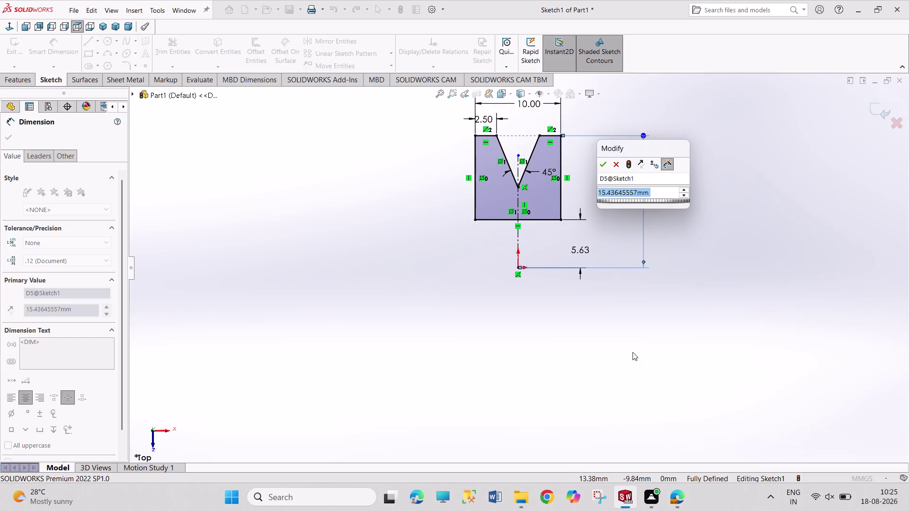
Set the V-groove profile's vertical height dimension to 15 and close the dimension editor.
text(15)
key(Return)
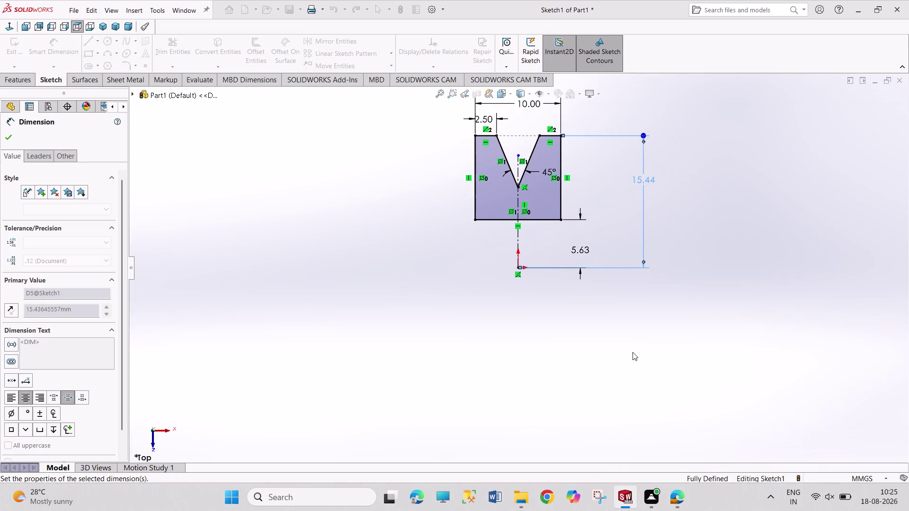
right_click(753, 299)
click(765, 334)
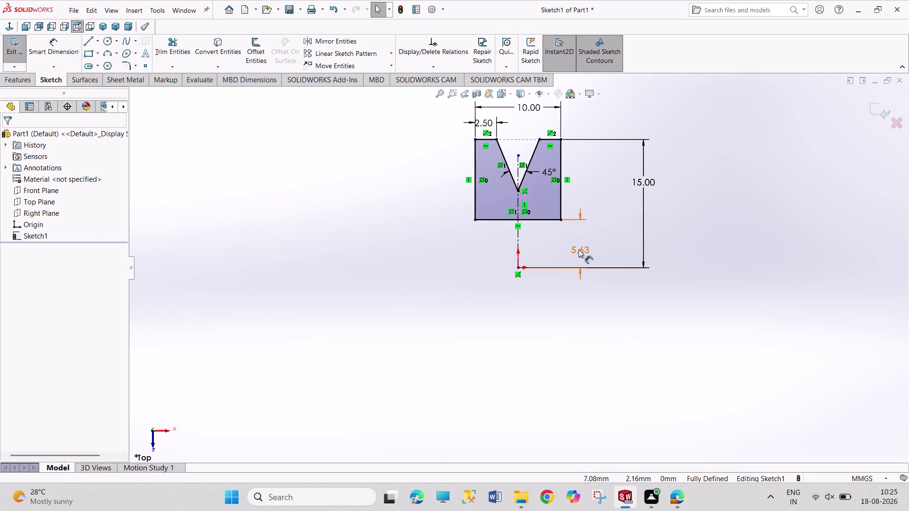
Change the 5.63 offset dimension to 11.25/2, giving 5.625.
double_click(578, 249)
text(11)
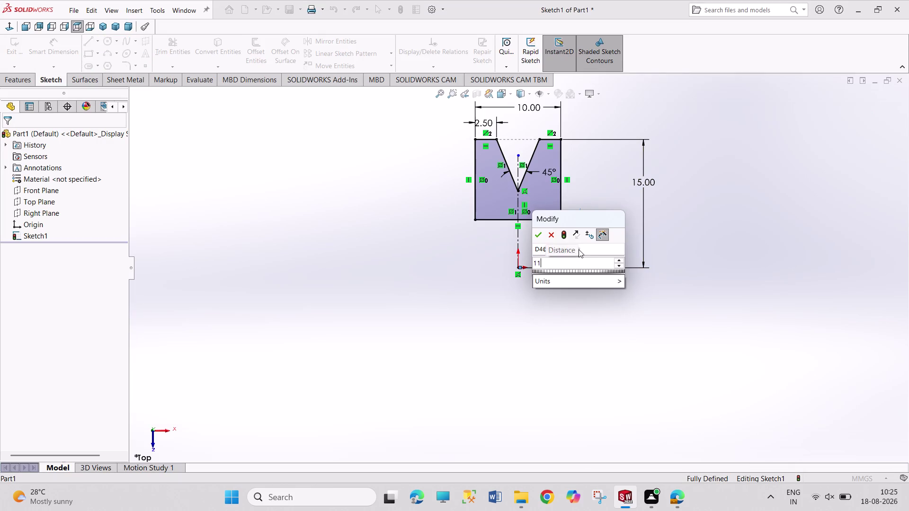
text(.25/)
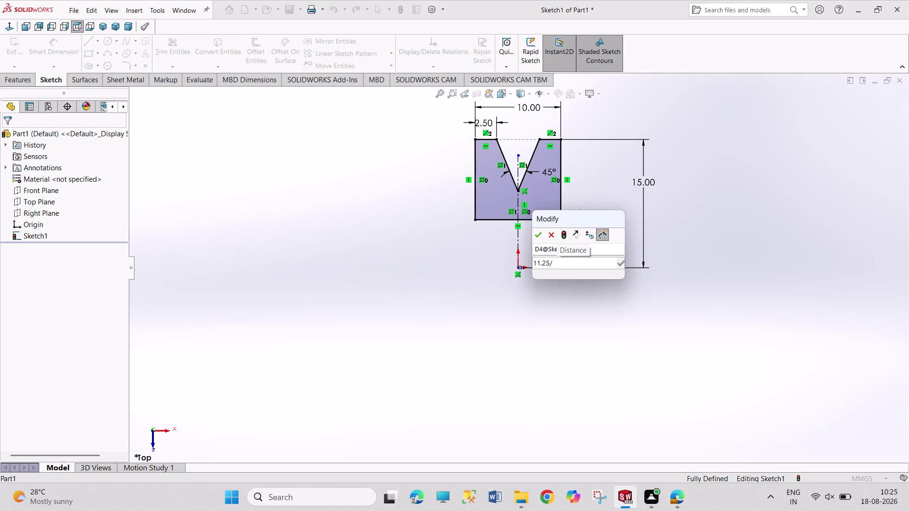
key(2)
key(Return)
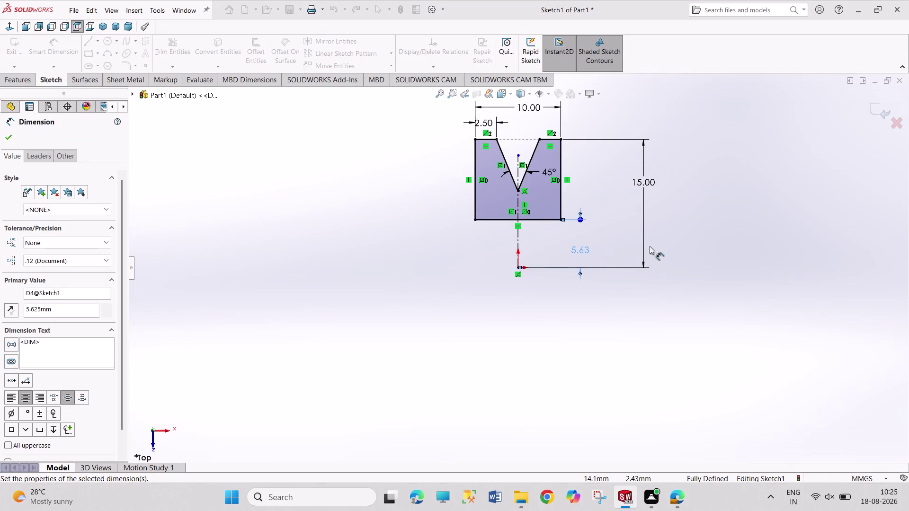
click(695, 245)
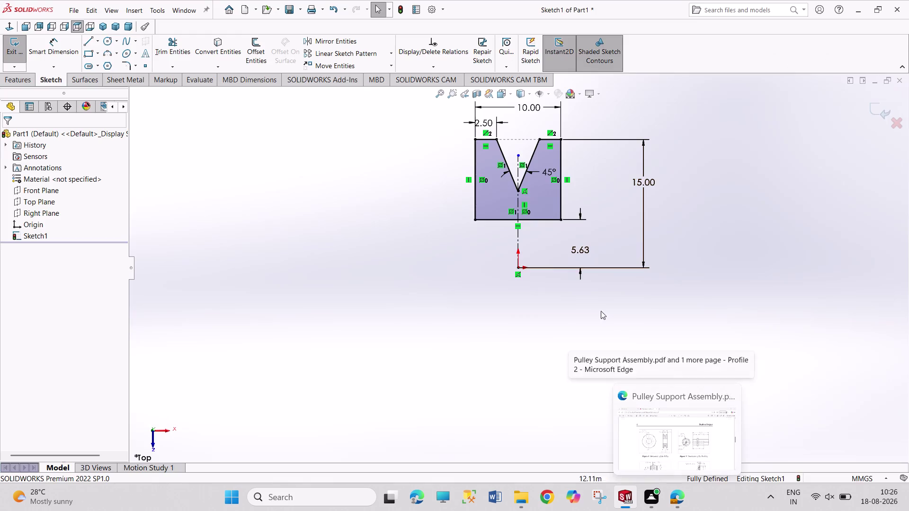
Check that the offset dimension reads 5.625, then exit the sketch.
double_click(587, 251)
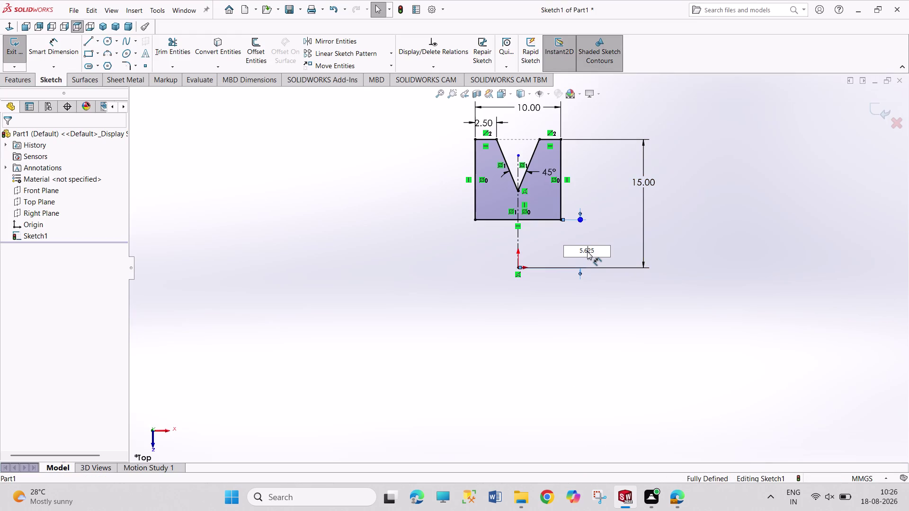
drag(599, 250, 568, 256)
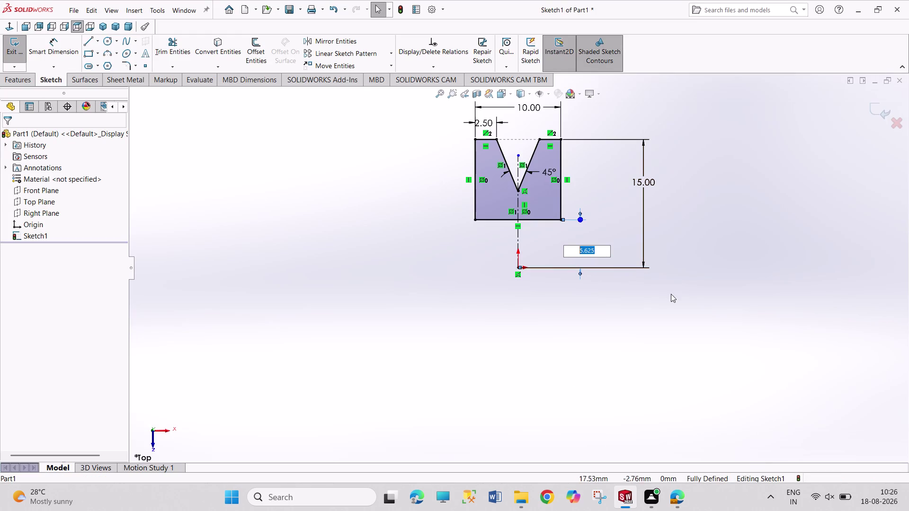
click(670, 294)
click(670, 296)
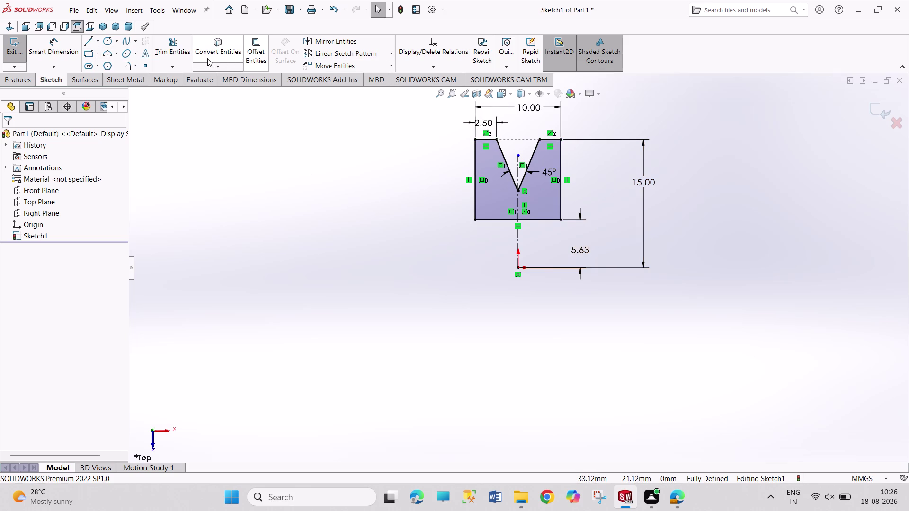
click(13, 50)
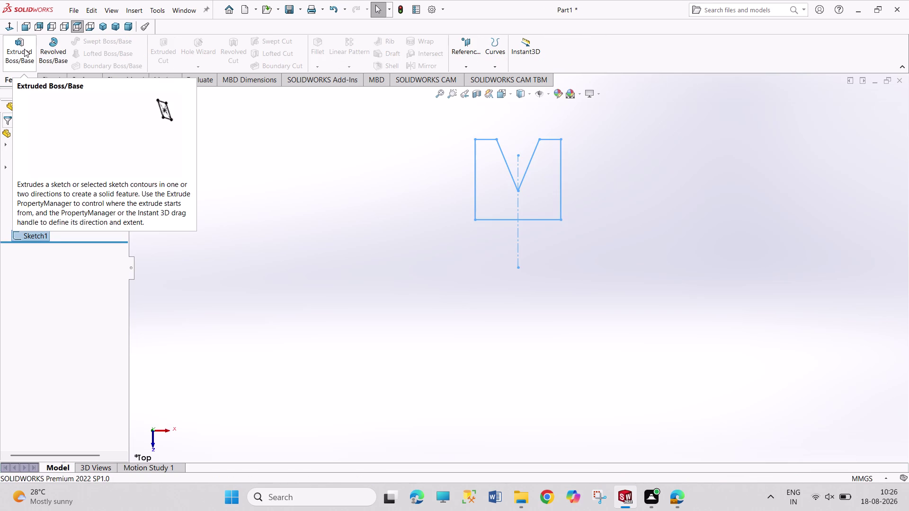
Cancel the Revolved Boss/Base attempt and reopen Sketch1 with Edit Sketch.
click(44, 52)
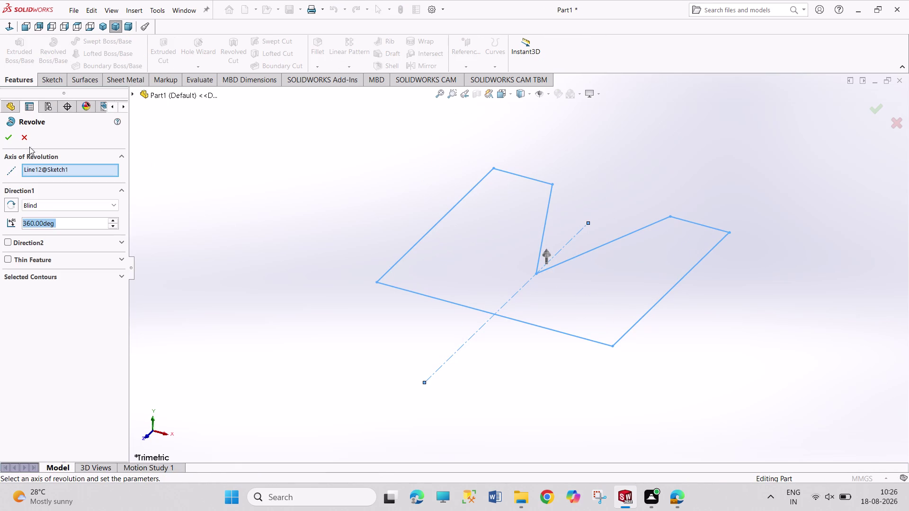
click(27, 139)
right_click(460, 305)
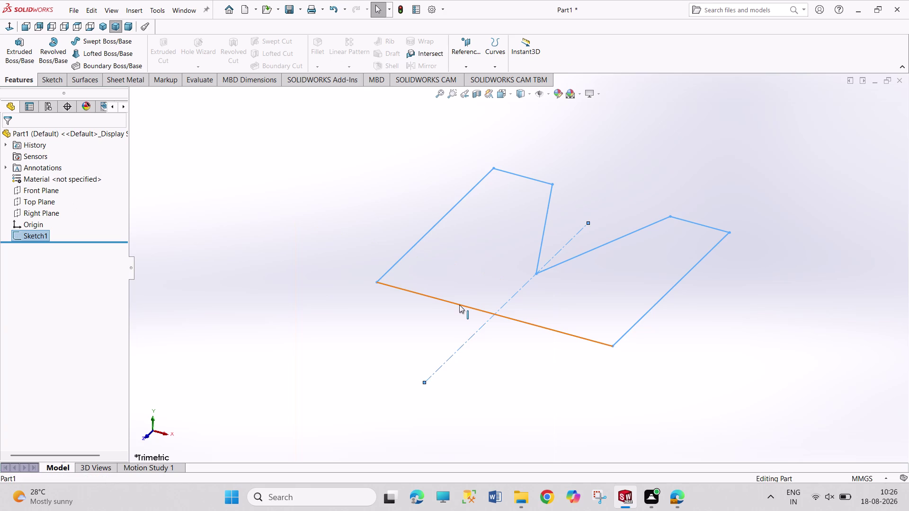
click(470, 278)
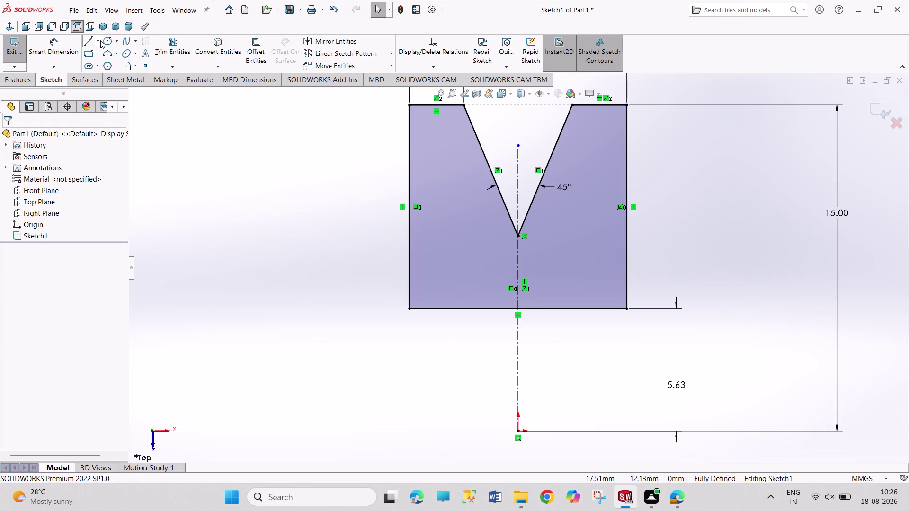
Draw a horizontal centreline through the origin in the V-block sketch and exit the sketch.
click(99, 40)
click(106, 63)
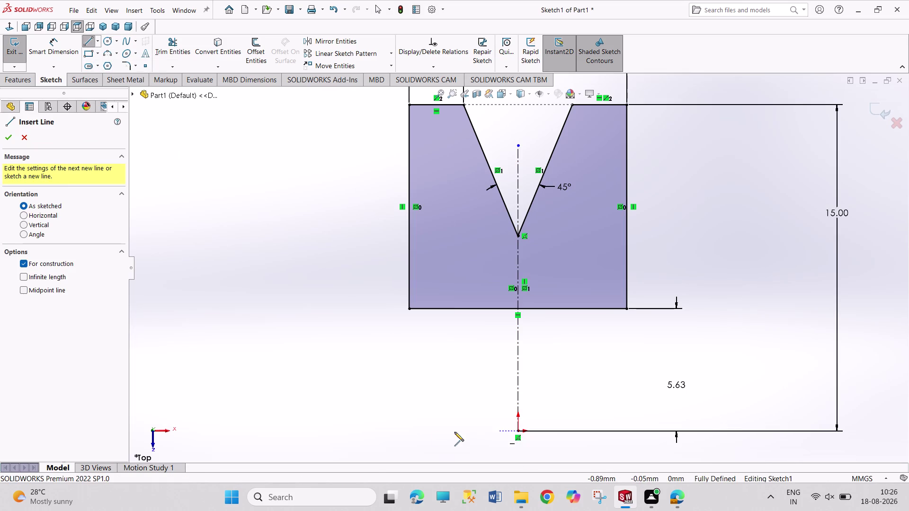
click(319, 432)
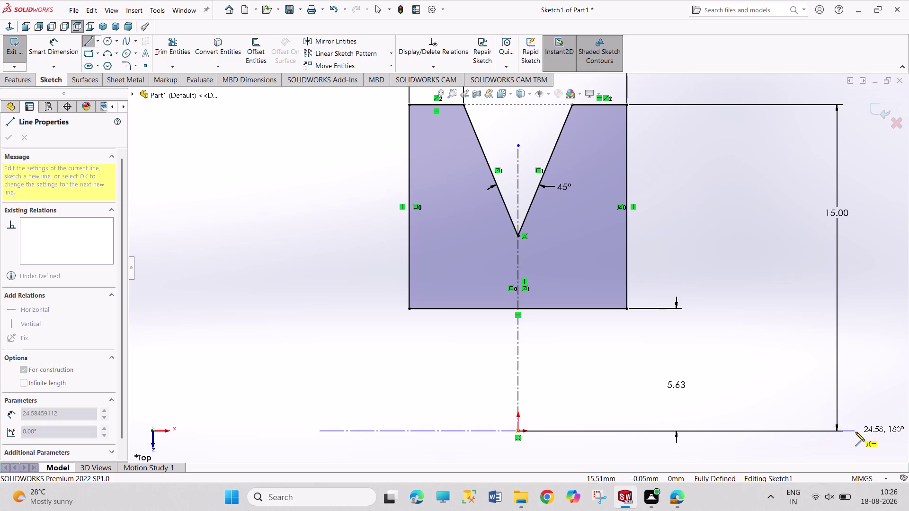
drag(867, 431, 865, 423)
right_drag(787, 352, 785, 348)
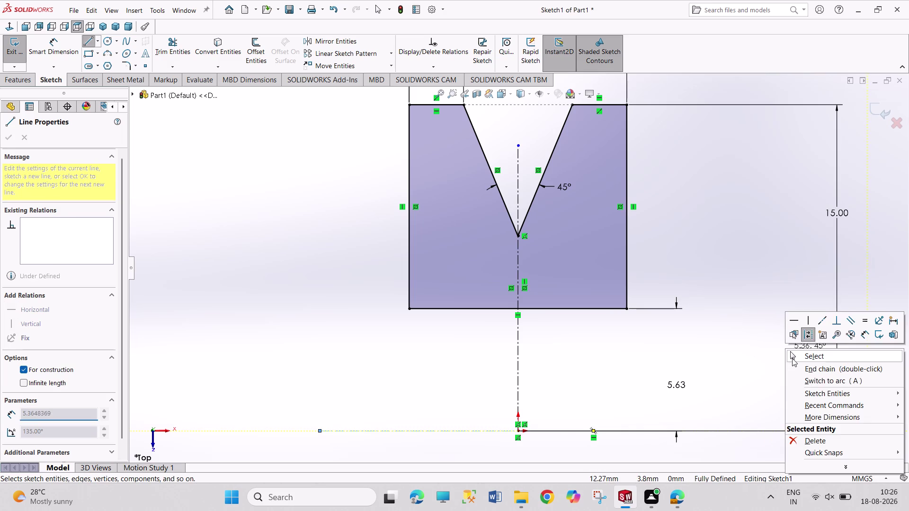
click(792, 358)
scroll(up, 3)
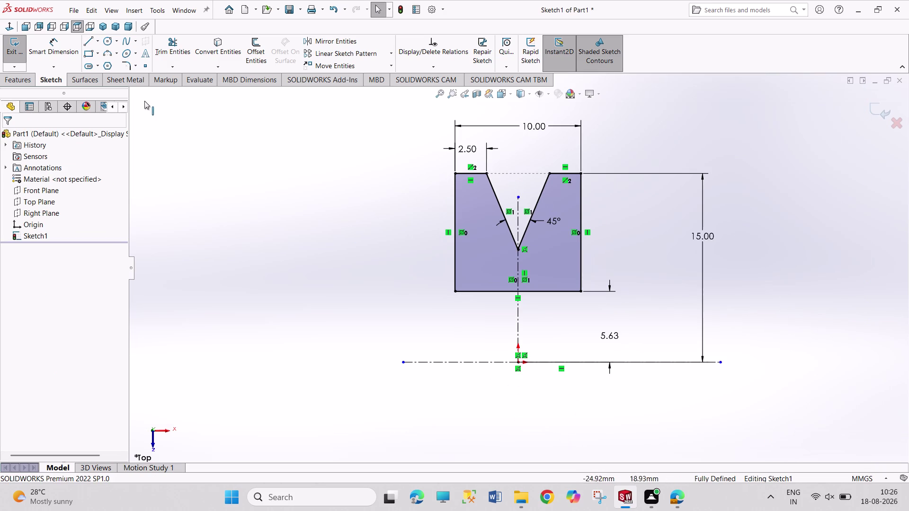
click(7, 50)
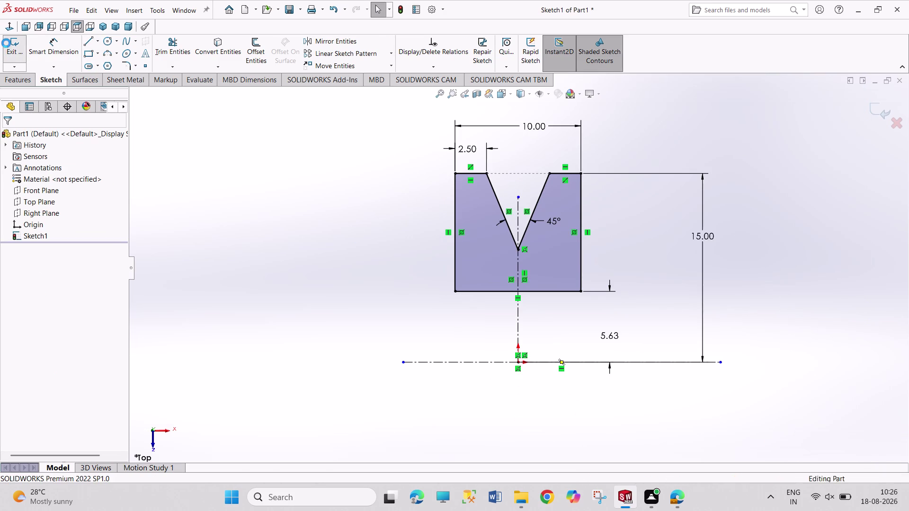
click(47, 51)
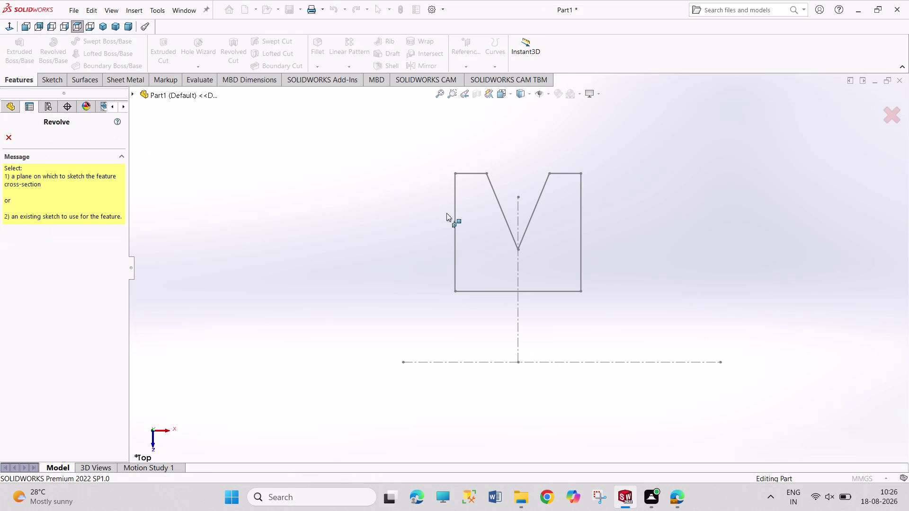
Revolve Sketch1 into a 360° solid around its bottom edge, then reopen Revolve1 with Edit Feature.
click(573, 293)
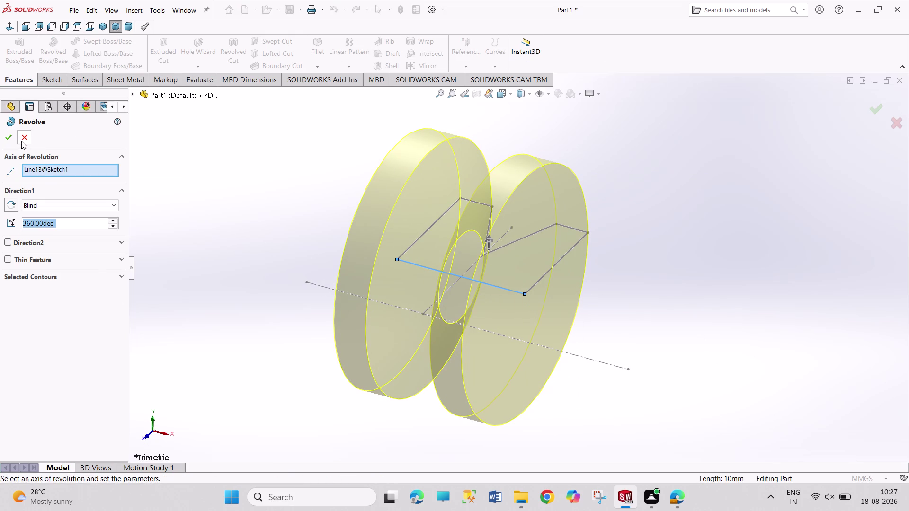
click(9, 139)
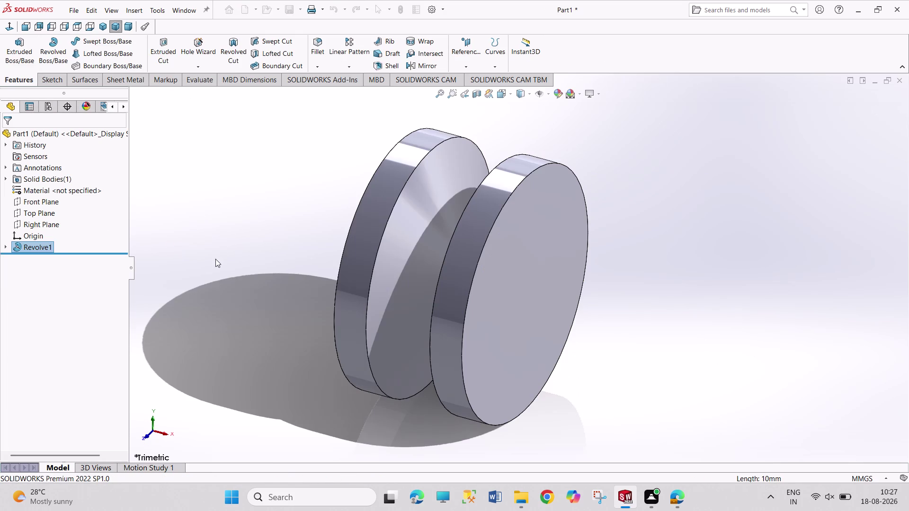
middle_drag(274, 270, 323, 252)
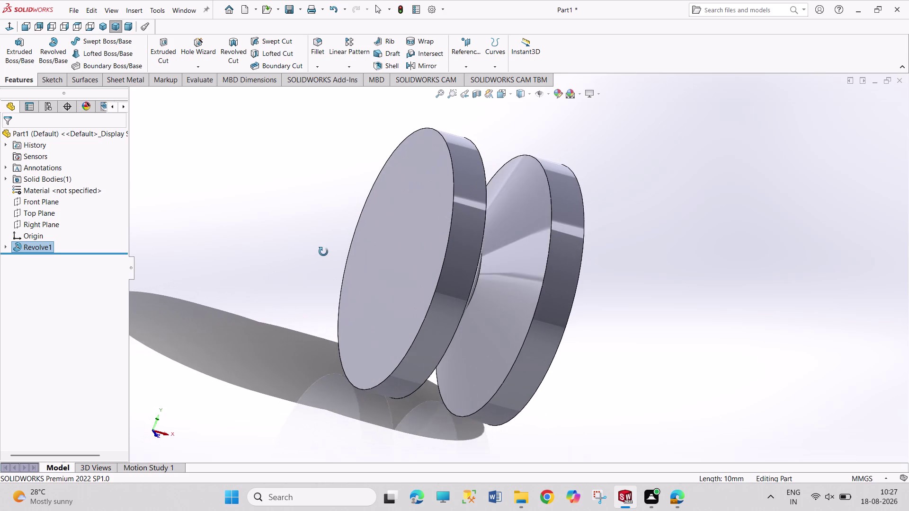
middle_drag(323, 252, 286, 236)
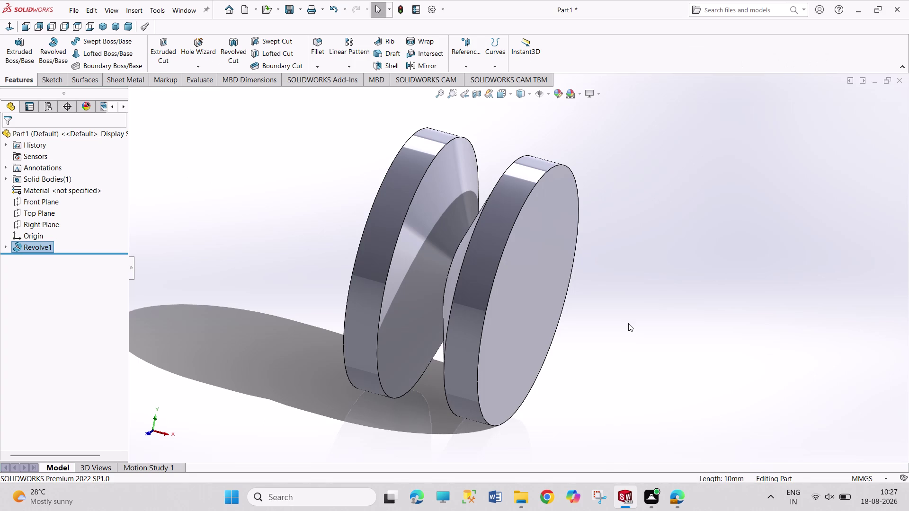
right_click(28, 246)
click(36, 220)
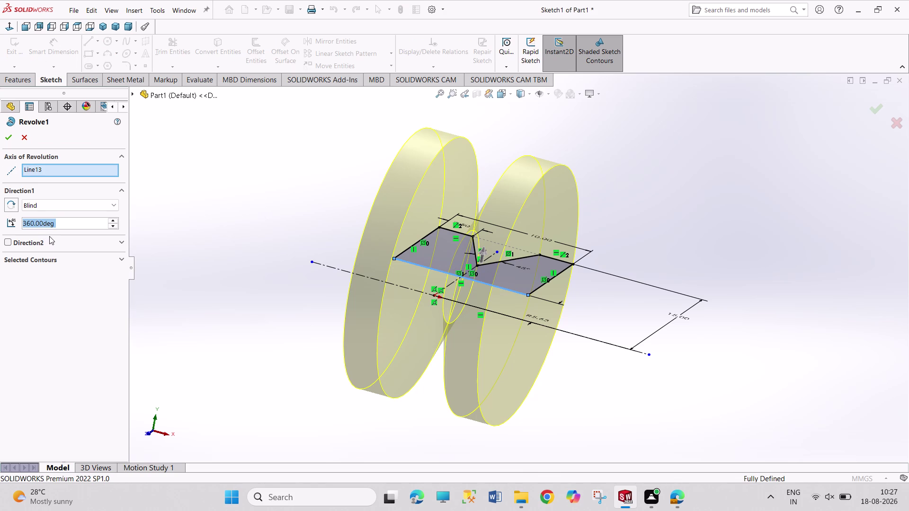
Switch Revolve1's axis to the horizontal centreline, giving the pulley a central bore.
right_click(57, 170)
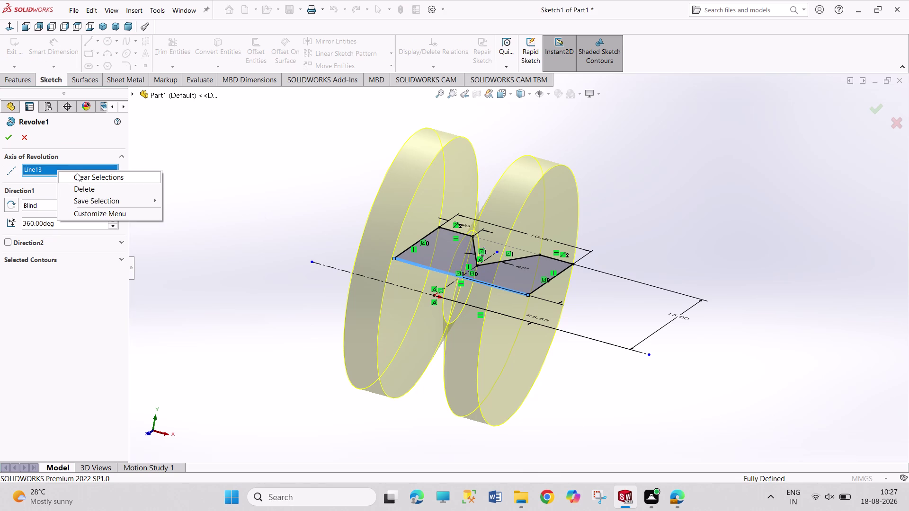
click(77, 173)
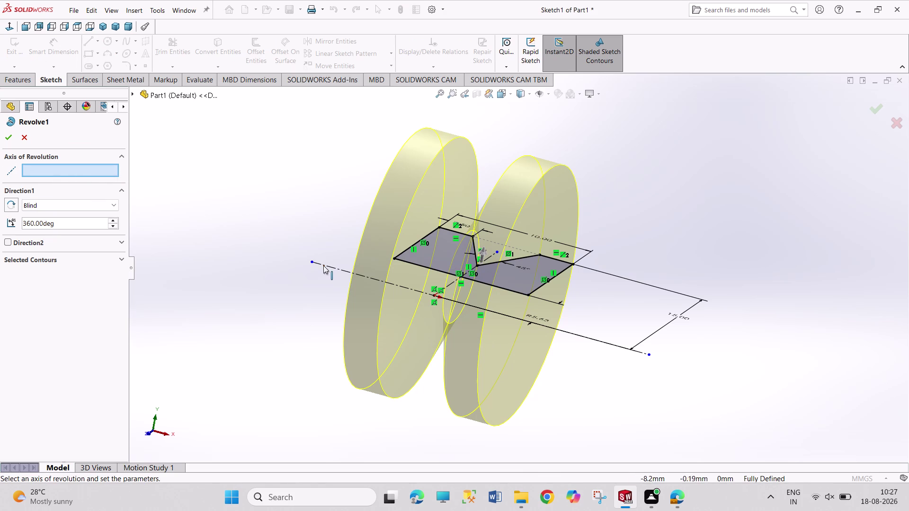
click(323, 265)
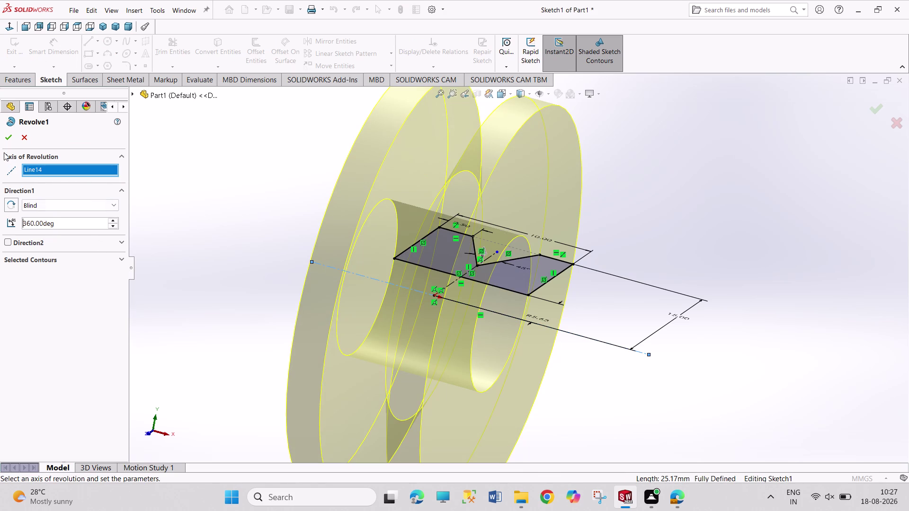
click(5, 140)
scroll(up, 3)
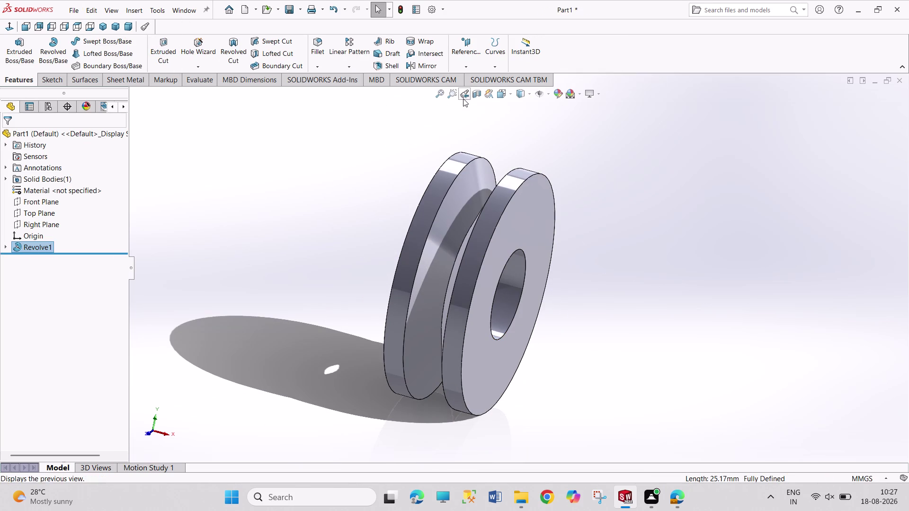
Section the pulley along the front plane and compare it with the pulley drawing PDF.
click(477, 98)
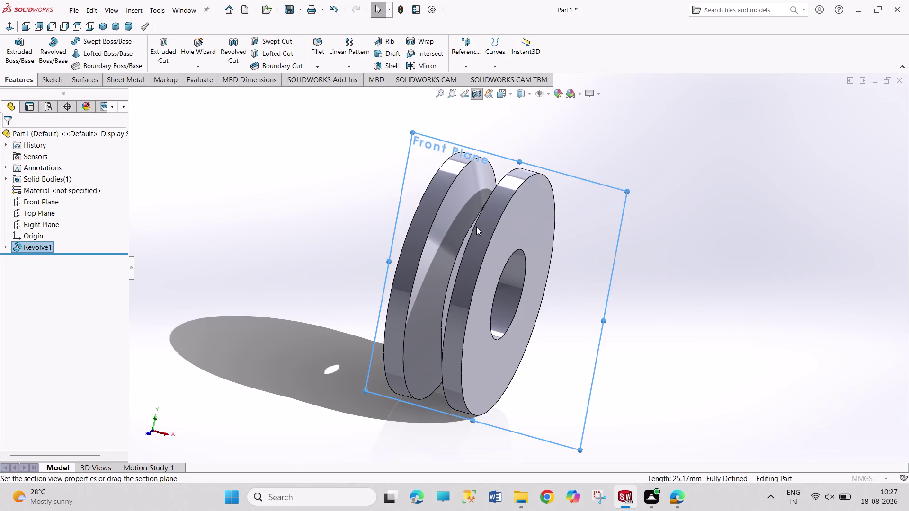
click(478, 229)
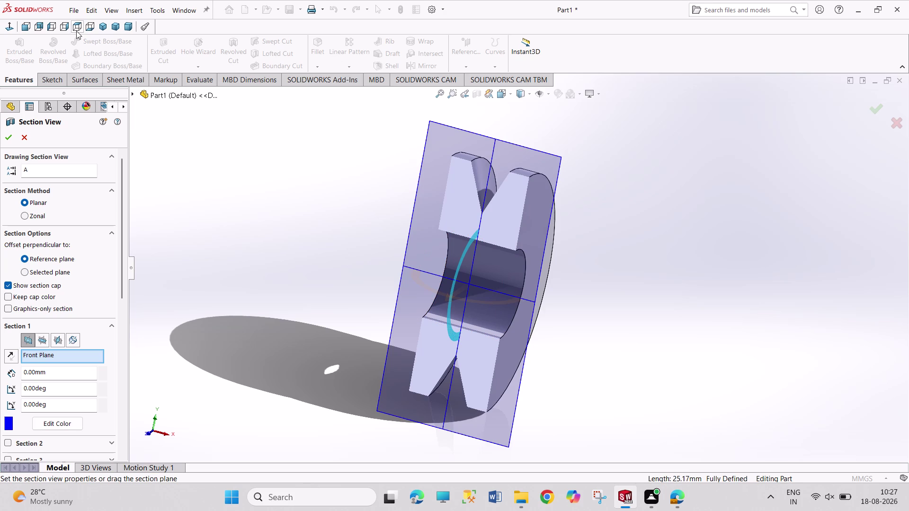
click(25, 26)
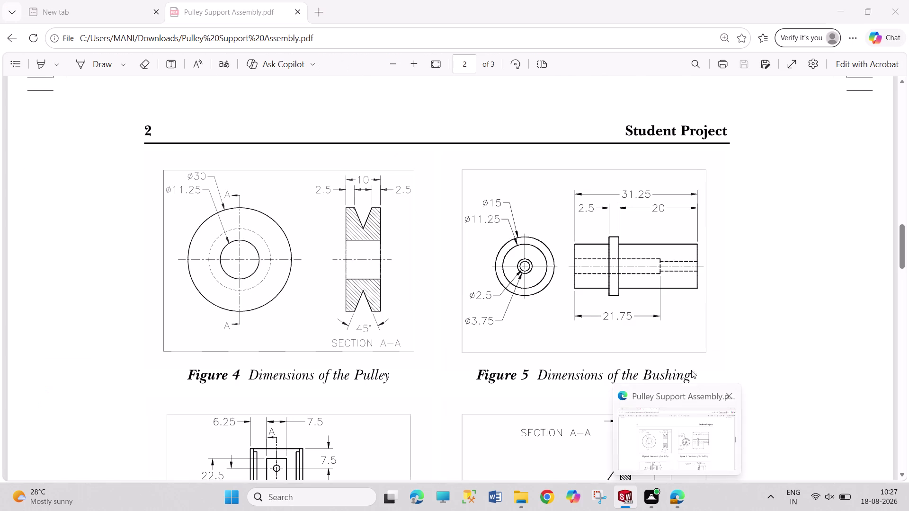
click(19, 136)
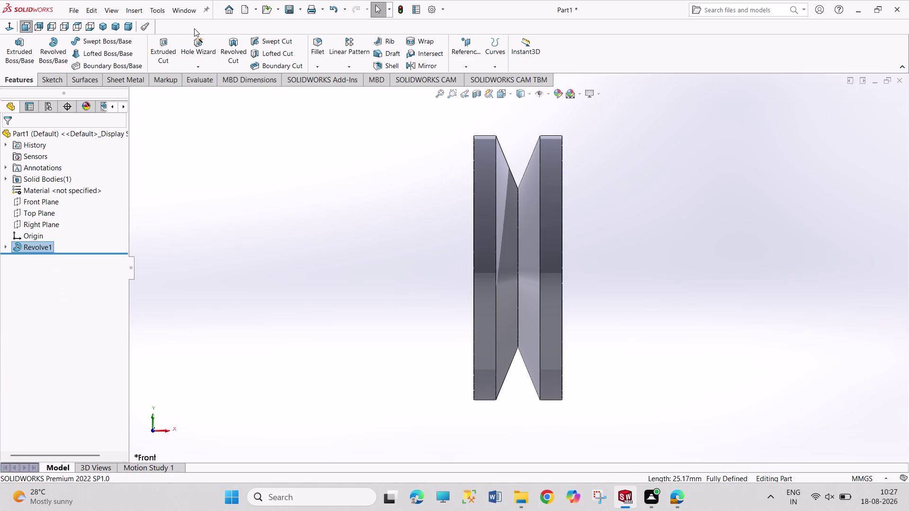
click(106, 26)
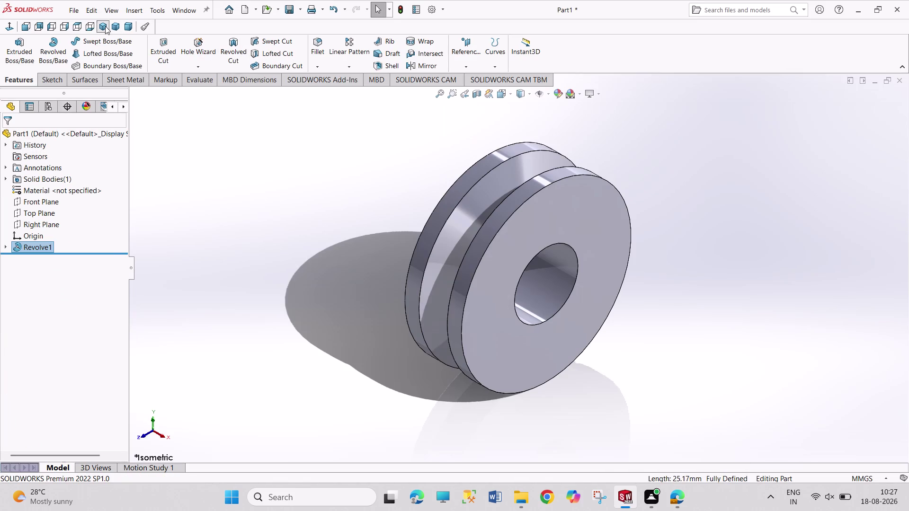
click(118, 27)
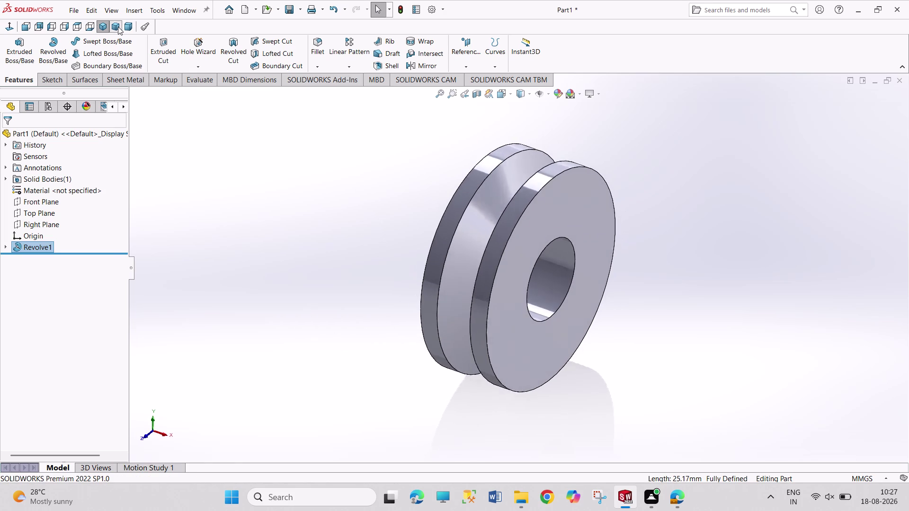
click(126, 27)
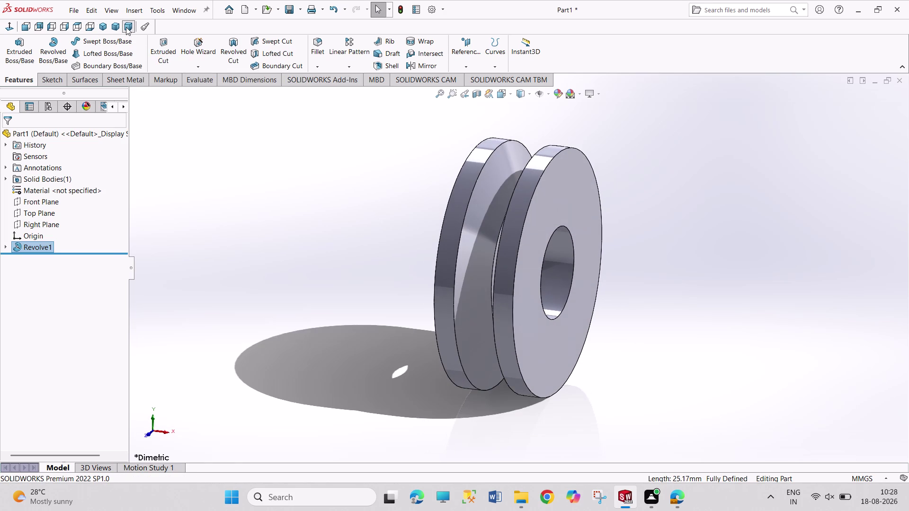
click(102, 29)
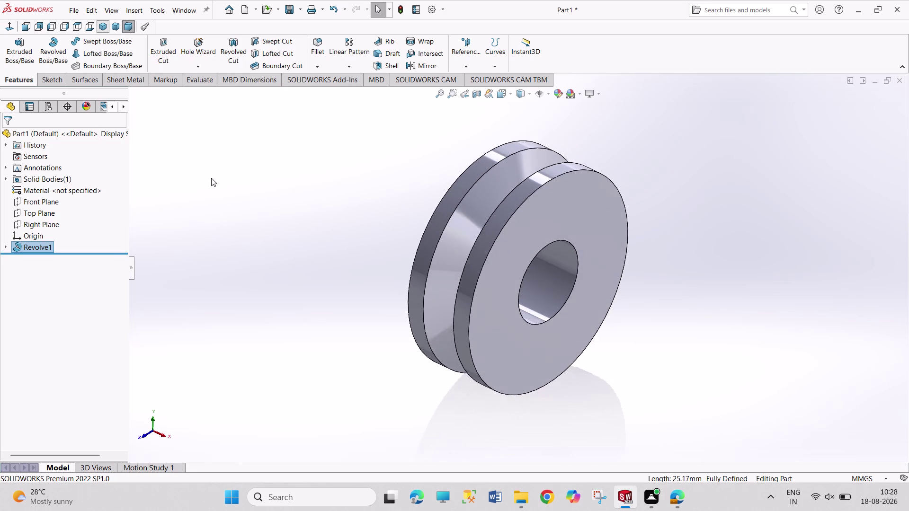
drag(180, 173, 254, 224)
drag(180, 172, 319, 263)
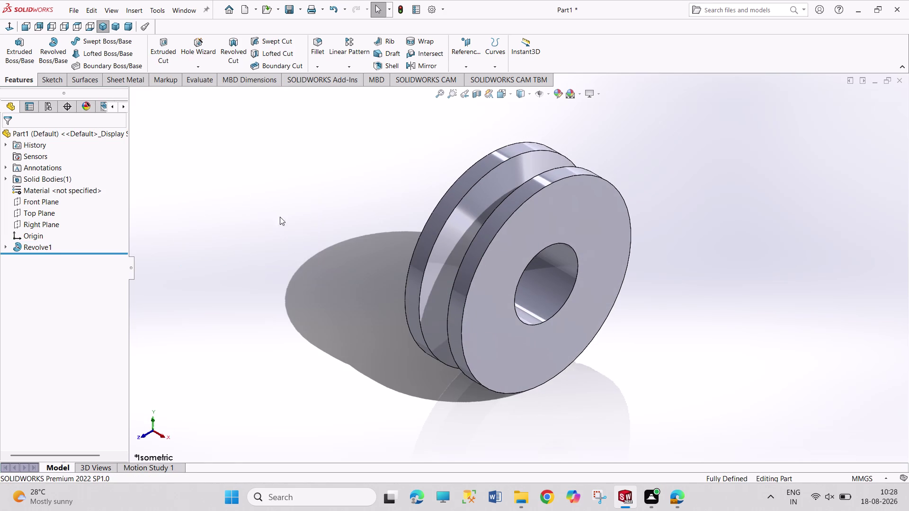
drag(235, 194, 334, 281)
middle_drag(588, 324, 545, 281)
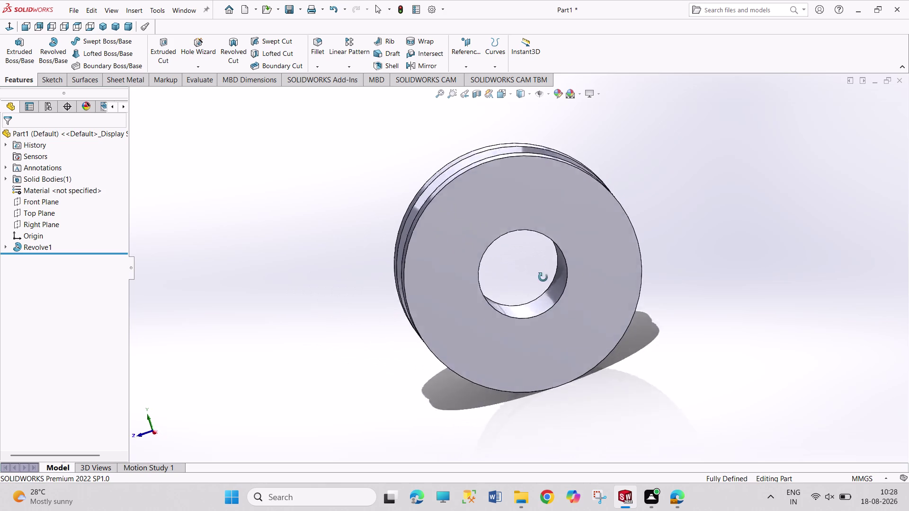
middle_drag(545, 281, 529, 197)
middle_drag(633, 399, 606, 357)
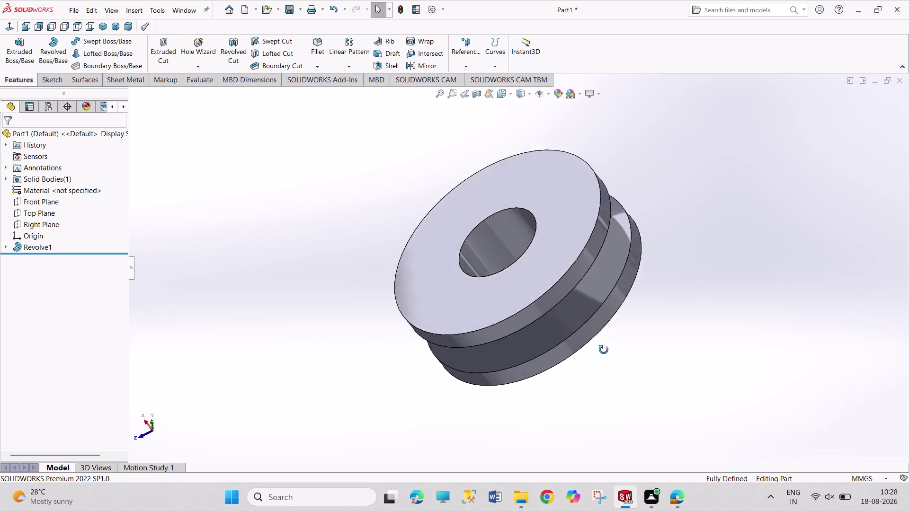
middle_drag(607, 357, 607, 234)
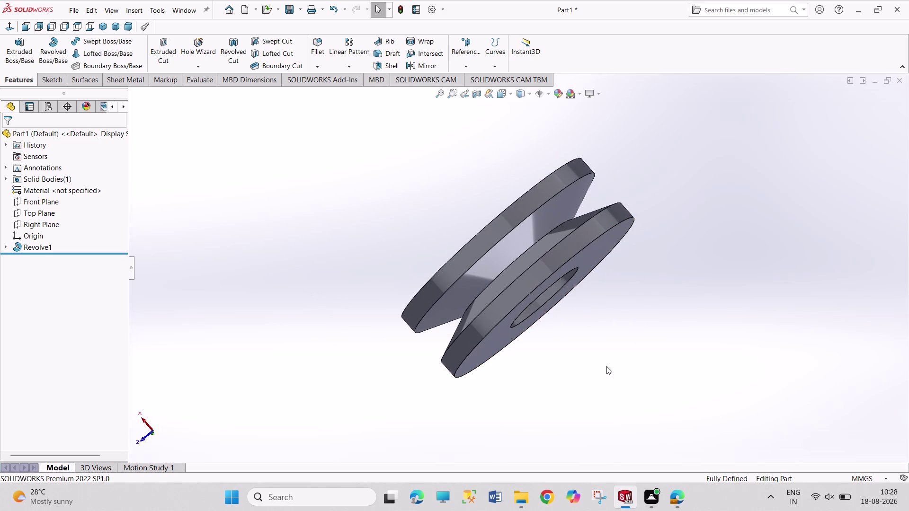
middle_drag(591, 343, 533, 234)
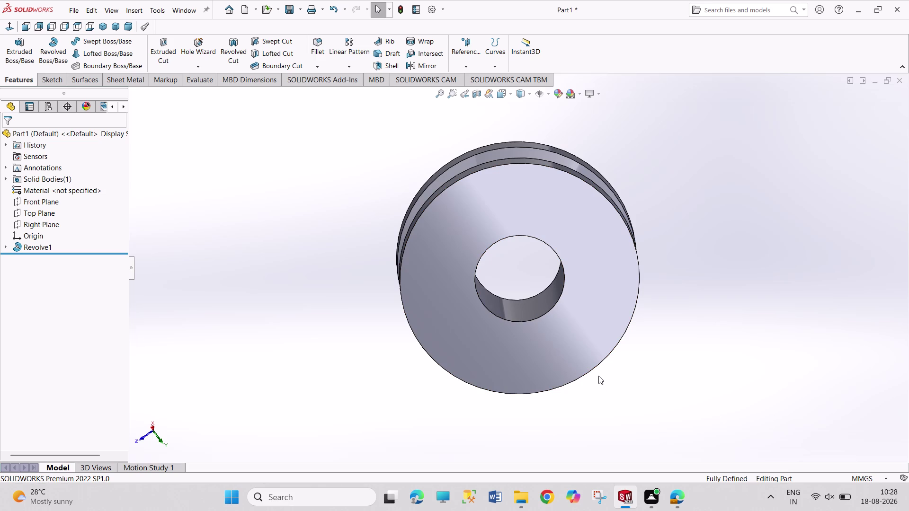
key(ctrl+s)
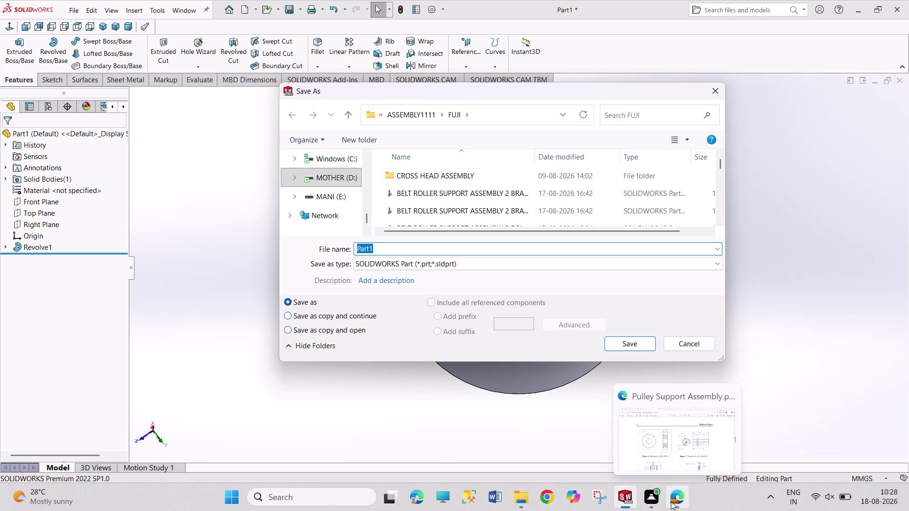
Save the part as 'PULLEY SUPPORT ASSEMBLY 1 PULLEY'.
text(PU)
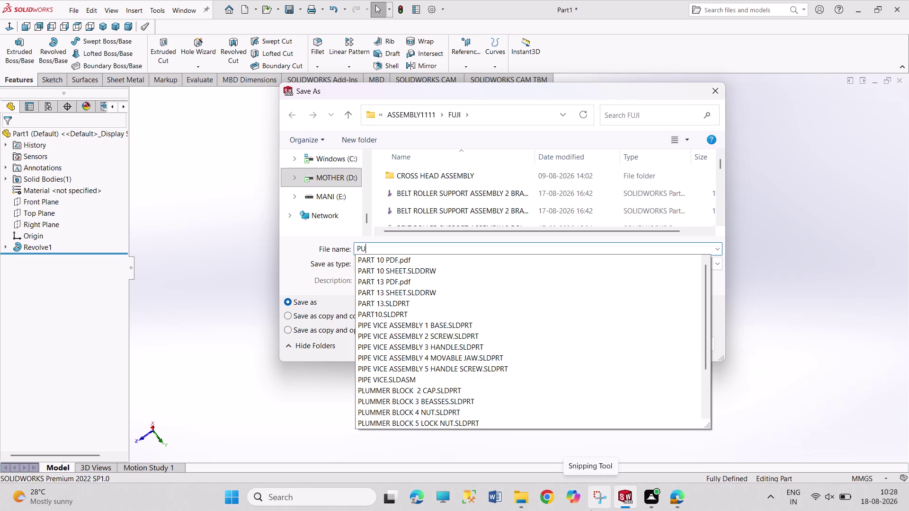
text(LY)
key(space)
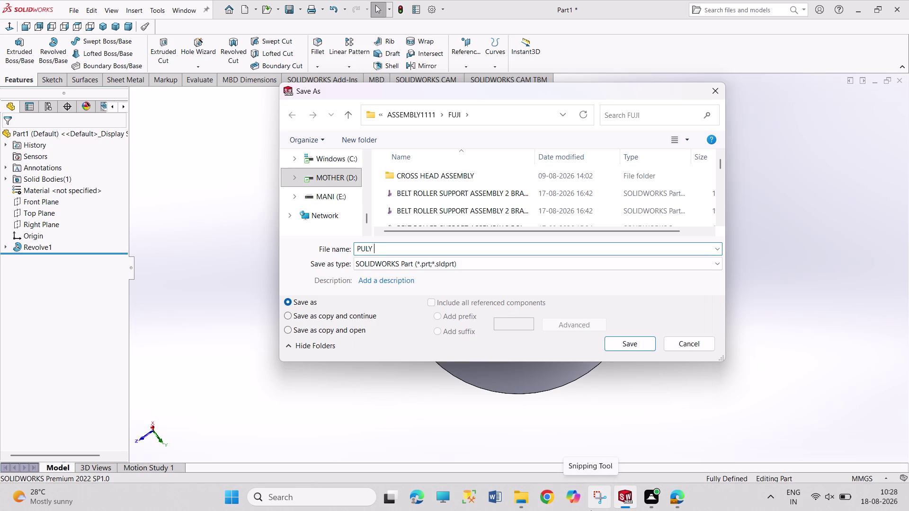
key(BackSpace)
key(BackSpace)
text(LL)
key(BackSpace)
text(E)
text(Y)
key(space)
text(SUP)
text(PO)
text(TR)
key(BackSpace)
key(BackSpace)
text(RT)
key(space)
text(ASSEMB)
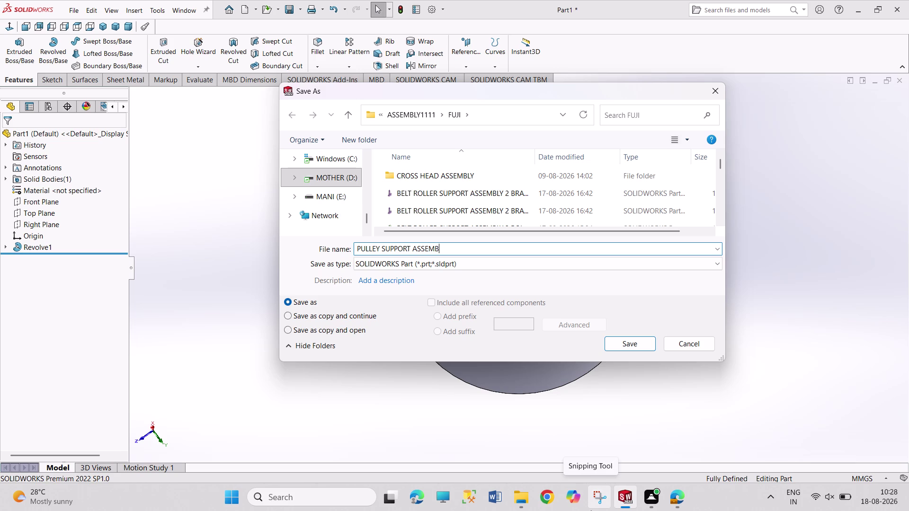
text(LY 1)
key(space)
text(PULL)
text(E)
key(y)
key(Return)
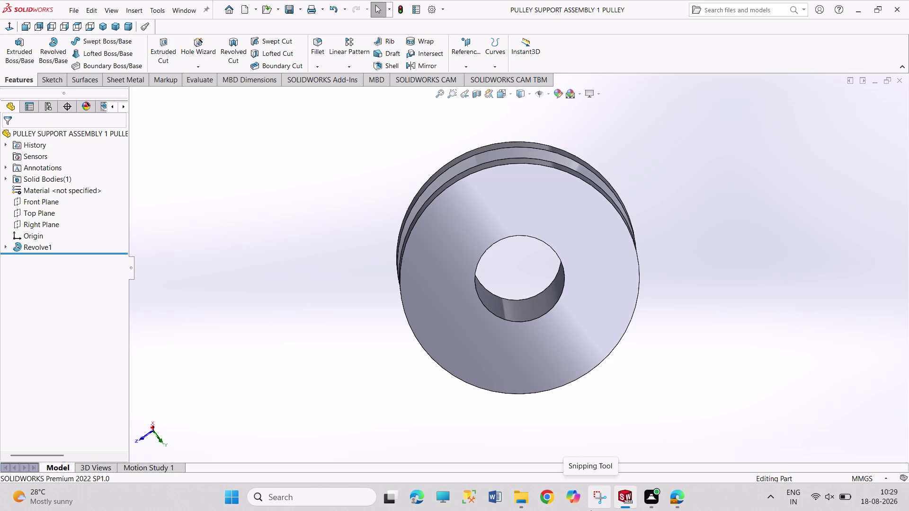
key(ctrl+n)
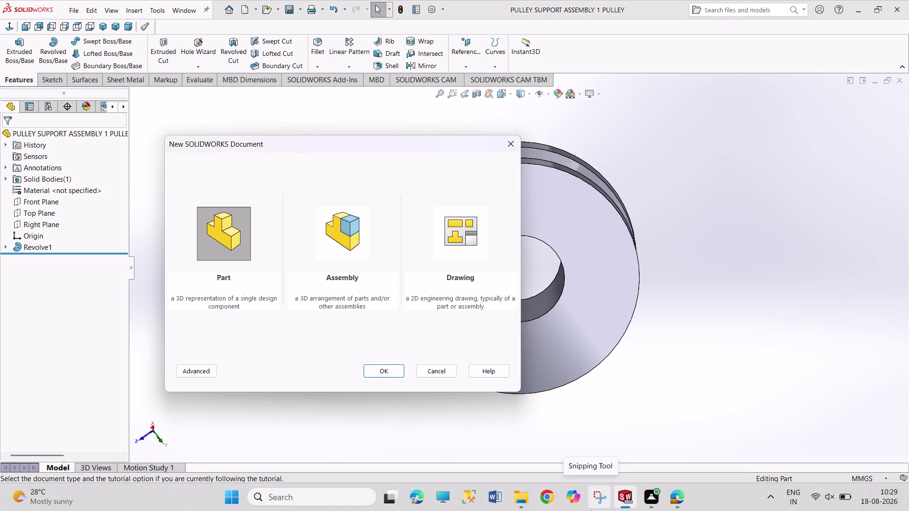
Create a new blank part document, Part2.
key(Return)
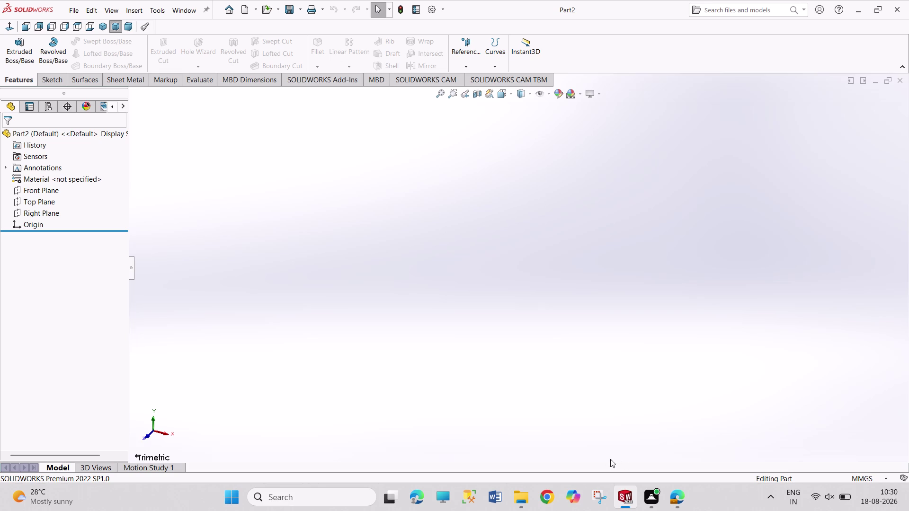
Start Sketch1 on the Front Plane of Part2.
drag(277, 198, 386, 250)
drag(321, 197, 333, 246)
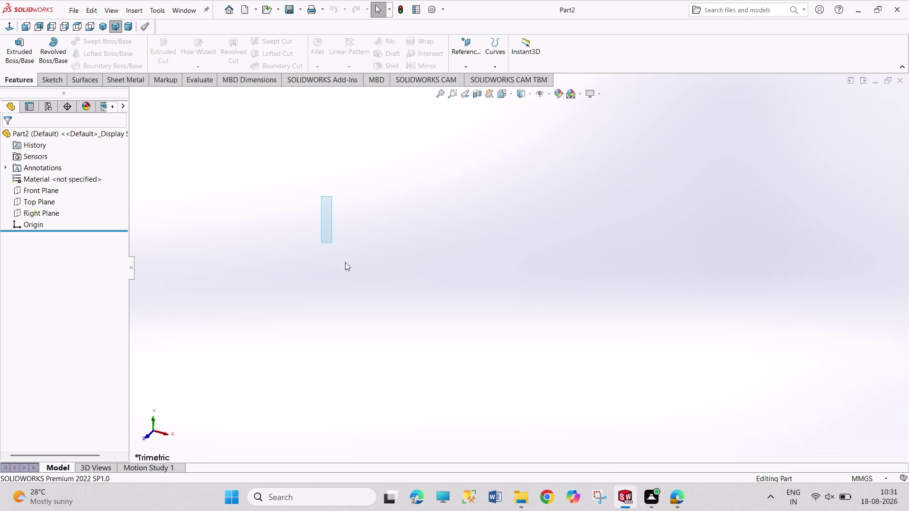
drag(333, 245, 398, 274)
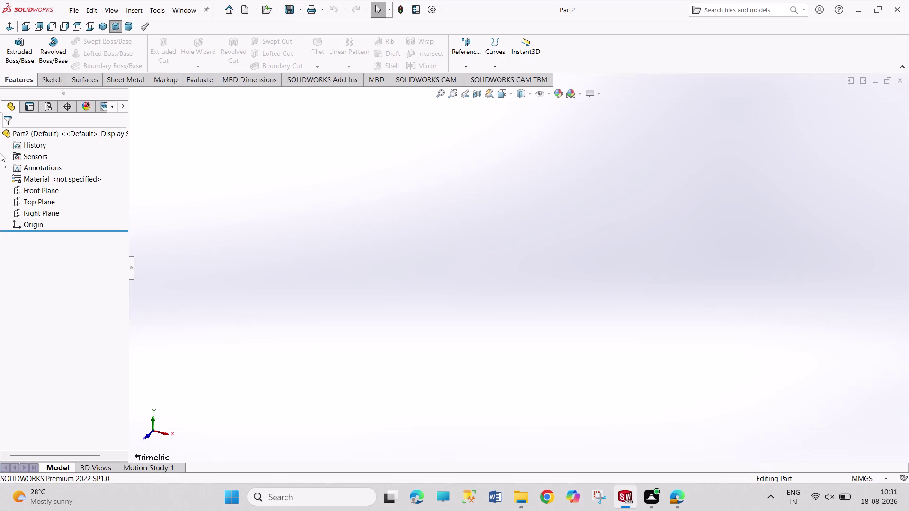
click(42, 191)
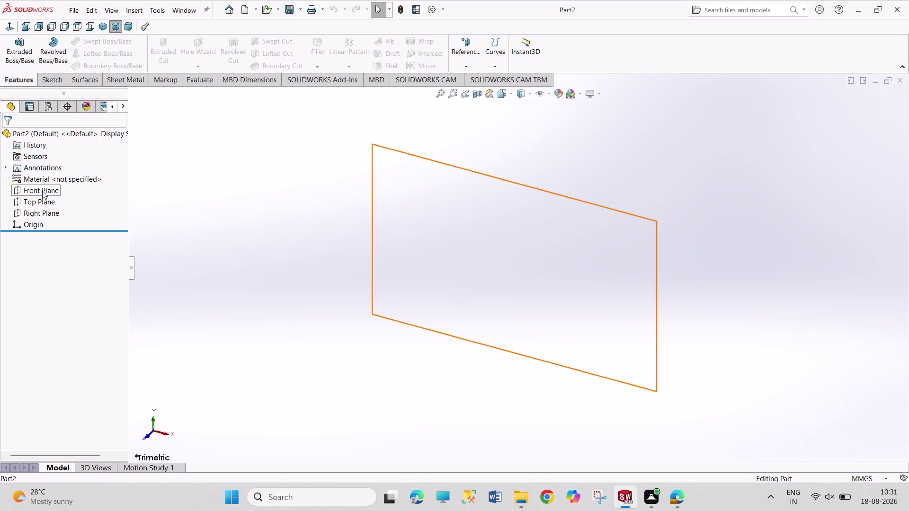
click(53, 175)
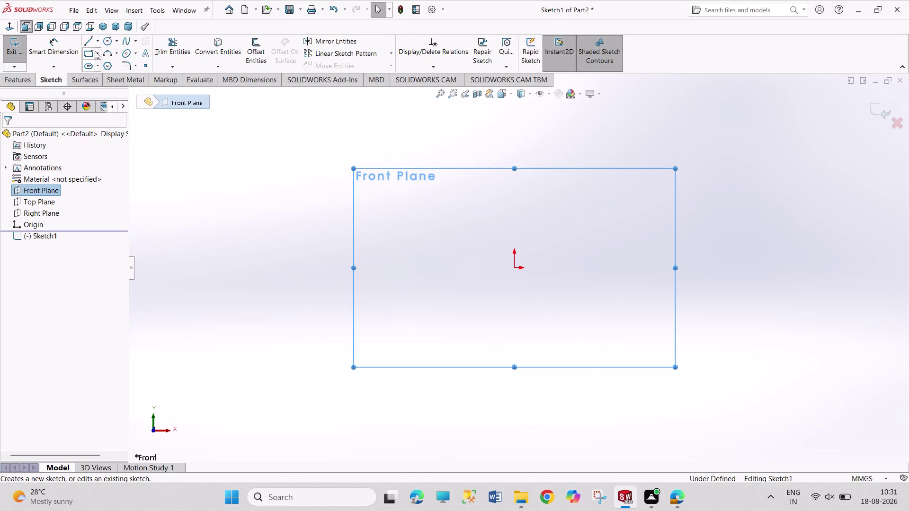
Start the line chain above the origin with the left edge and small raised notch.
click(88, 40)
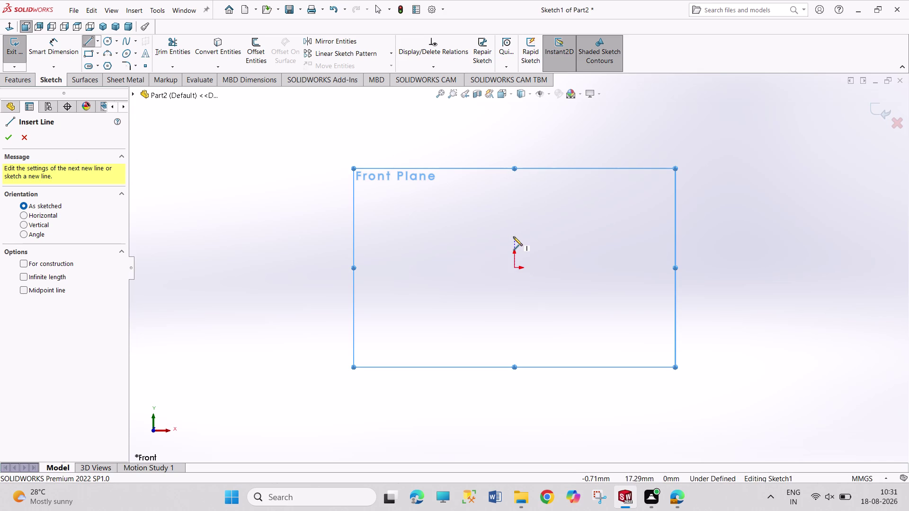
click(513, 237)
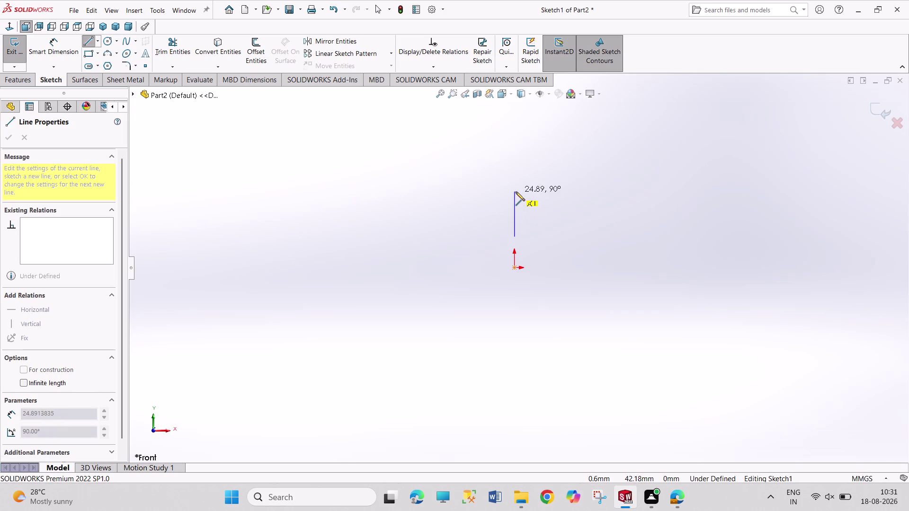
click(514, 202)
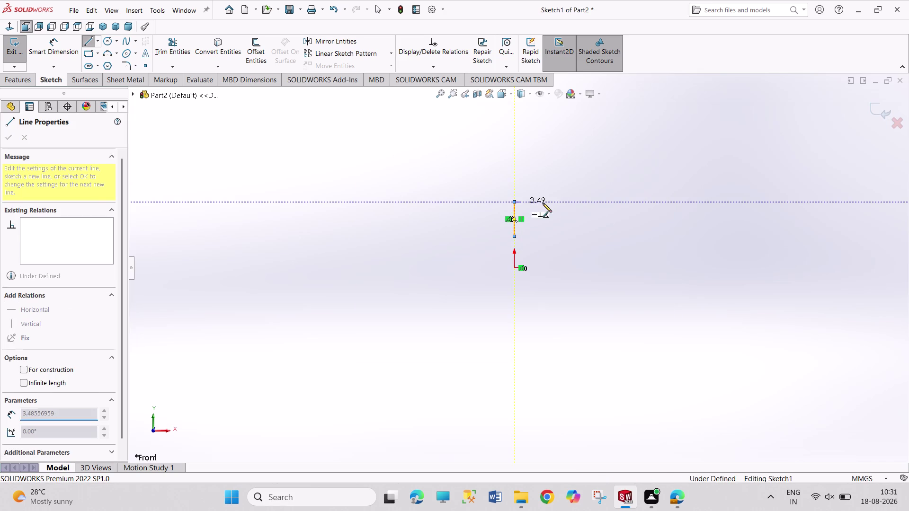
click(563, 204)
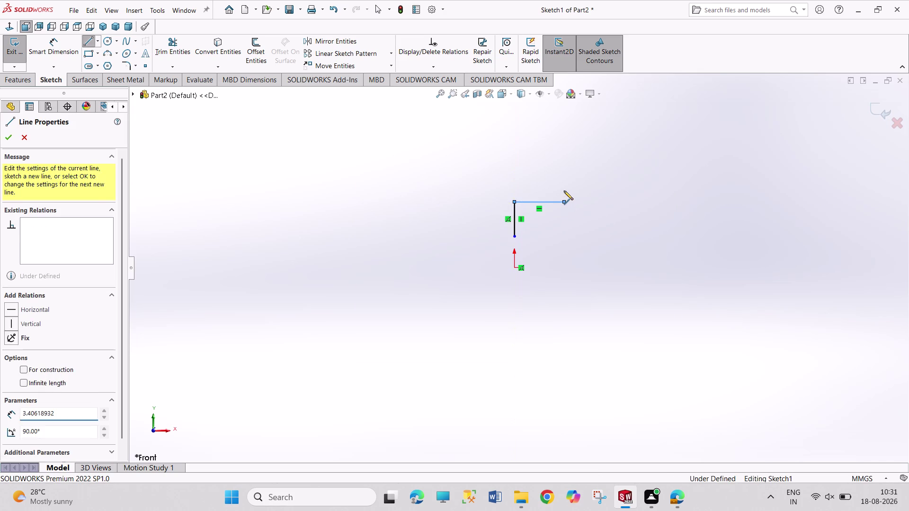
click(564, 186)
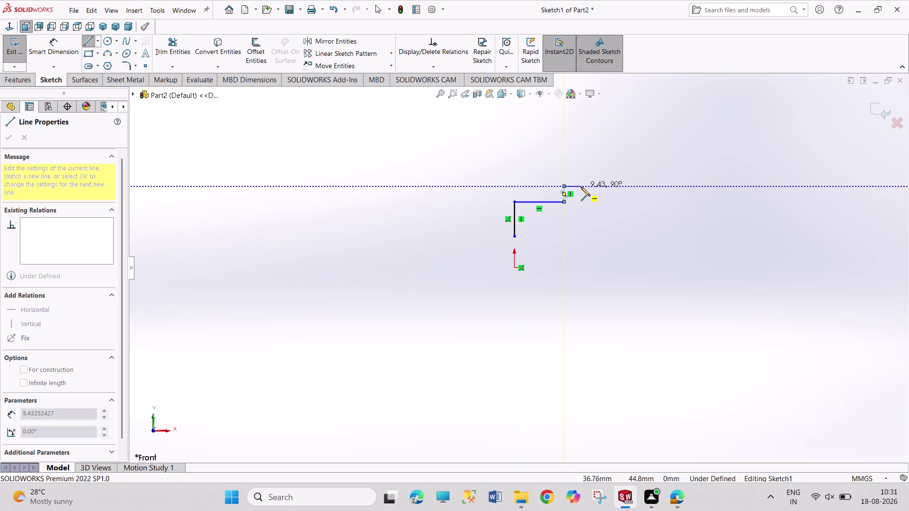
click(581, 187)
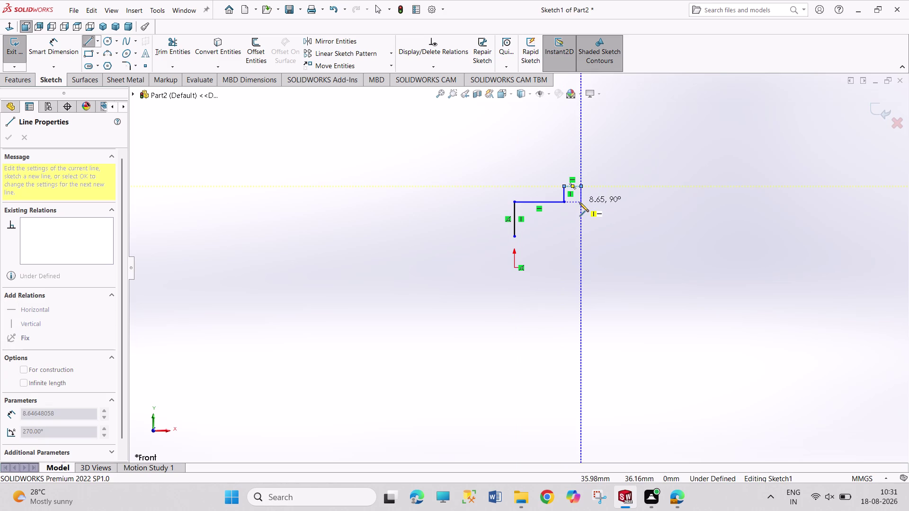
click(579, 202)
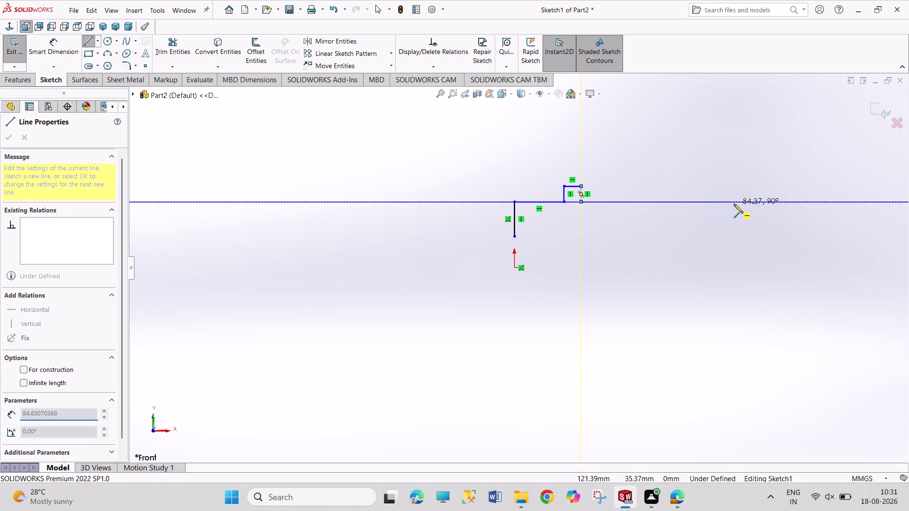
Continue with the long top edge, right edge and lower right step, then end the chain.
click(756, 201)
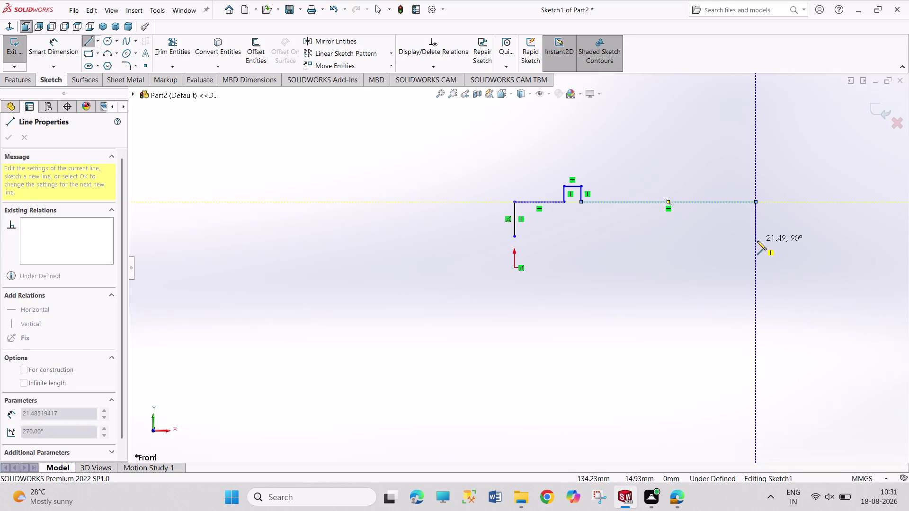
click(756, 241)
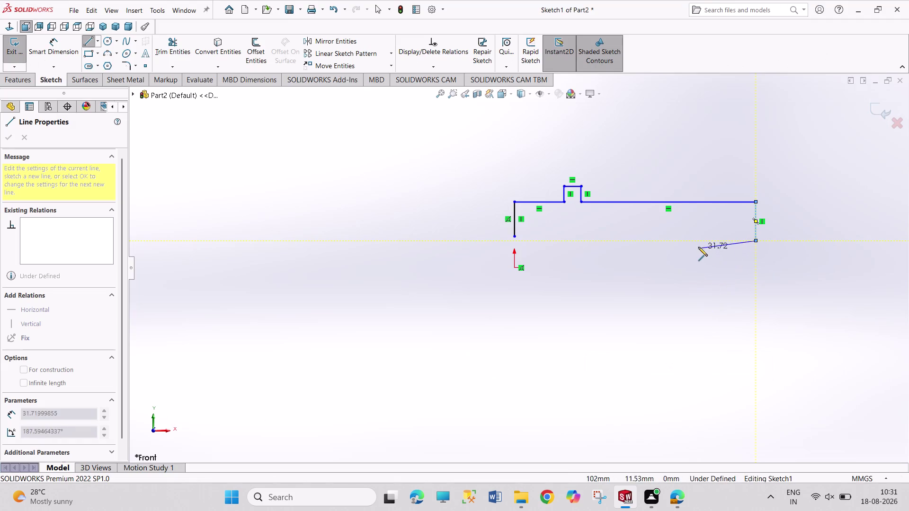
click(687, 243)
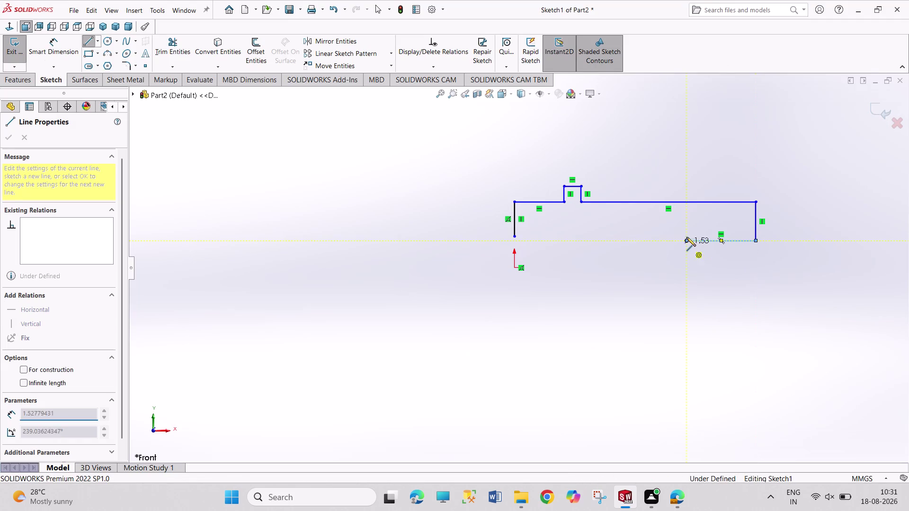
click(687, 231)
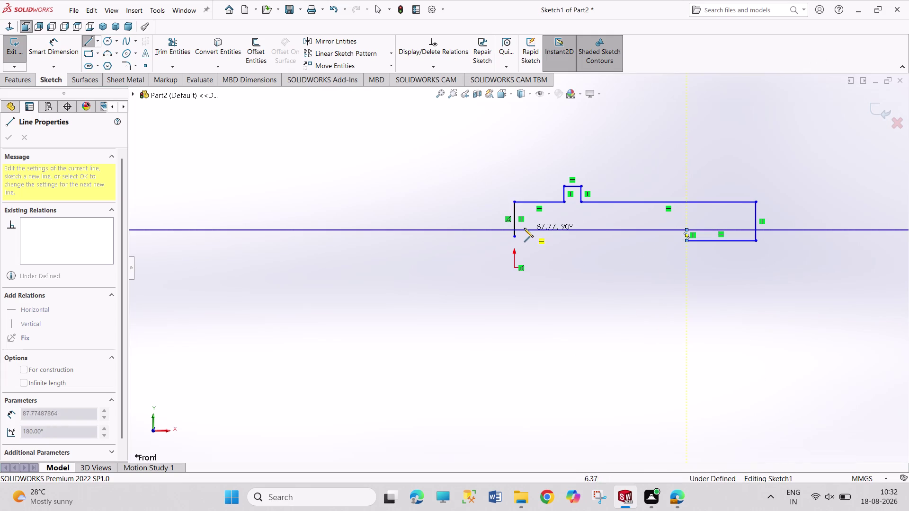
click(483, 230)
right_click(541, 250)
click(548, 257)
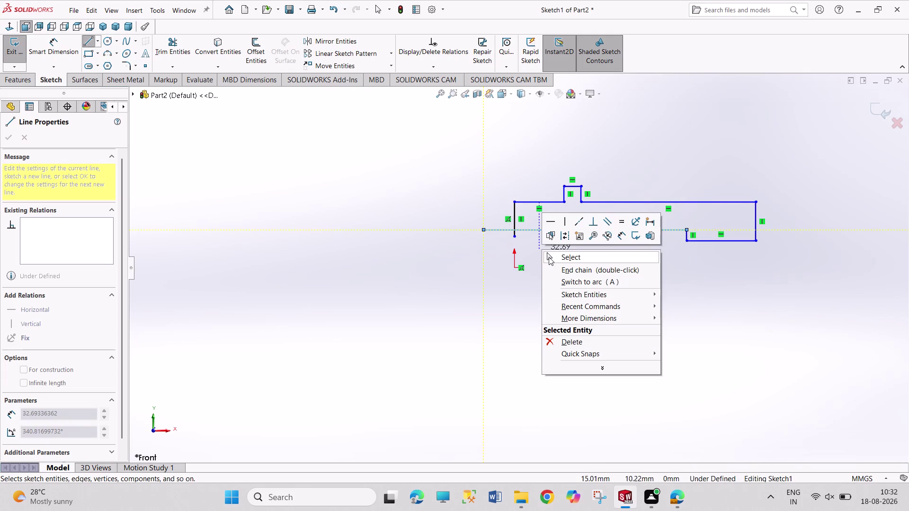
click(514, 238)
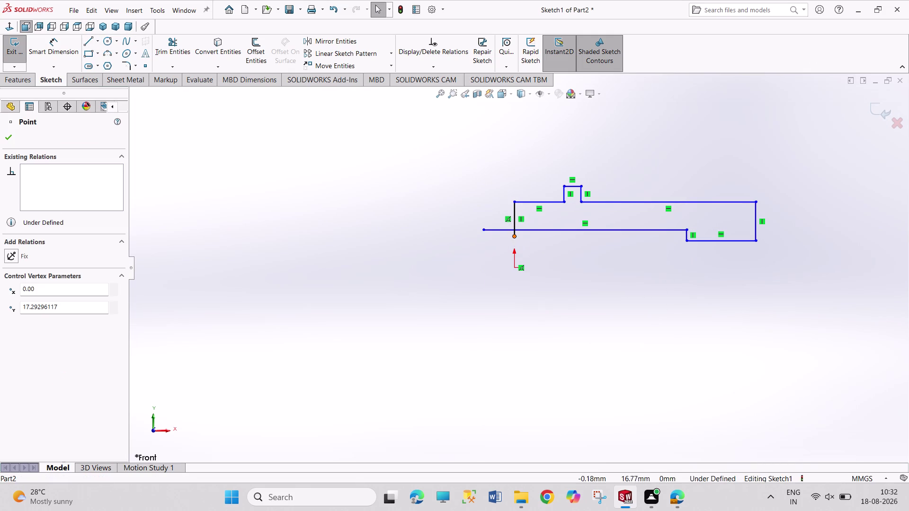
Merge the outline's open endpoint with its starting corner to close the profile.
click(481, 231)
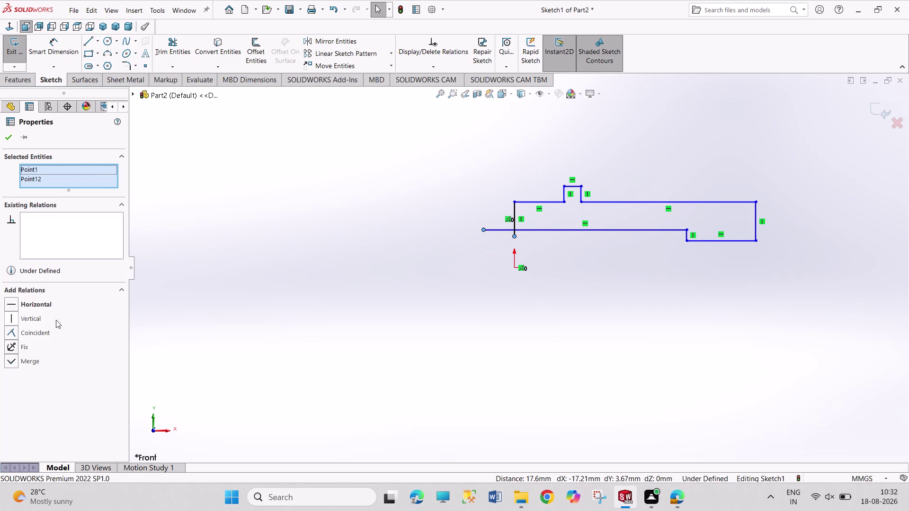
click(43, 332)
click(239, 308)
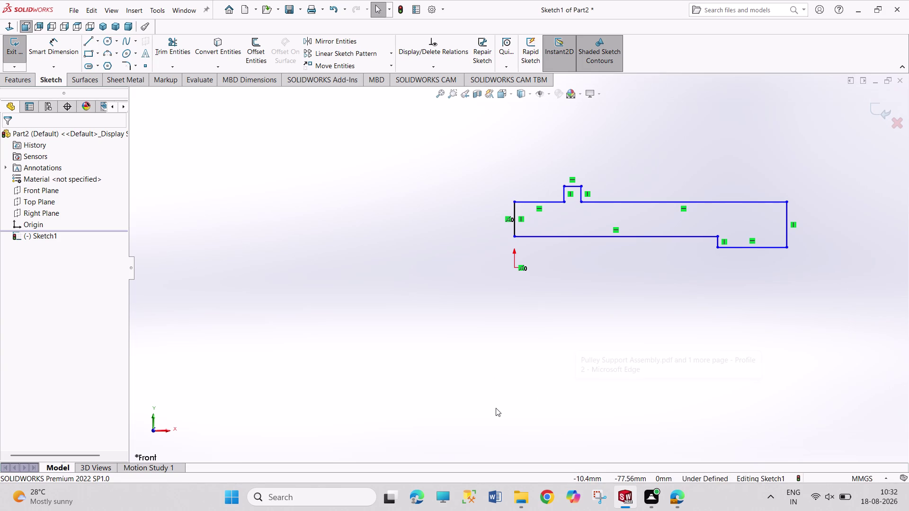
click(97, 43)
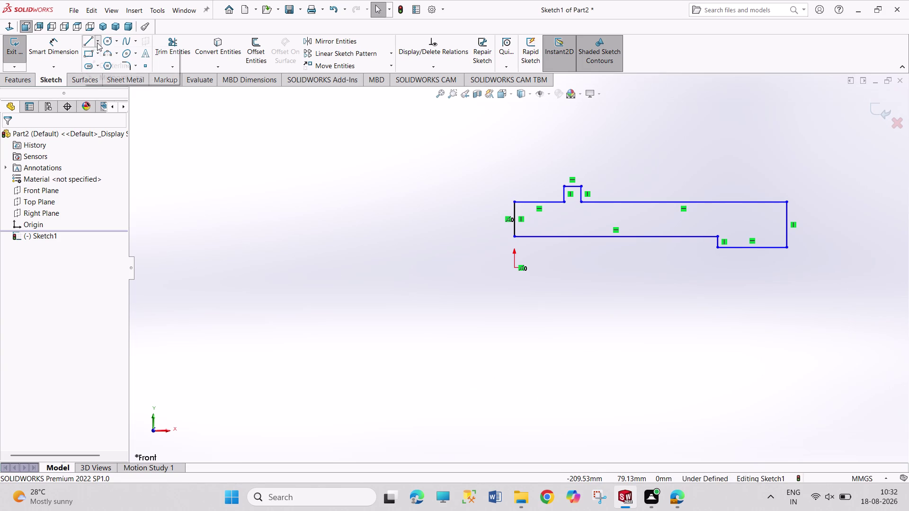
Draw a horizontal centerline from the origin rightward past the bracket profile.
click(113, 65)
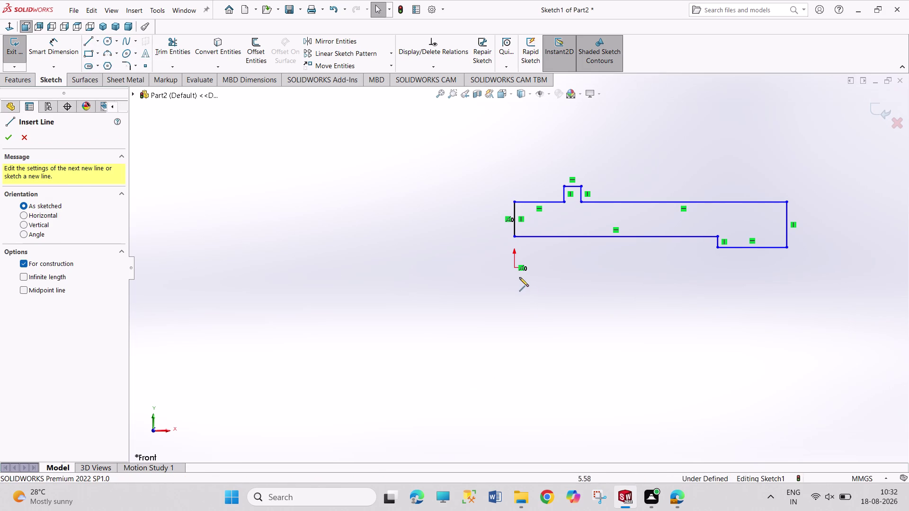
click(516, 268)
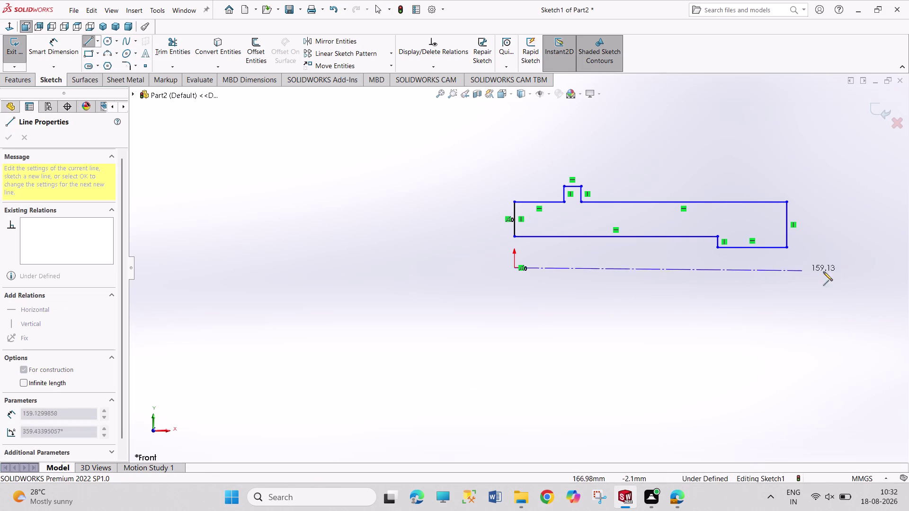
click(852, 268)
right_click(850, 317)
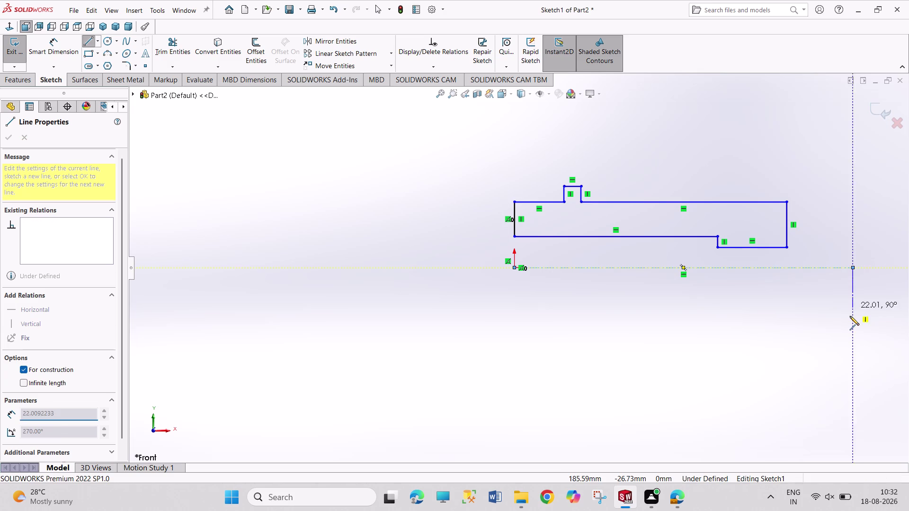
click(852, 325)
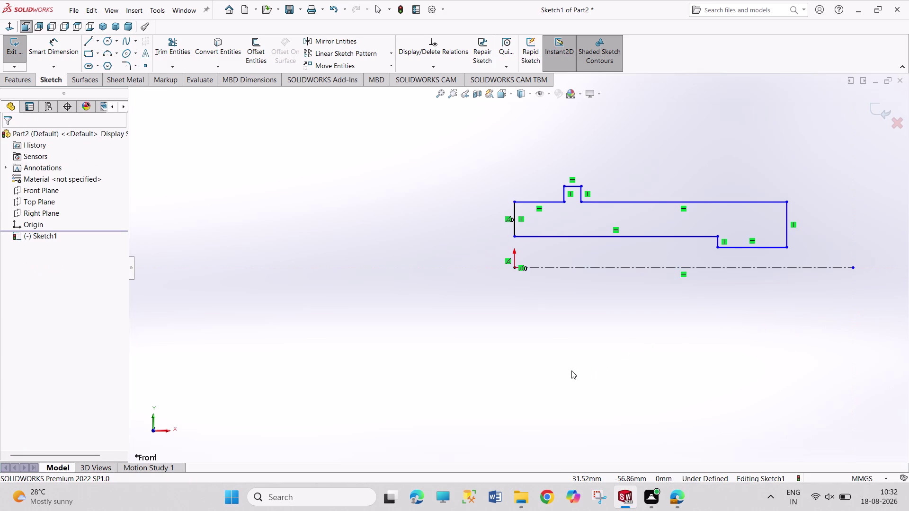
right_drag(572, 370, 549, 282)
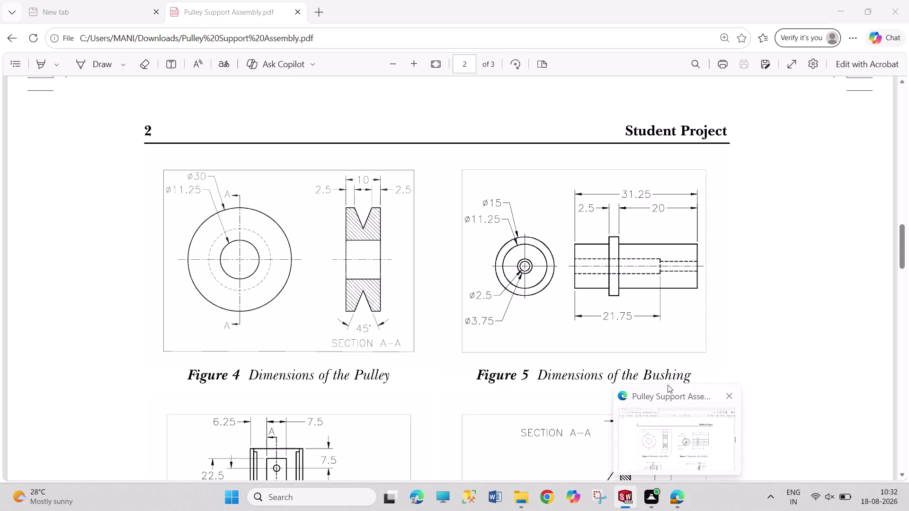
click(574, 187)
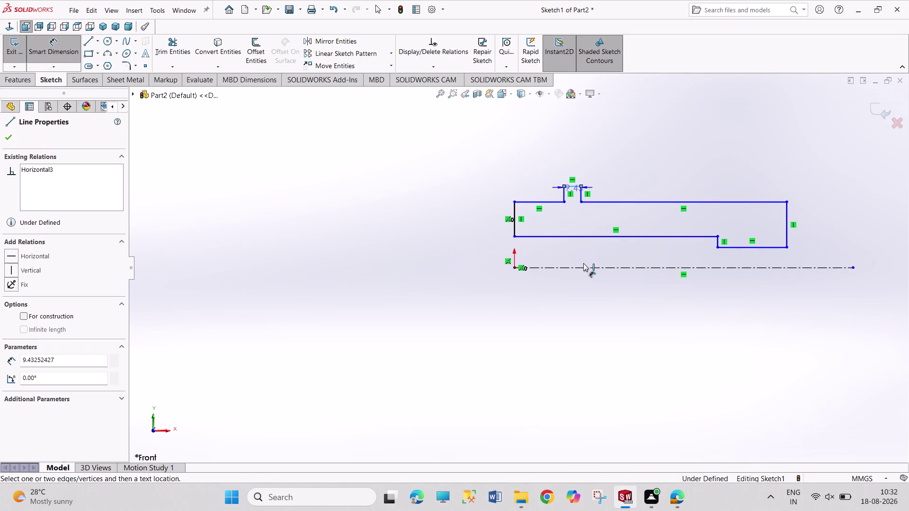
Dimension the notch height 7.50 from the centerline, placed left of the profile.
click(603, 269)
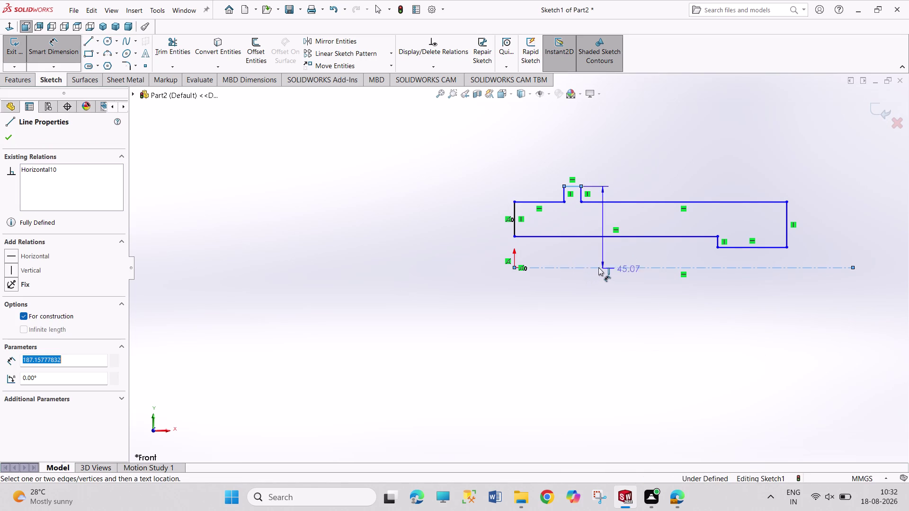
click(386, 240)
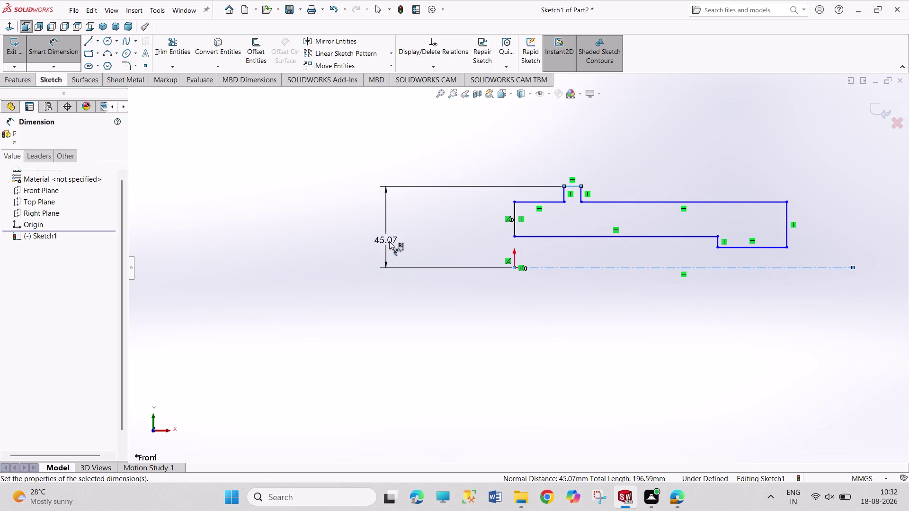
text(7.5)
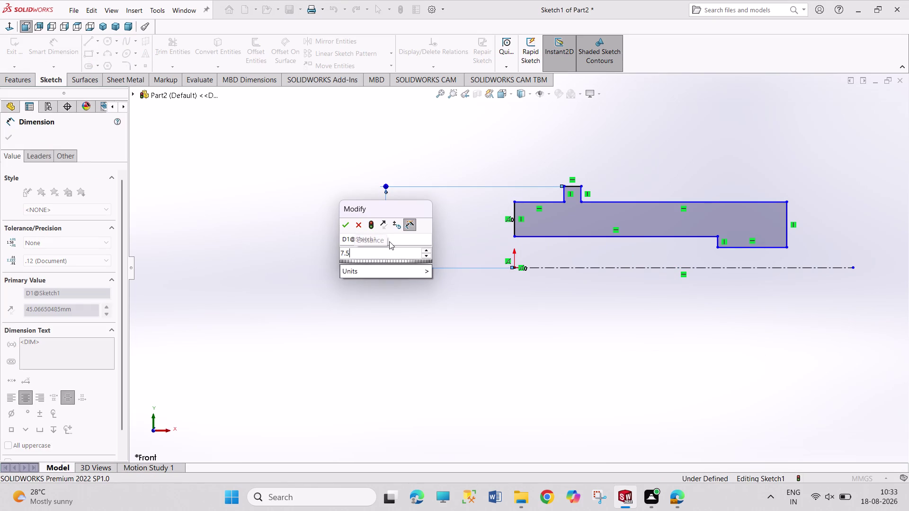
key(Return)
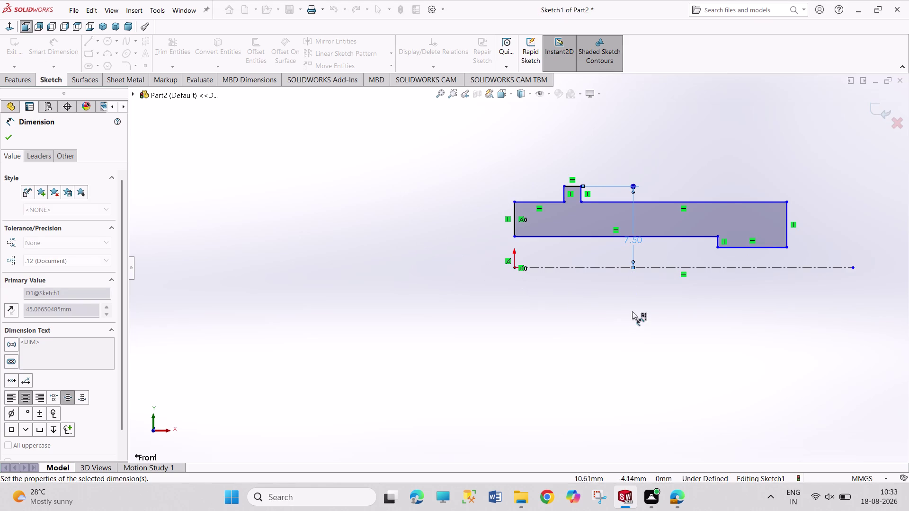
drag(636, 238, 420, 242)
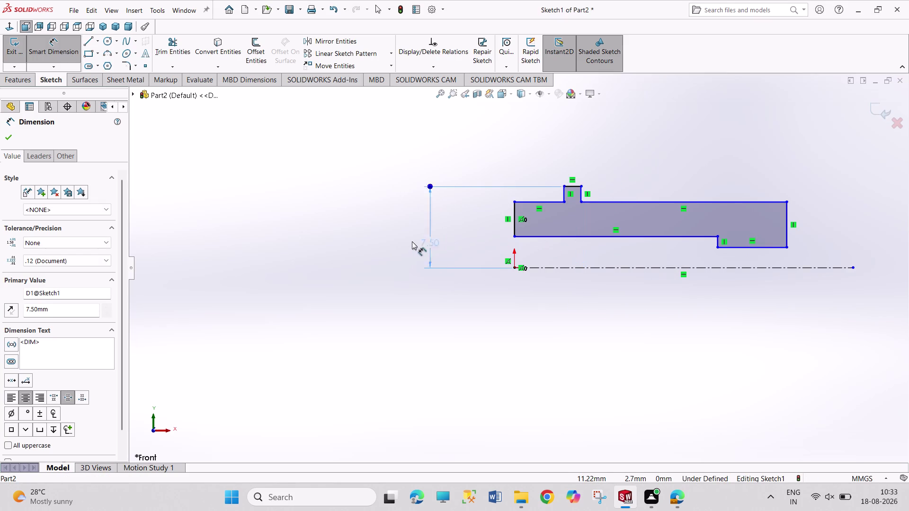
drag(421, 242, 411, 242)
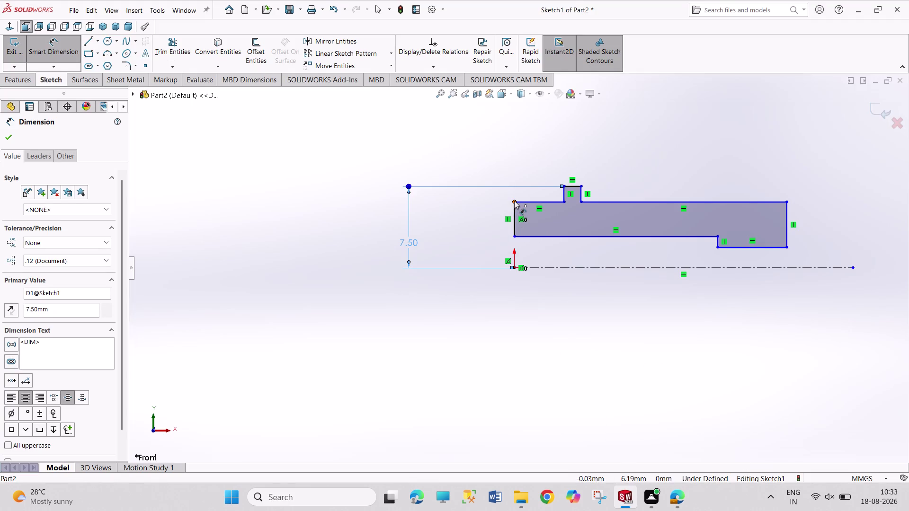
Add left-section half-heights from the centerline: 11.25/2 (5.63) and 3.75/2 (1.88).
click(514, 201)
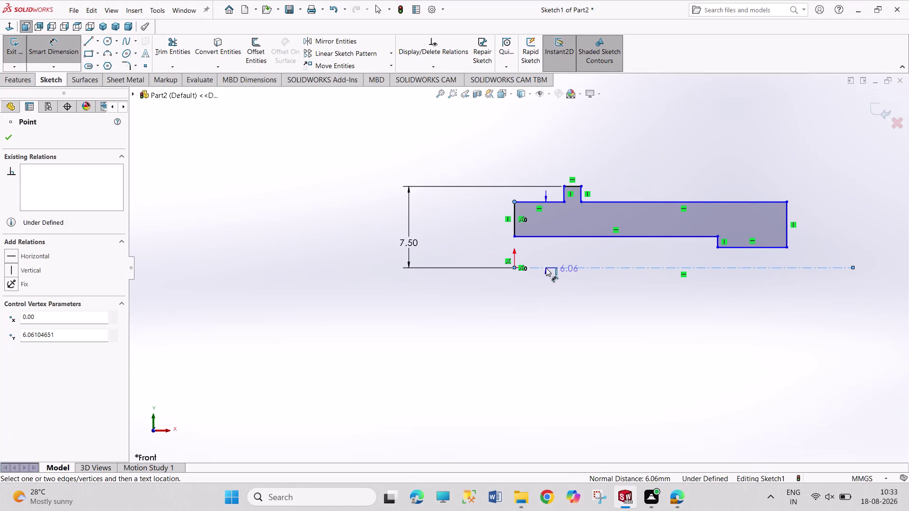
click(457, 243)
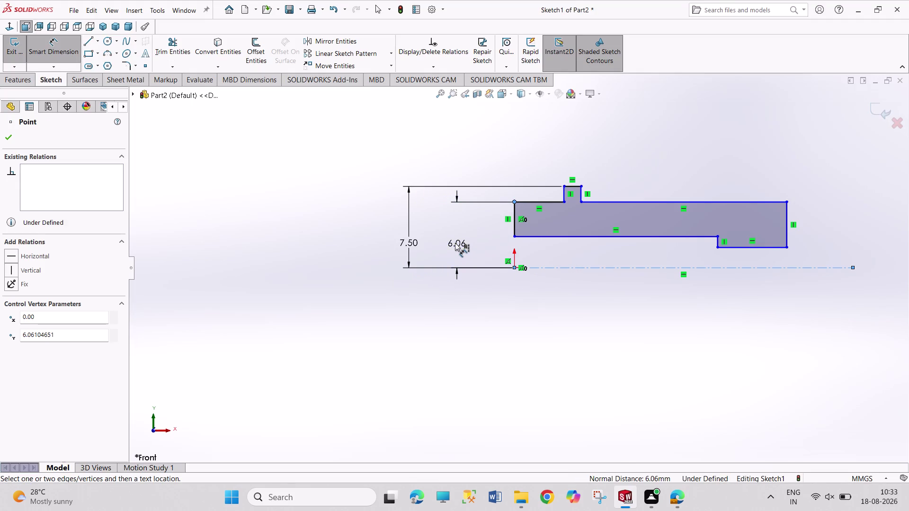
text(11)
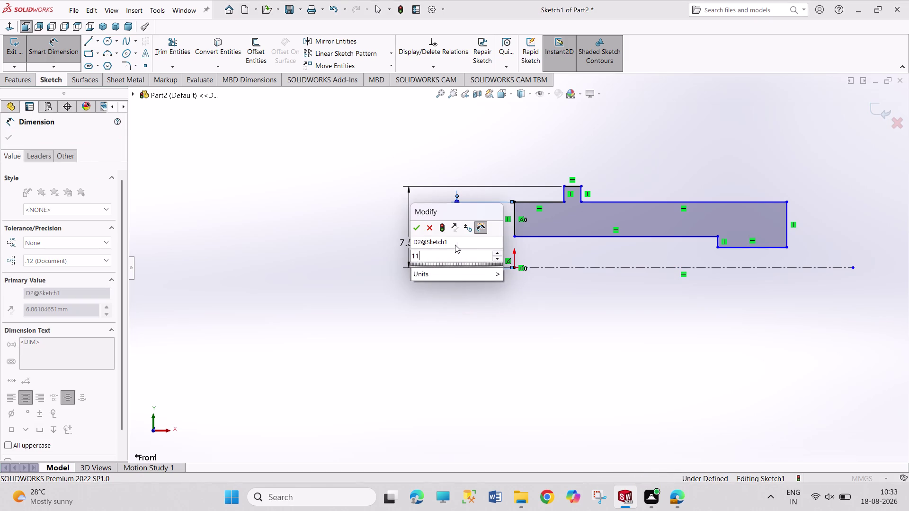
text(.25/2)
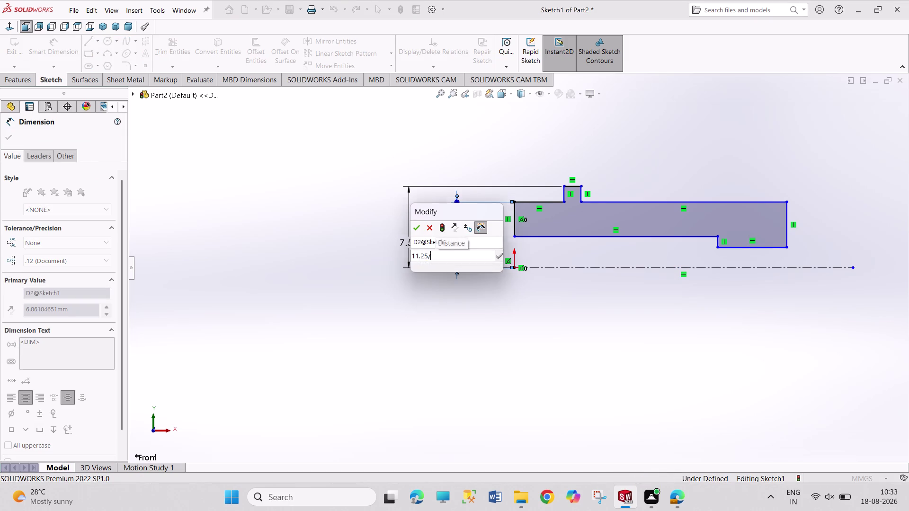
key(Return)
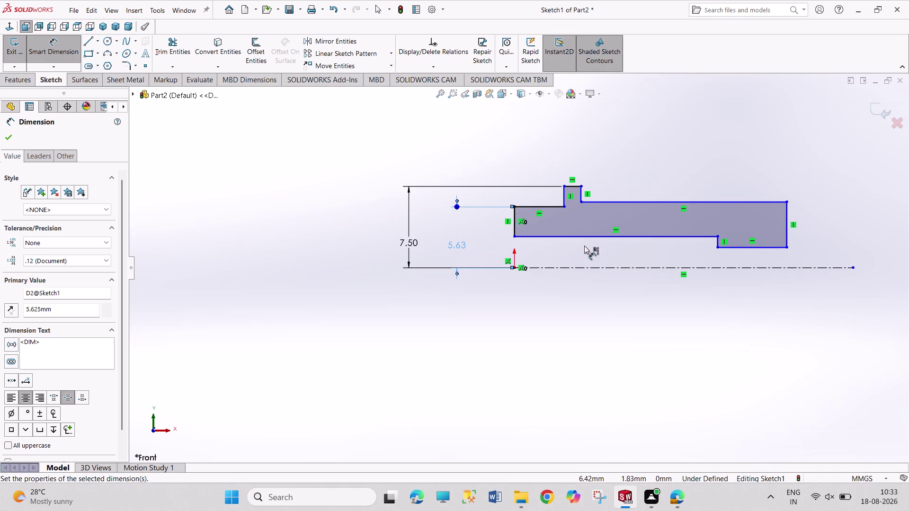
click(583, 235)
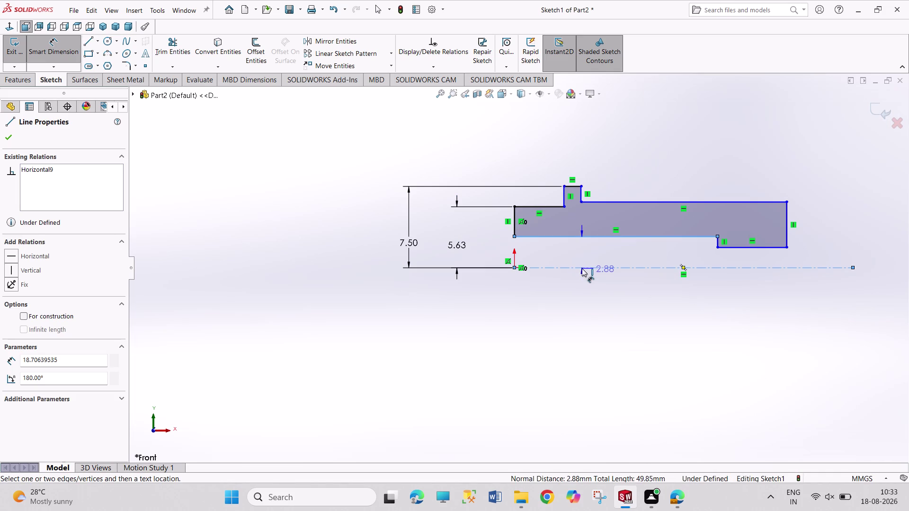
click(545, 298)
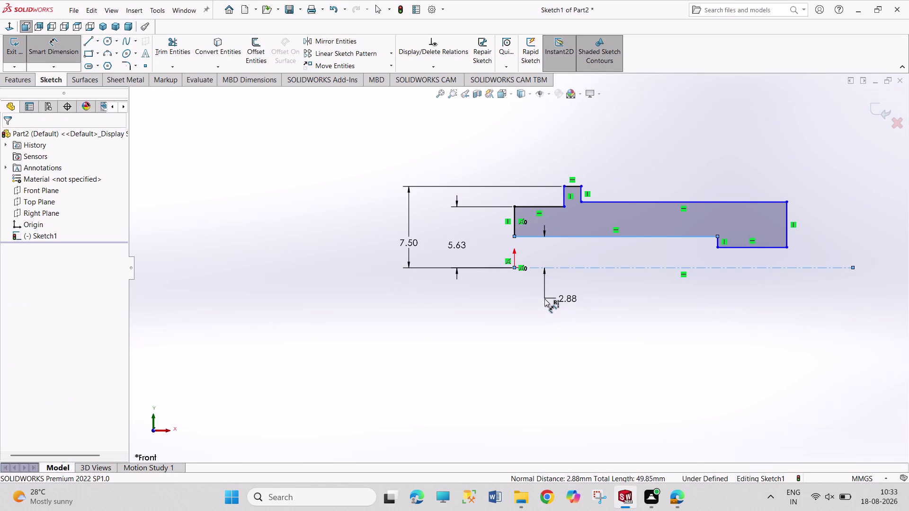
text(3.75)
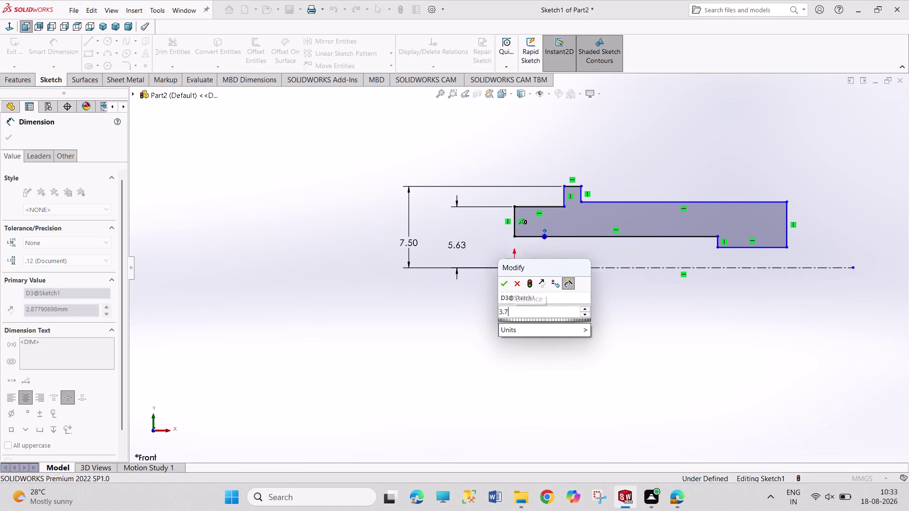
text(/2)
key(Return)
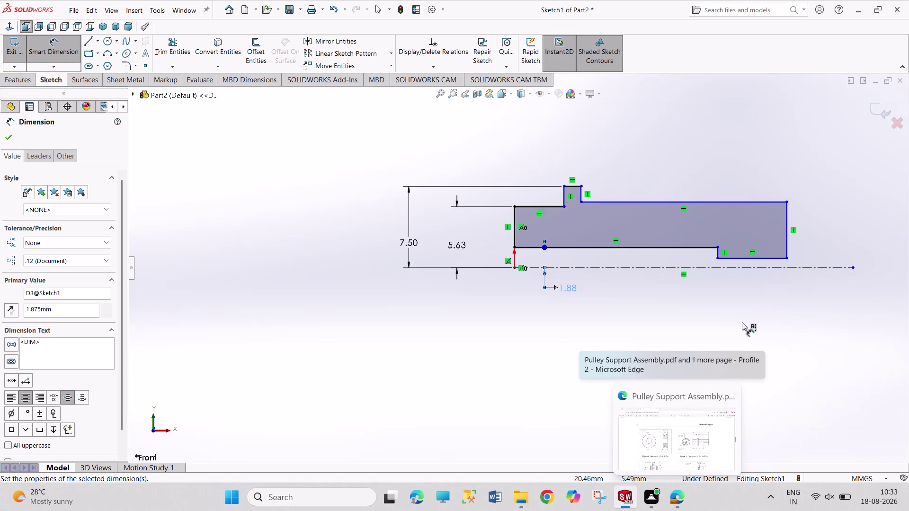
Dimension the right step's bottom edge to the centerline as 2.5/2 (1.25).
click(769, 257)
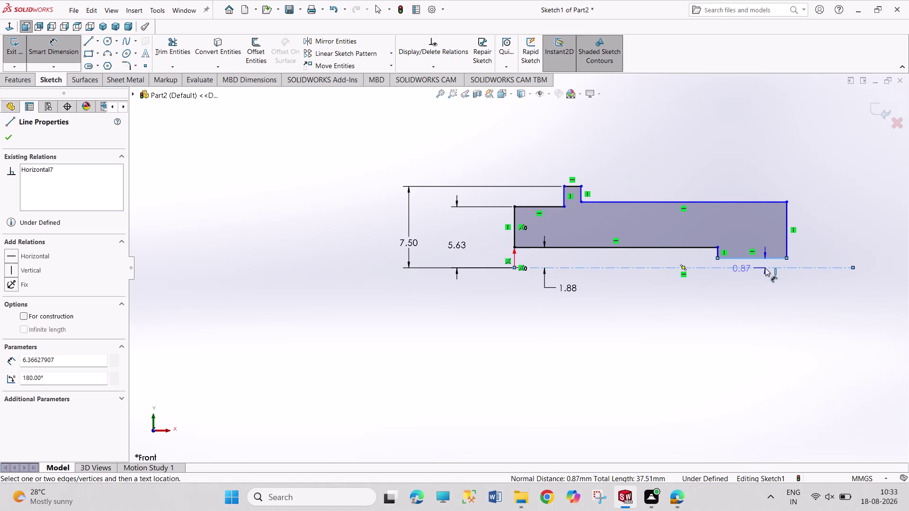
click(765, 268)
click(764, 291)
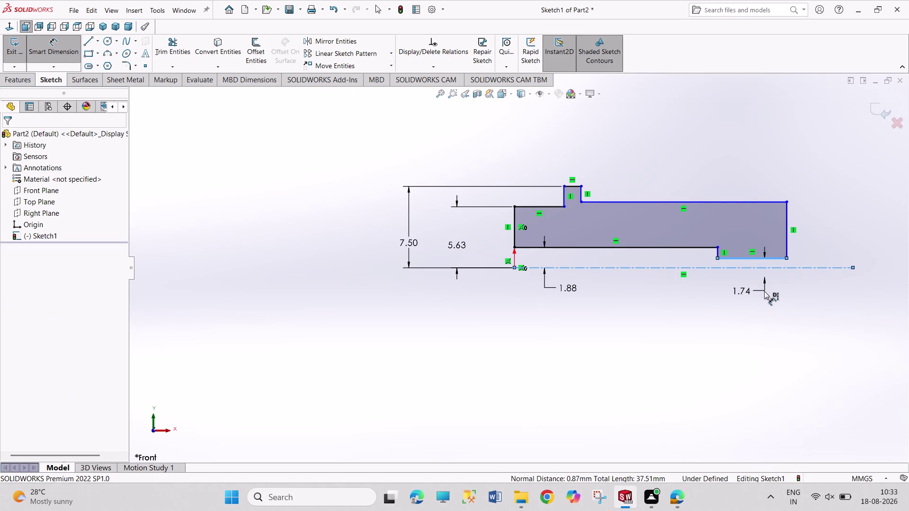
text(2.5/2)
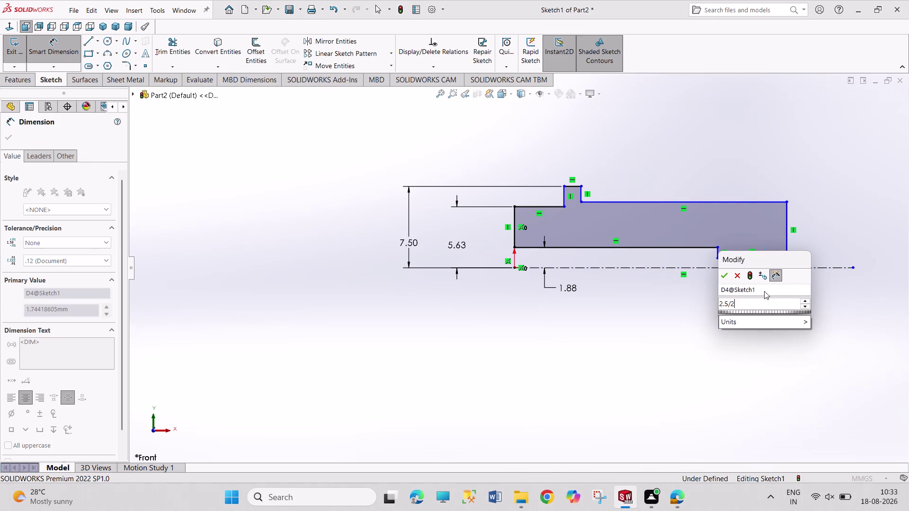
key(Return)
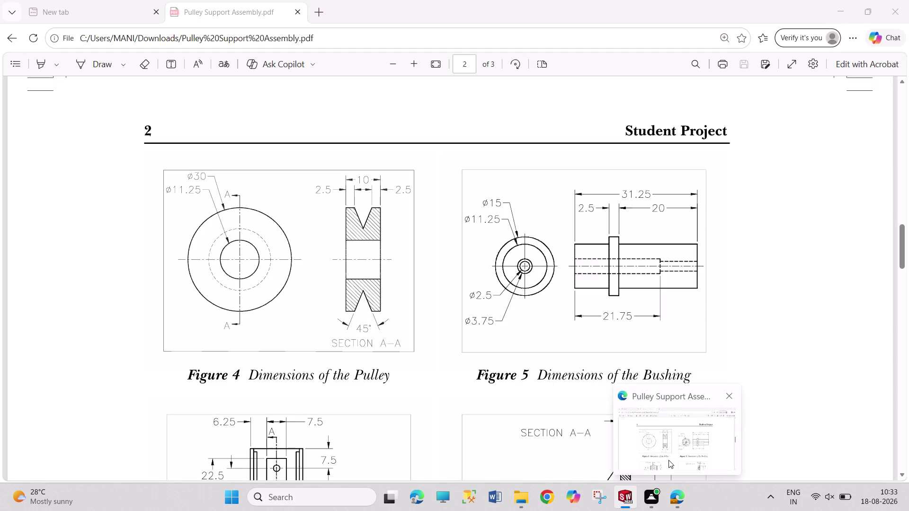
Set the overall profile length to 31.25.
click(516, 236)
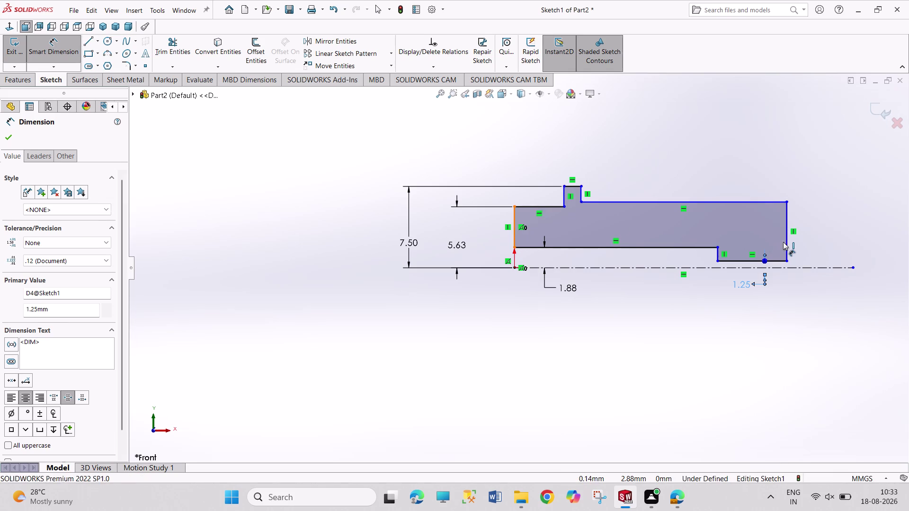
click(786, 238)
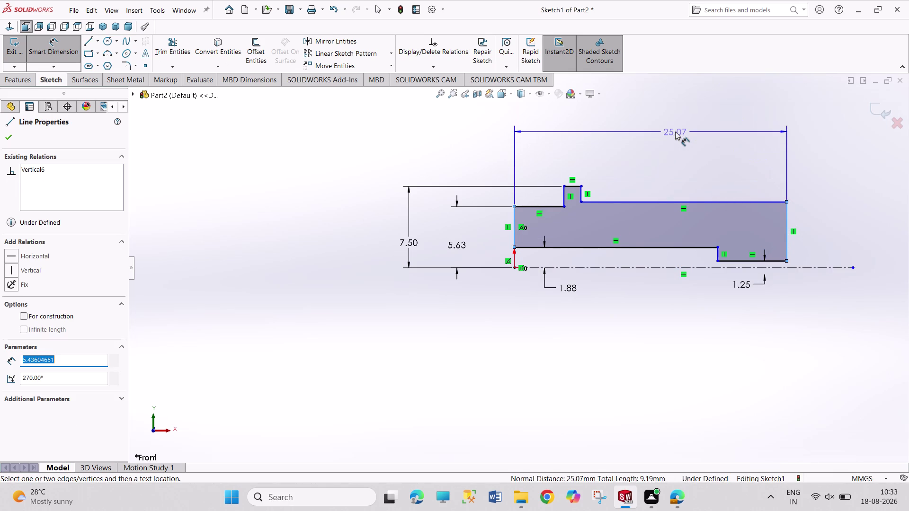
click(675, 132)
text(3)
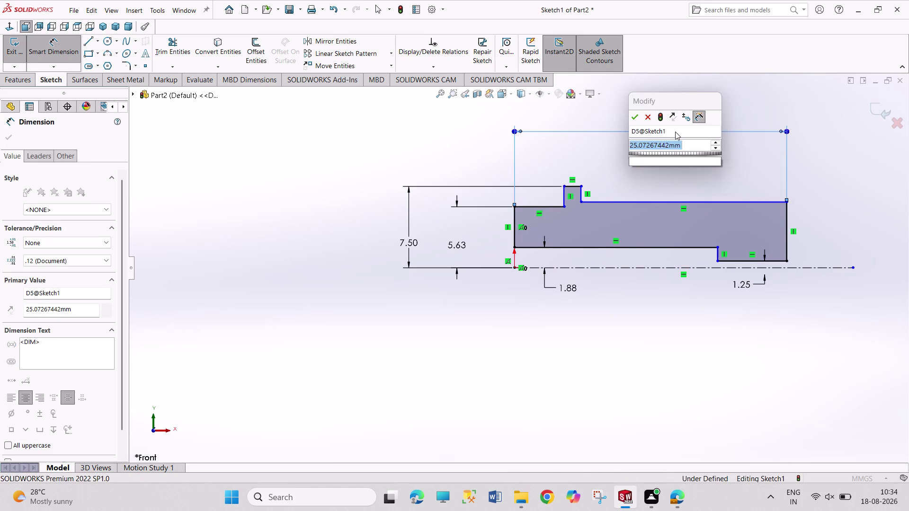
text(1.25)
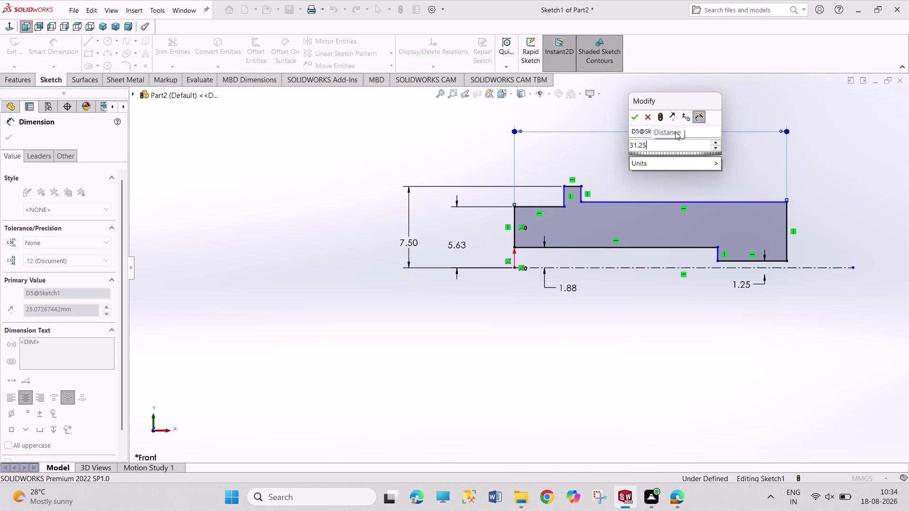
key(Return)
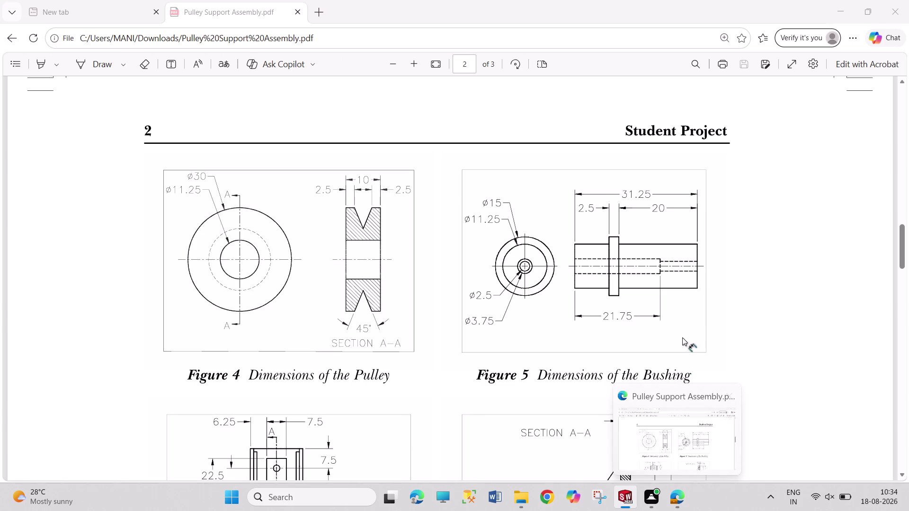
Give the collar width 2.50 and the right top edge length 20.
click(570, 185)
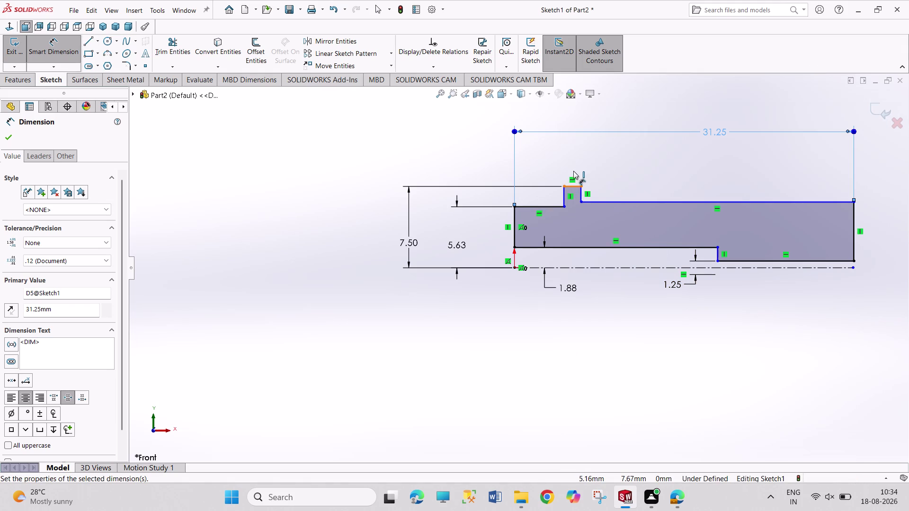
click(606, 156)
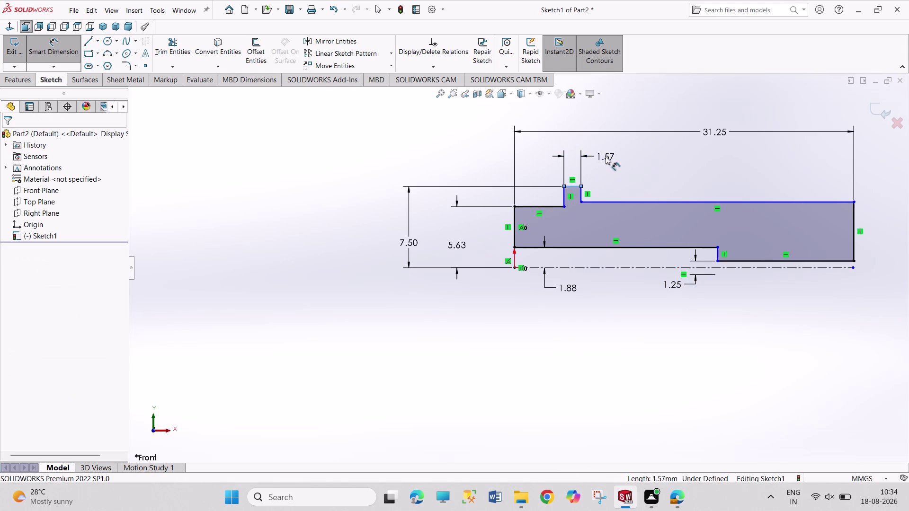
text(2.)
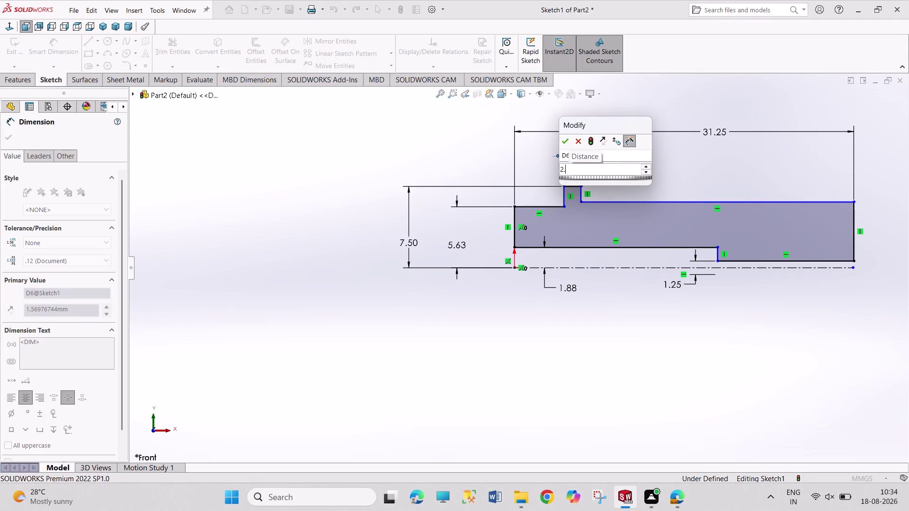
key(5)
key(Return)
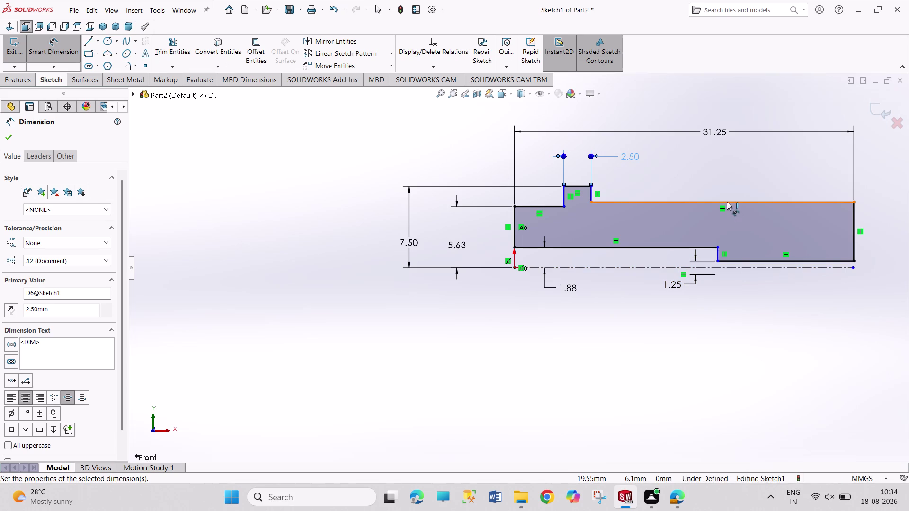
click(727, 202)
click(732, 182)
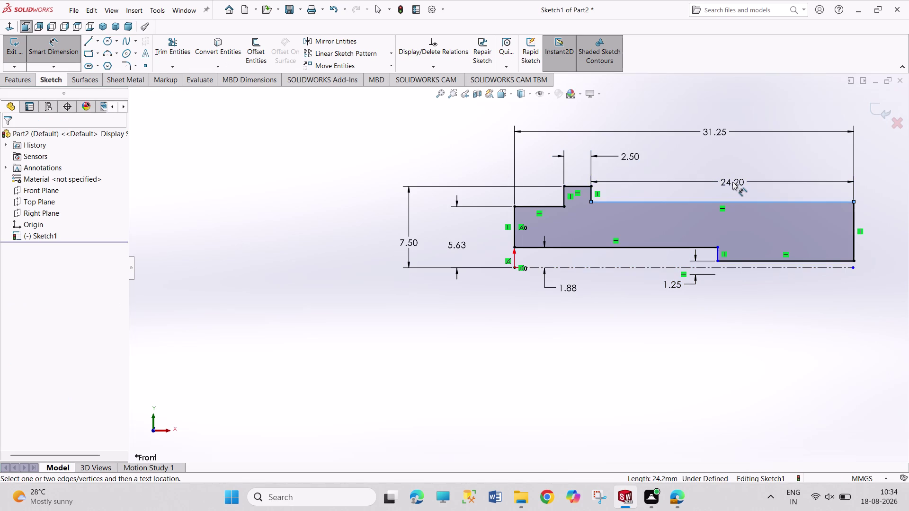
text(20)
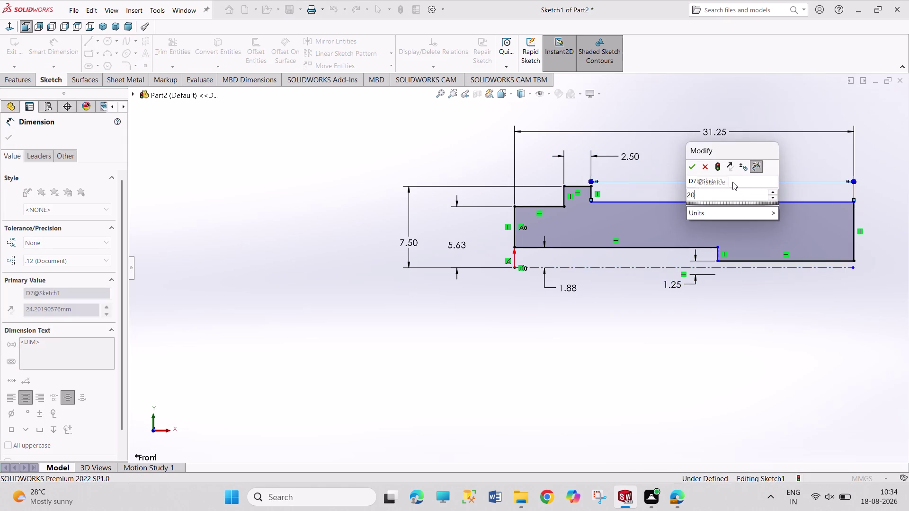
key(Return)
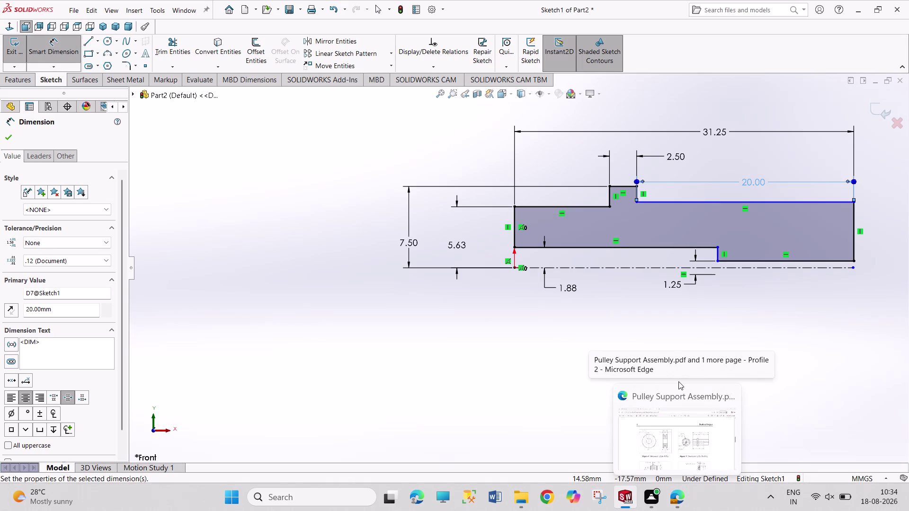
Set the step distance to 21.75 and finish dimensioning.
click(671, 250)
click(670, 324)
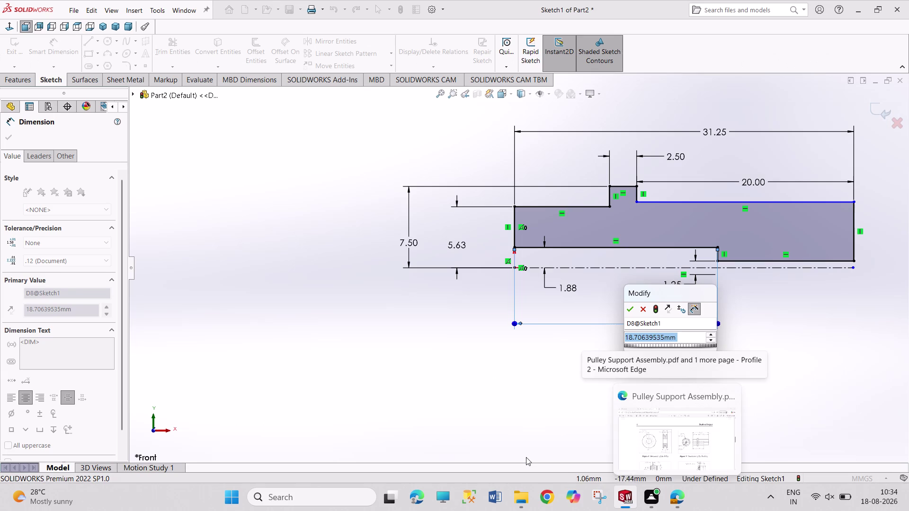
text(2)
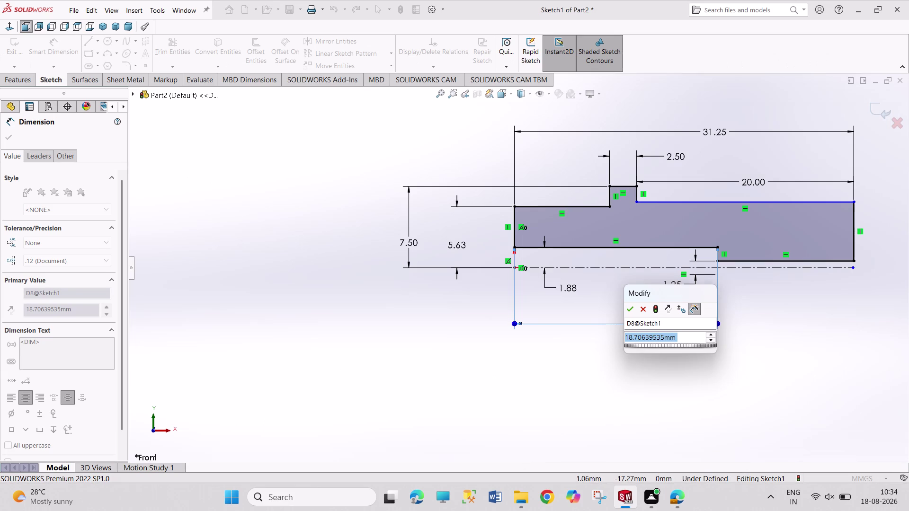
text(1.75)
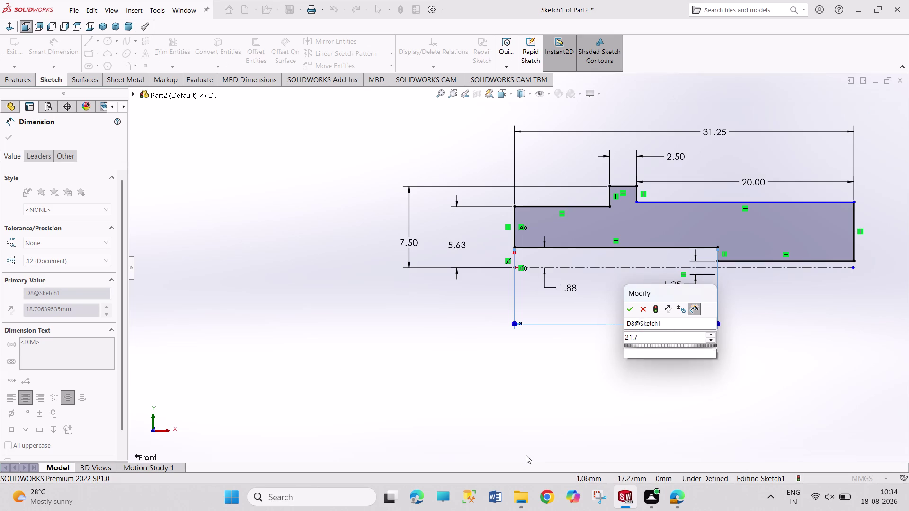
key(Return)
right_click(455, 404)
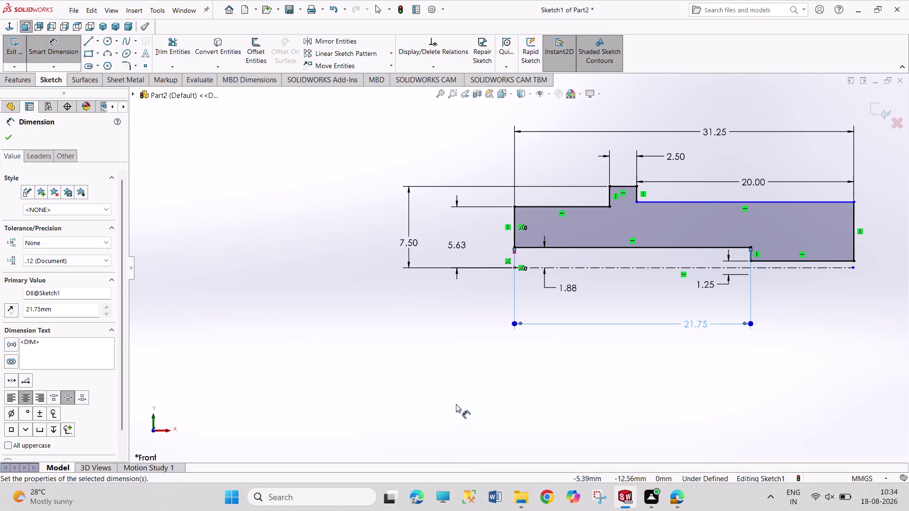
click(475, 435)
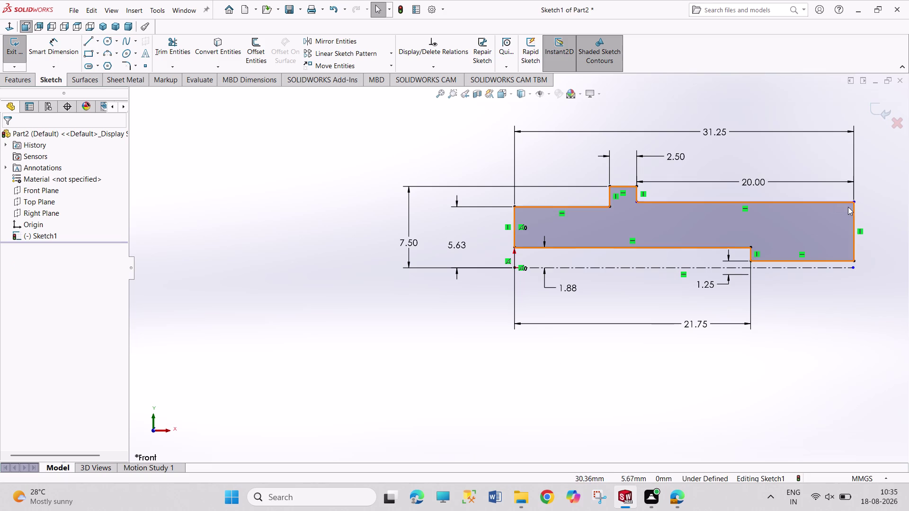
Move the 20.00 dimension higher and drag the right top edge level with the left.
drag(800, 203, 799, 201)
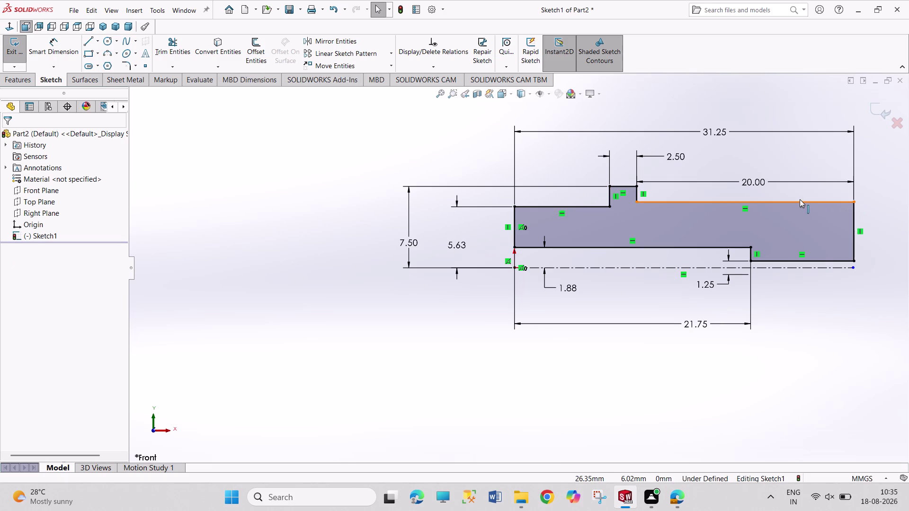
drag(800, 200, 799, 198)
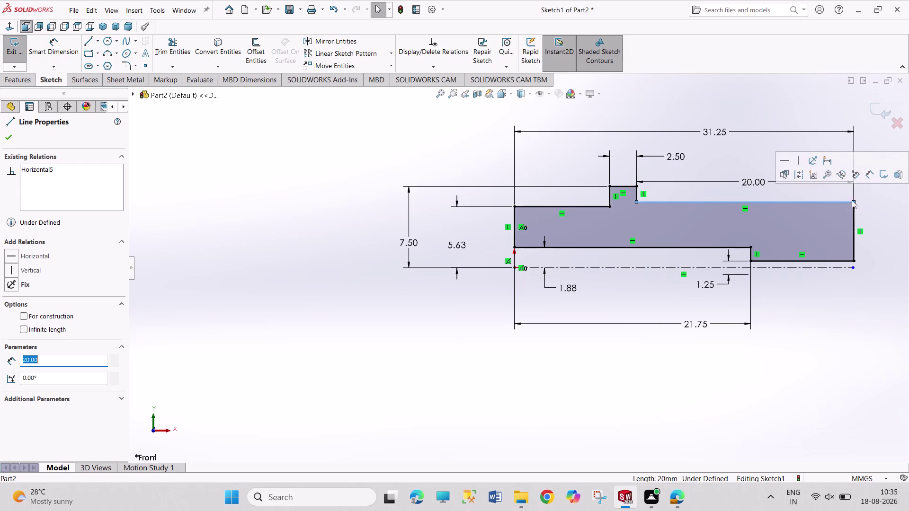
drag(852, 199, 827, 190)
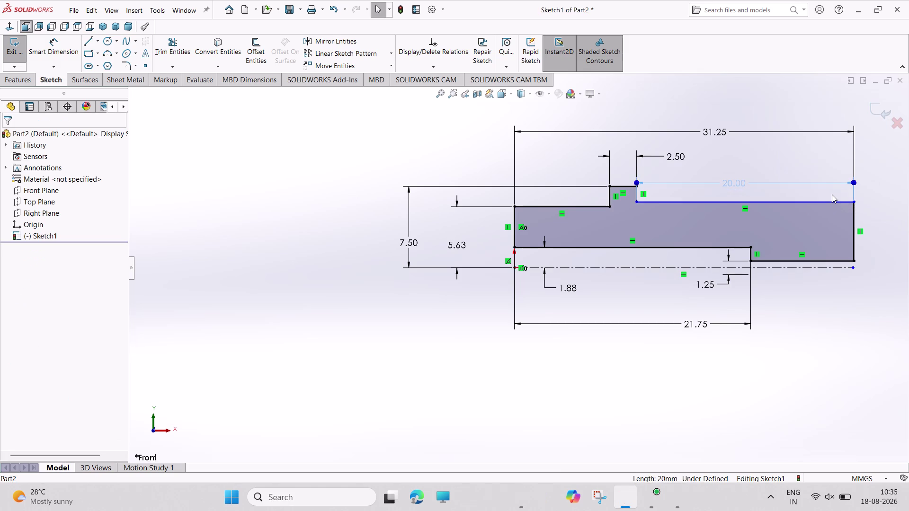
drag(828, 190, 815, 161)
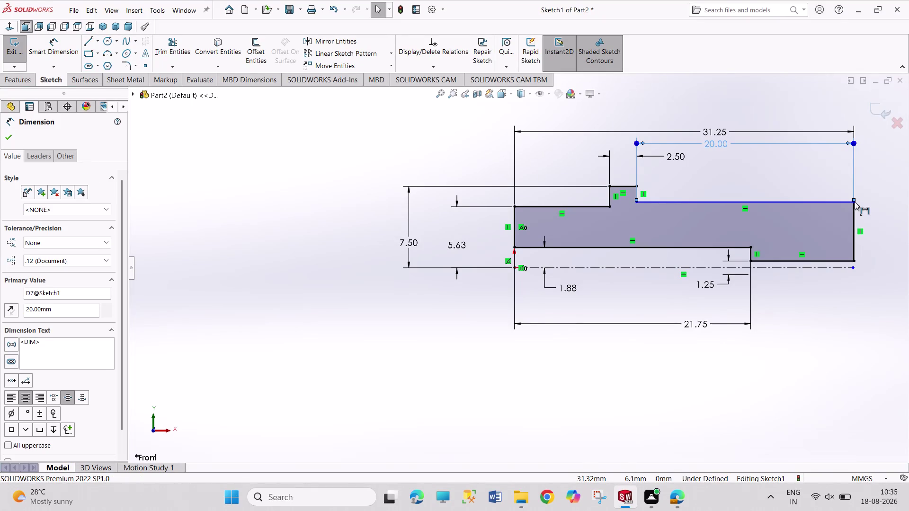
drag(853, 203, 826, 202)
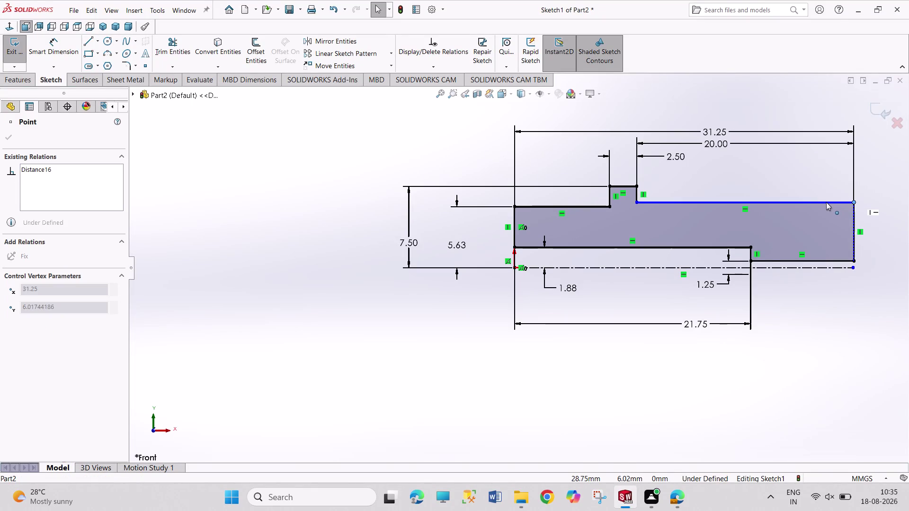
drag(826, 202, 822, 212)
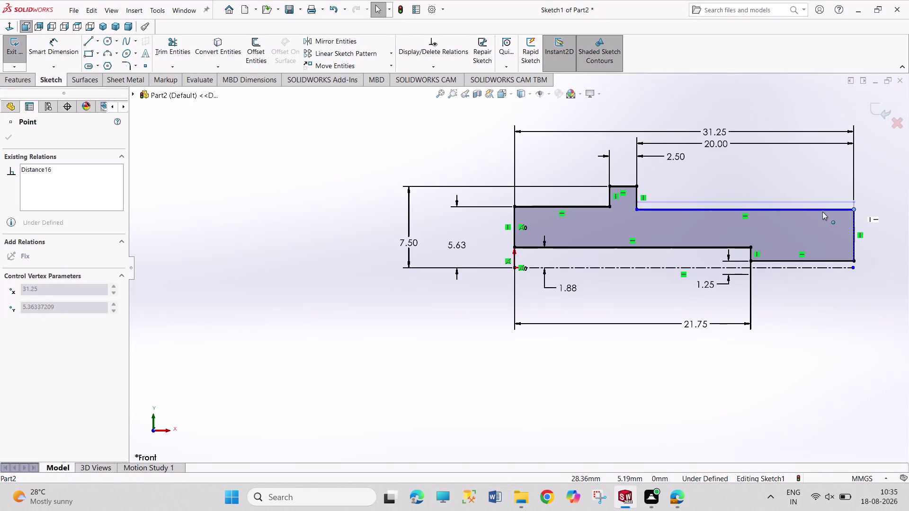
drag(823, 211, 823, 212)
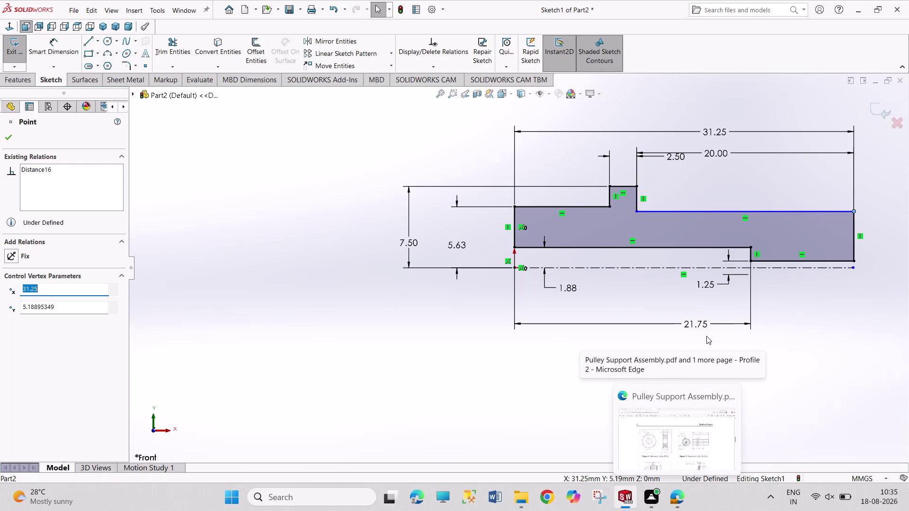
right_click(710, 285)
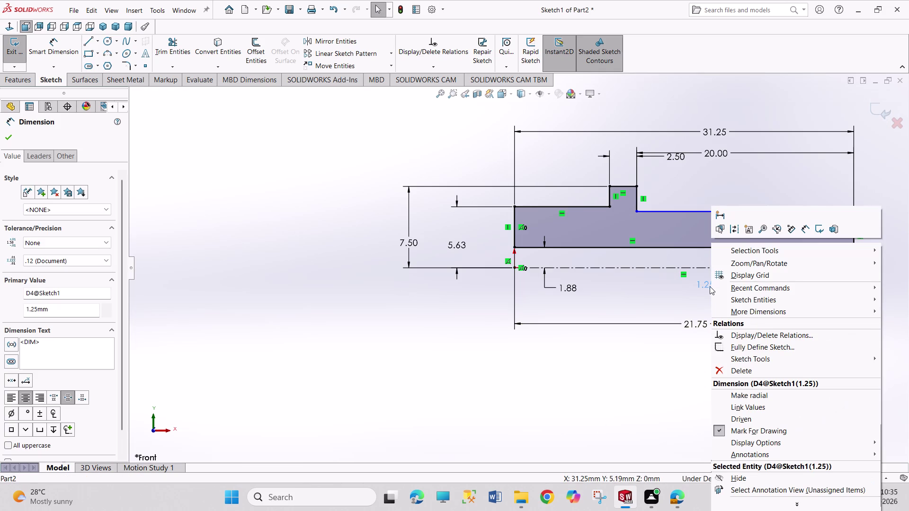
click(656, 408)
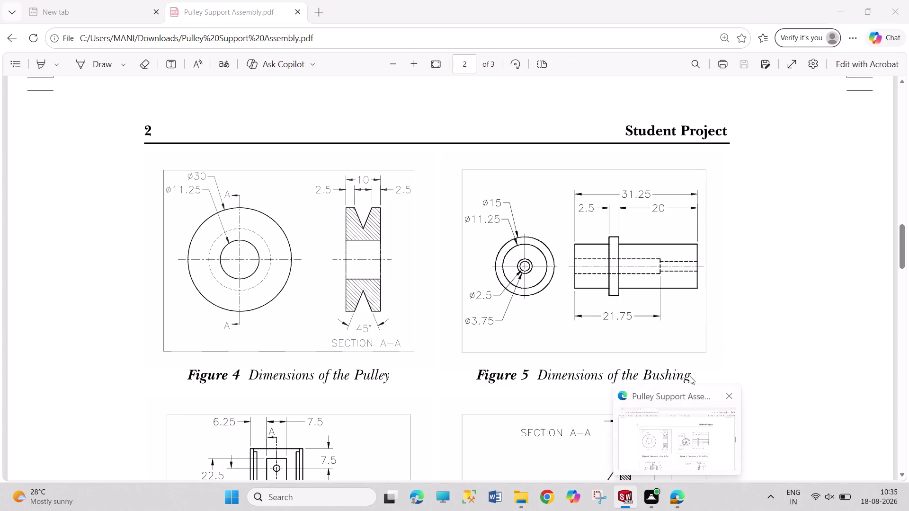
Make the two top edges collinear and exit the sketch.
click(592, 207)
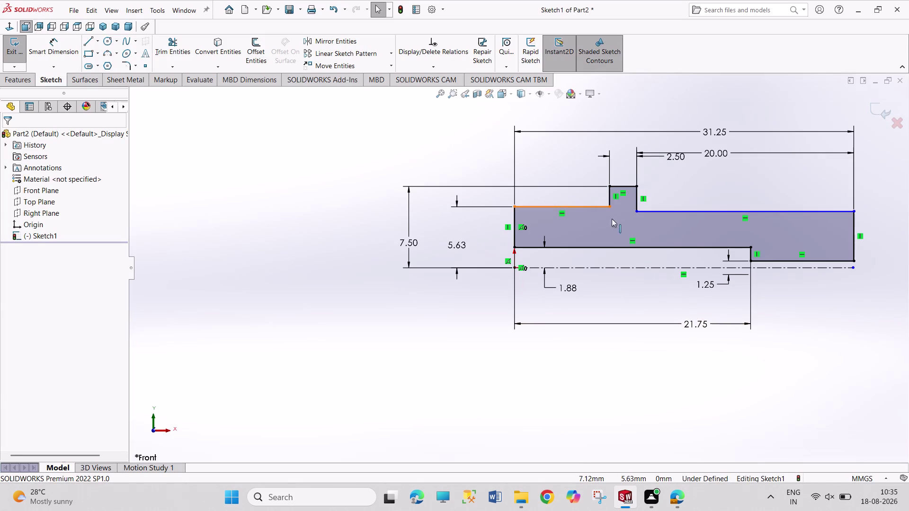
click(669, 214)
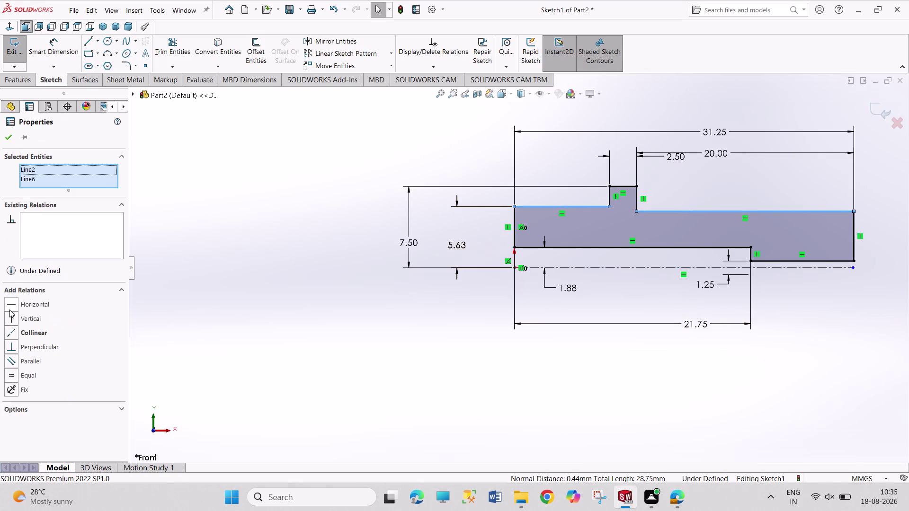
click(27, 332)
click(191, 325)
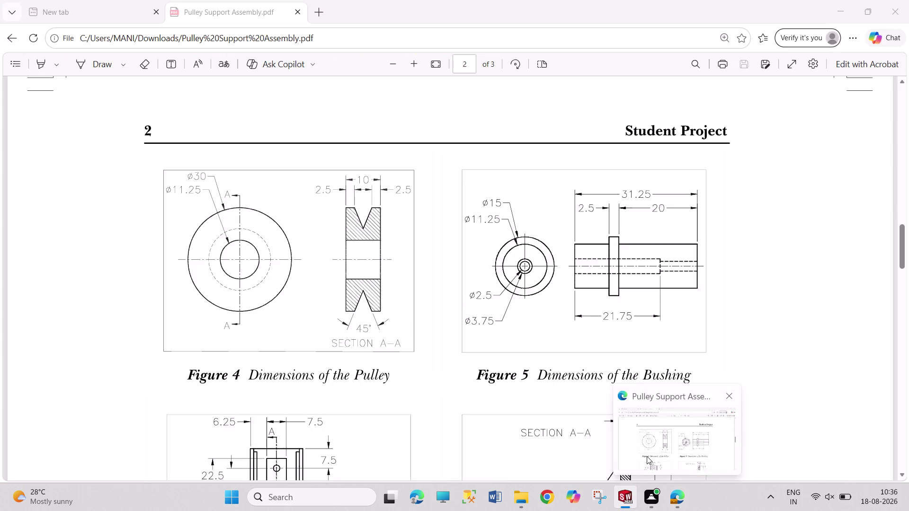
click(19, 53)
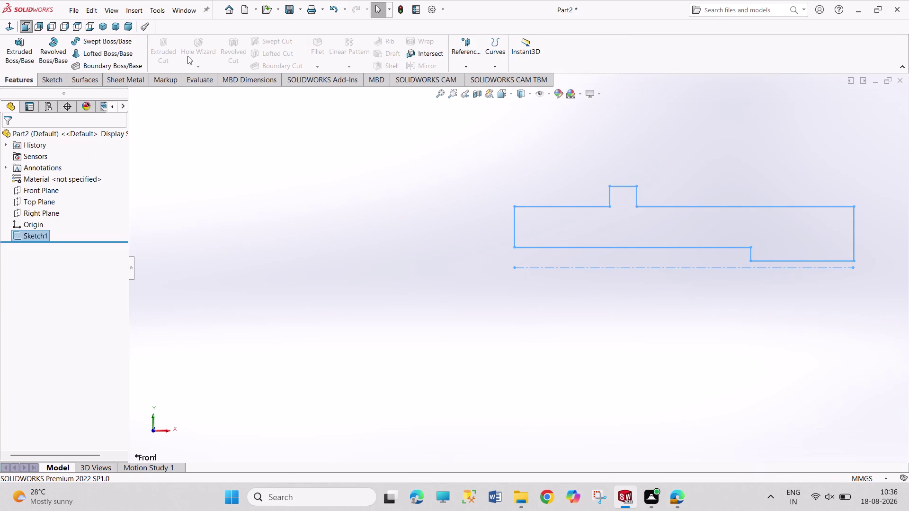
click(45, 45)
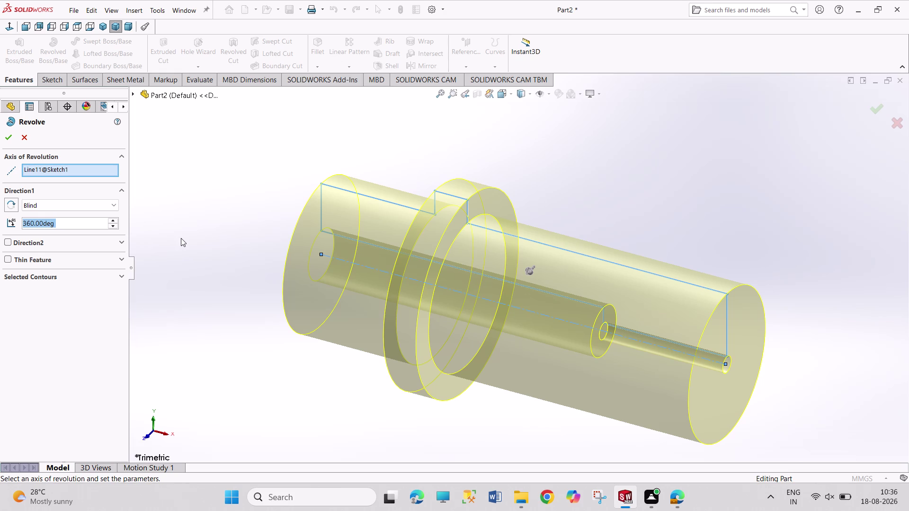
click(8, 141)
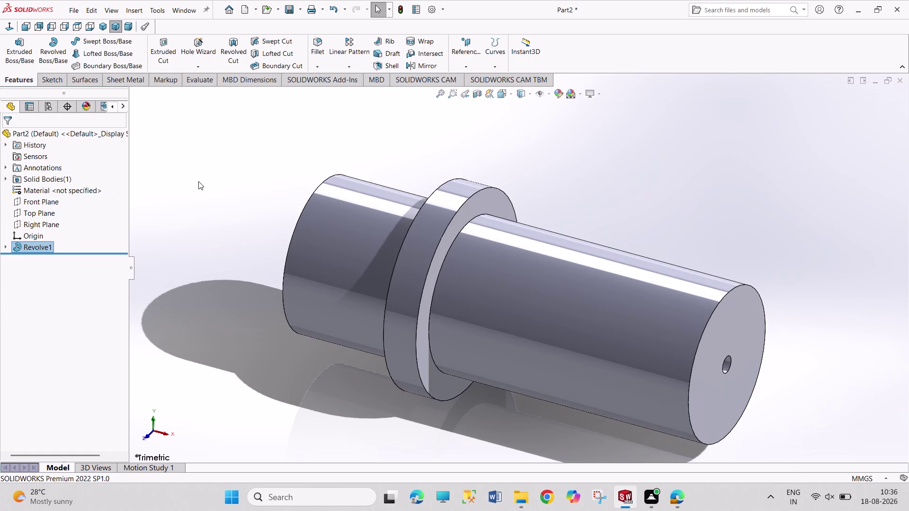
click(27, 28)
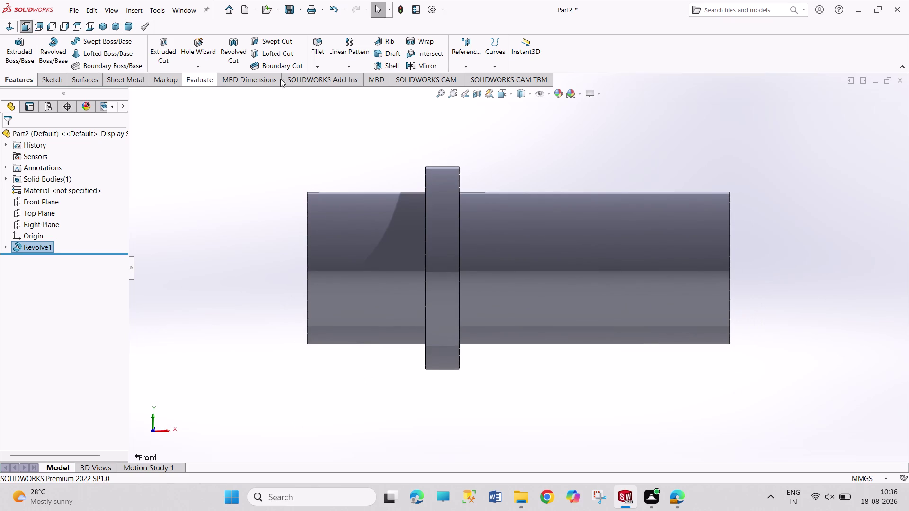
click(533, 95)
click(525, 146)
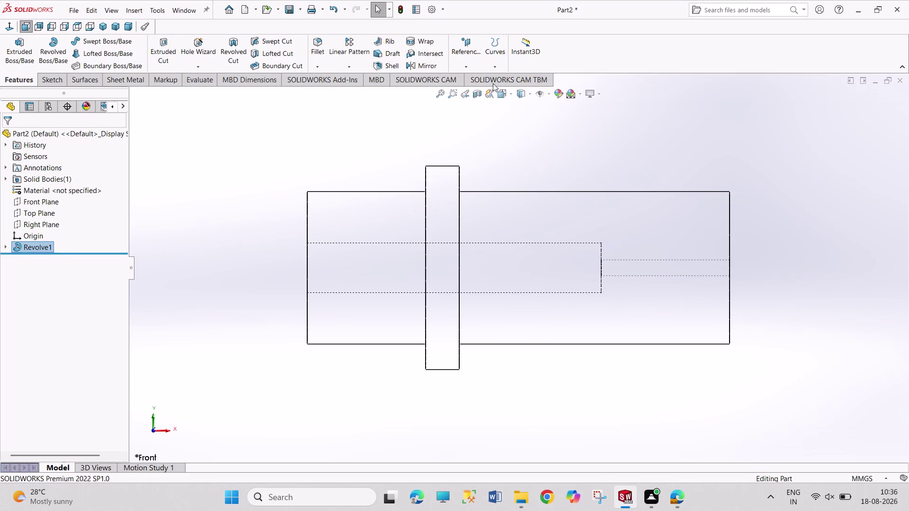
click(531, 94)
click(523, 106)
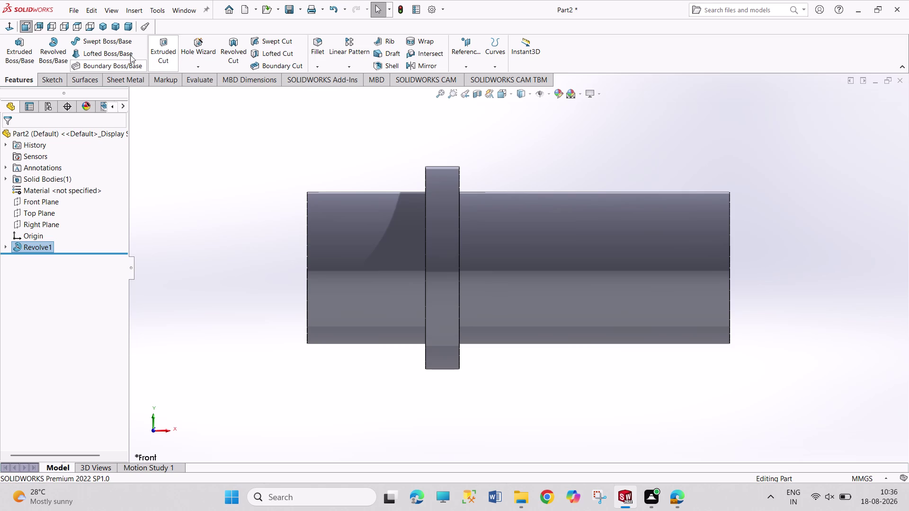
click(101, 27)
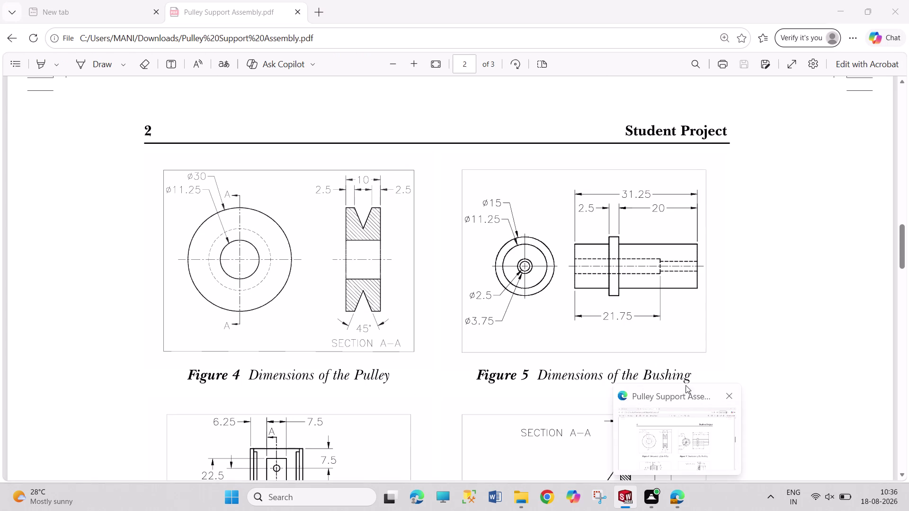
key(ctrl+s)
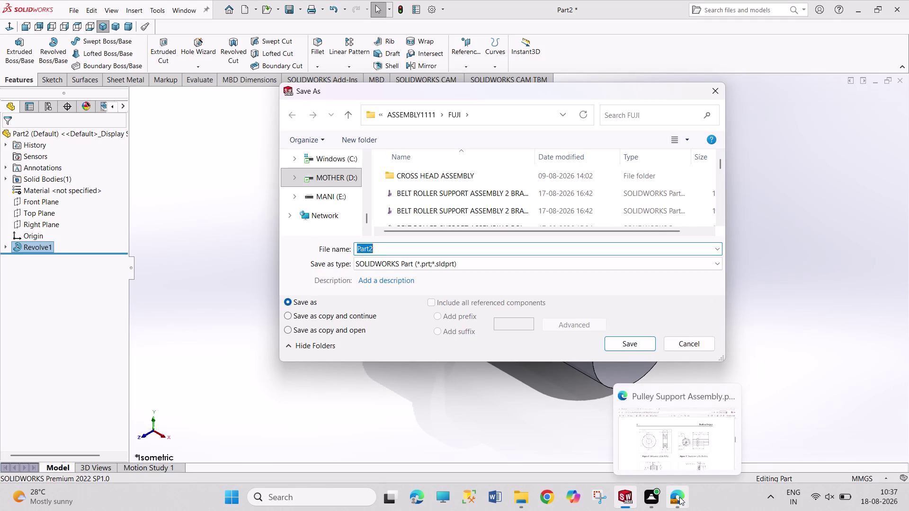
Save the part as 'PULLEY SUPPORT ASSEMBLY 2 BUSHING'.
text(PU)
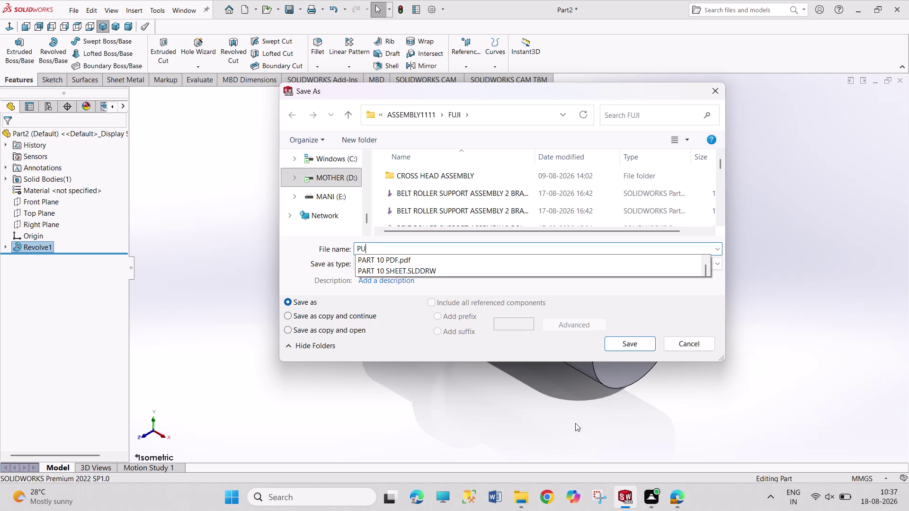
text(LLEY)
key(space)
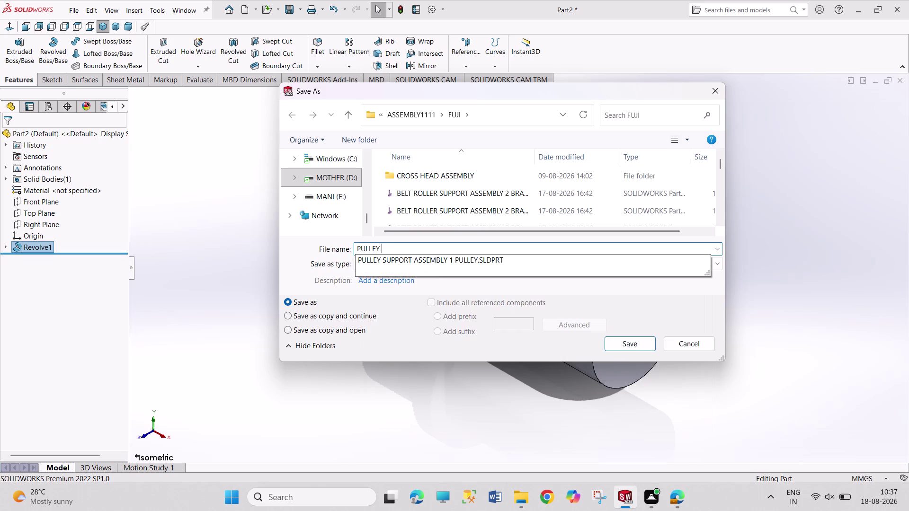
text(SUPPO)
text(RT ASSE)
text(MBLY)
key(space)
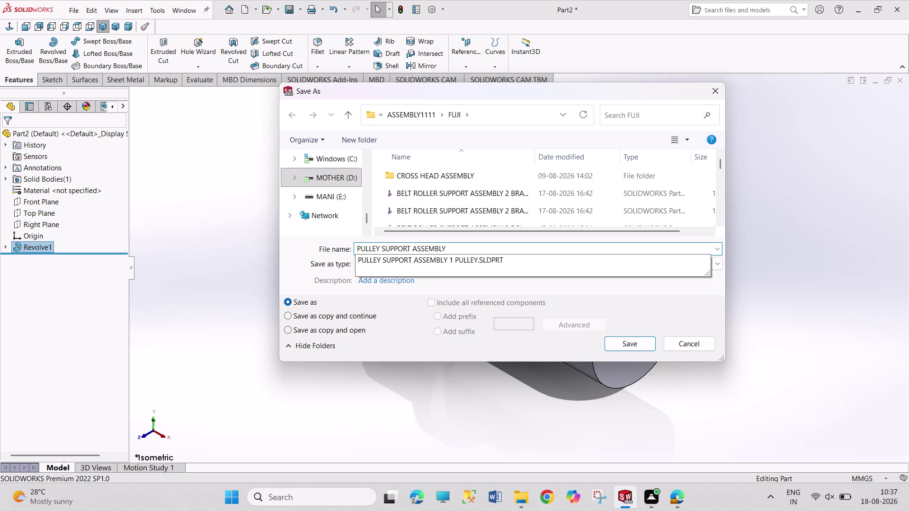
text(2)
key(space)
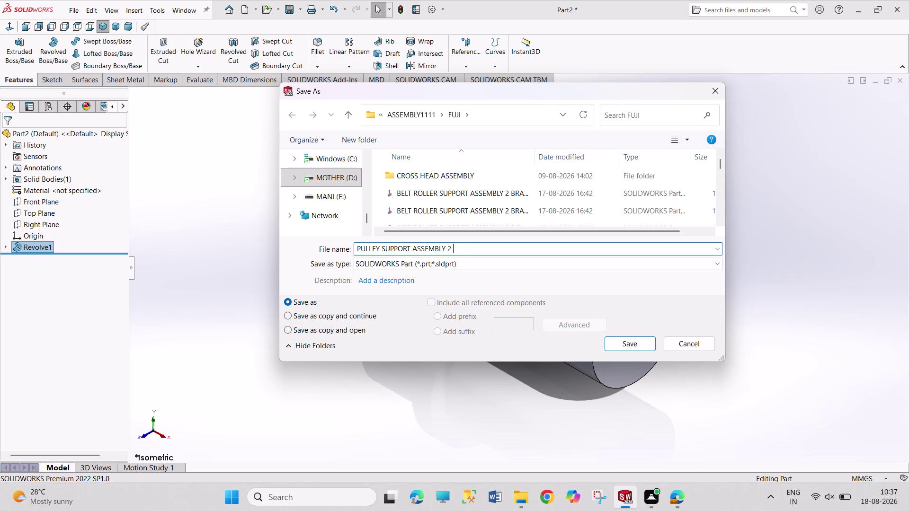
text(BUSHI)
text(NG)
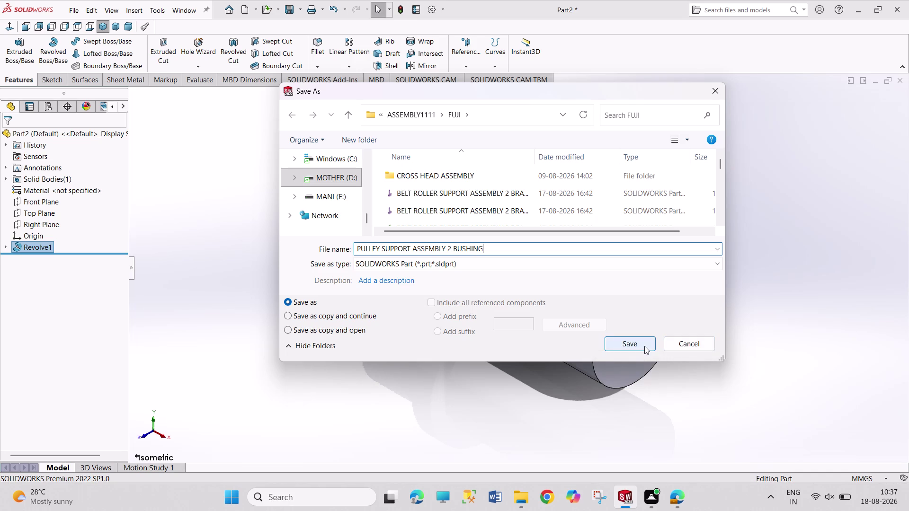
click(644, 346)
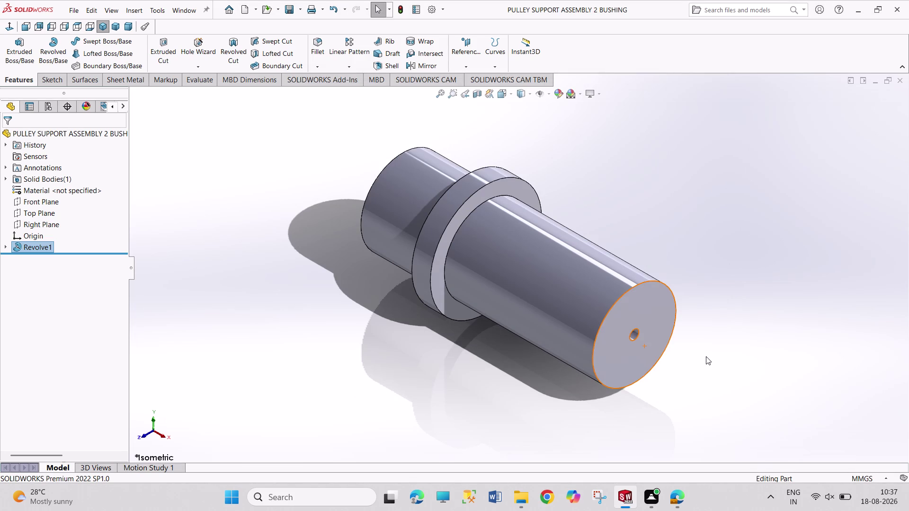
Start a new document and choose Part.
key(ctrl+n)
drag(705, 356, 706, 367)
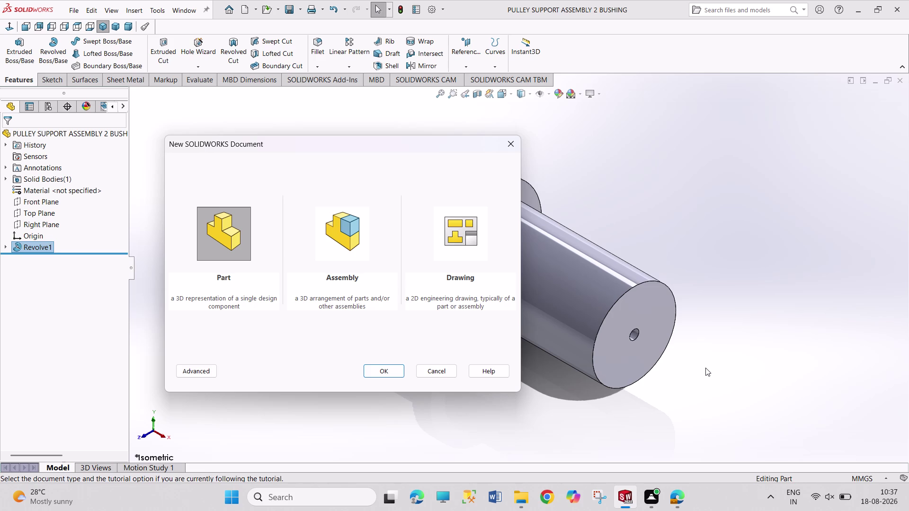
key(Return)
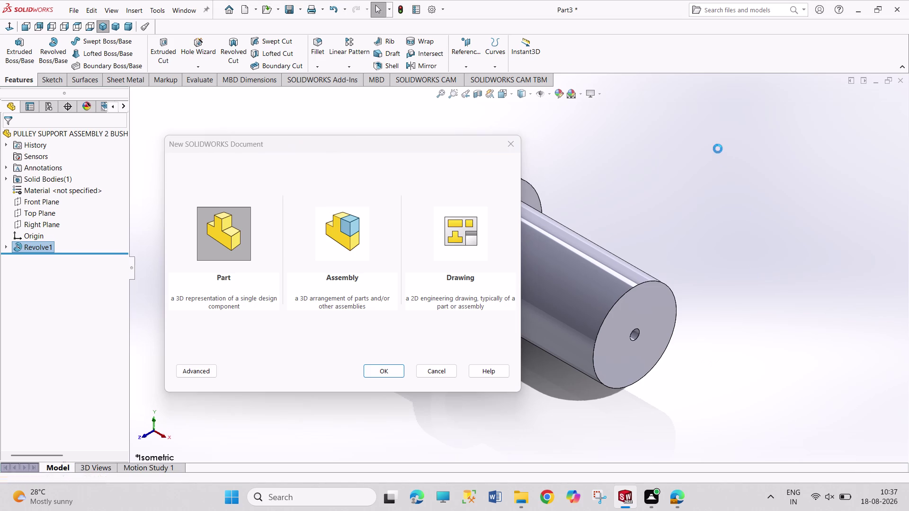
Drag around in the new blank Part3 window.
drag(698, 156, 761, 223)
drag(705, 164, 708, 177)
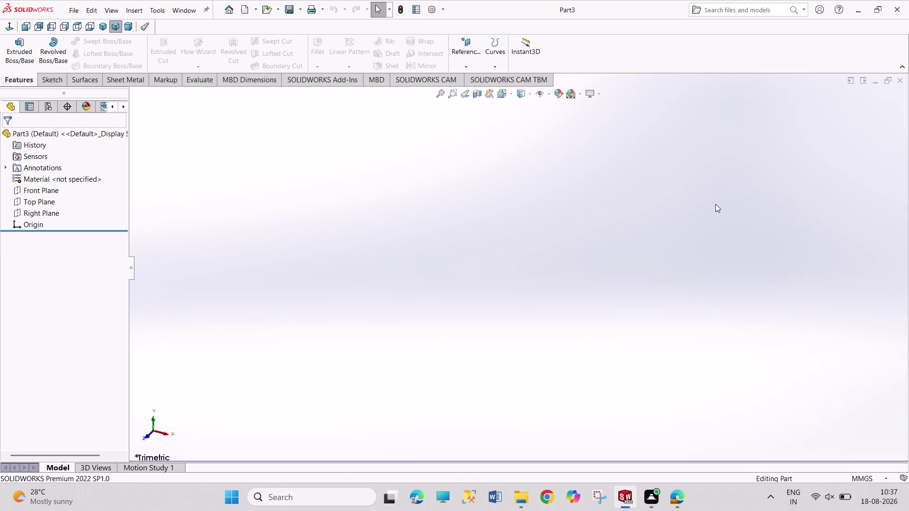
drag(708, 177, 839, 304)
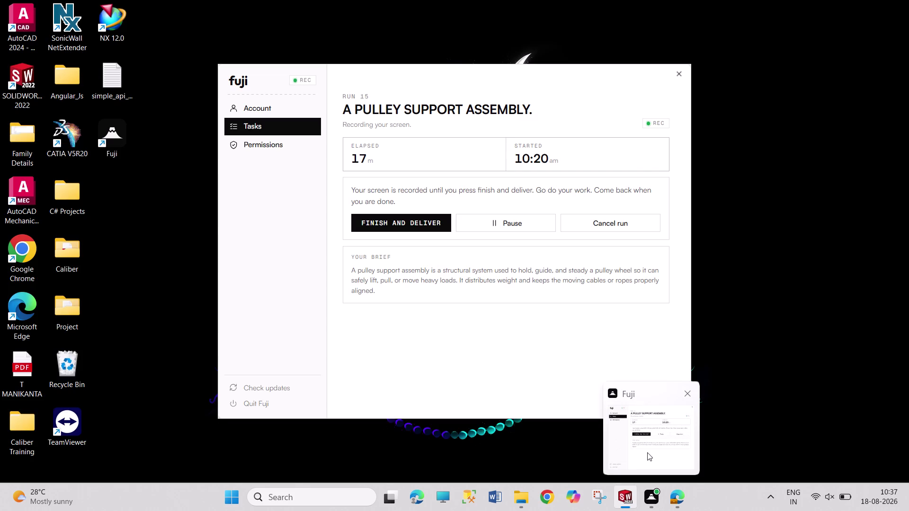
drag(715, 164, 782, 275)
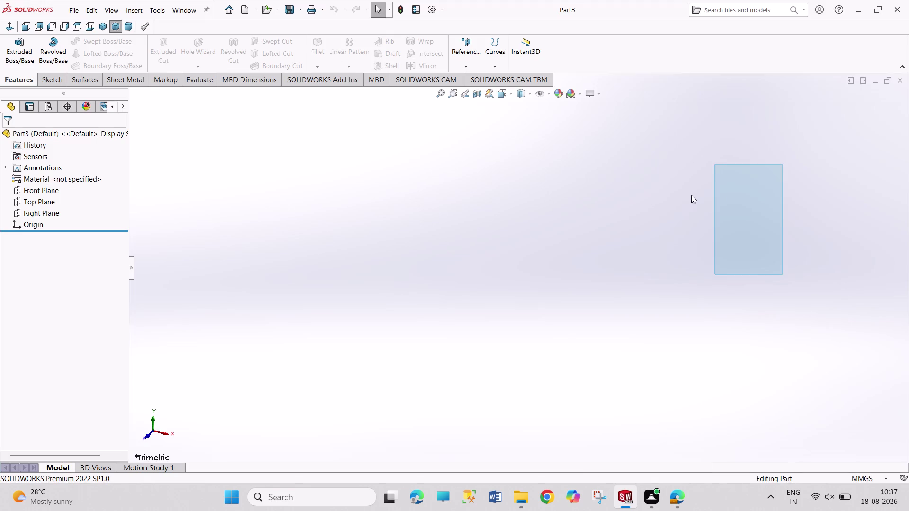
drag(684, 193, 776, 300)
drag(627, 225, 749, 298)
drag(570, 208, 726, 297)
drag(569, 220, 729, 325)
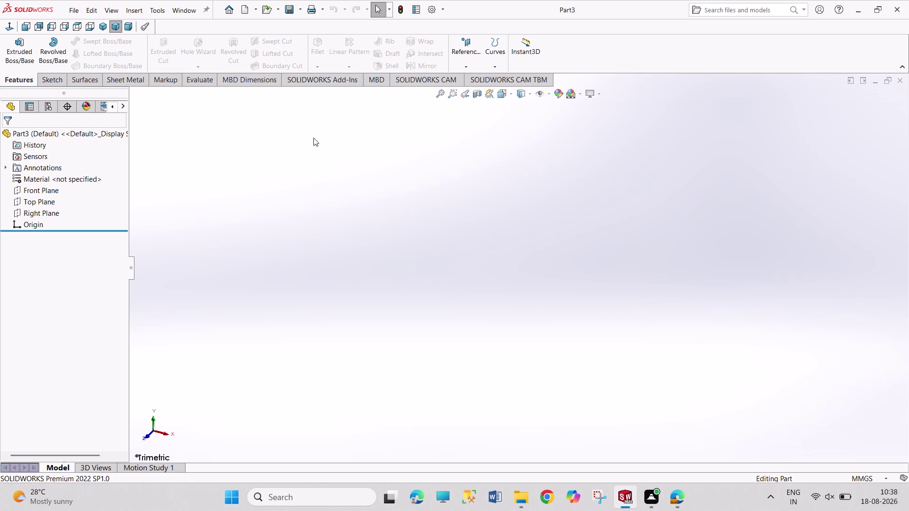
Switch back to the pulley support assembly PDF drawing.
drag(313, 138, 424, 275)
drag(282, 161, 445, 260)
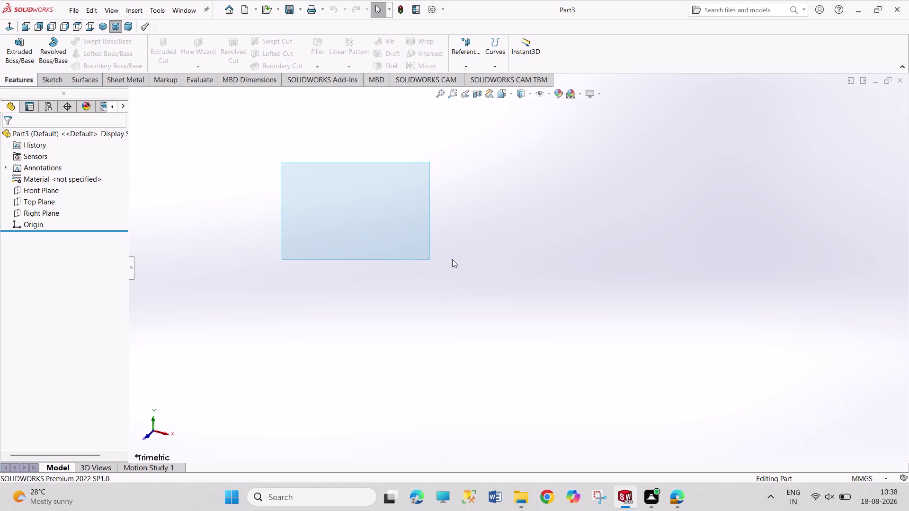
drag(445, 259, 452, 260)
drag(251, 178, 431, 275)
drag(277, 186, 458, 311)
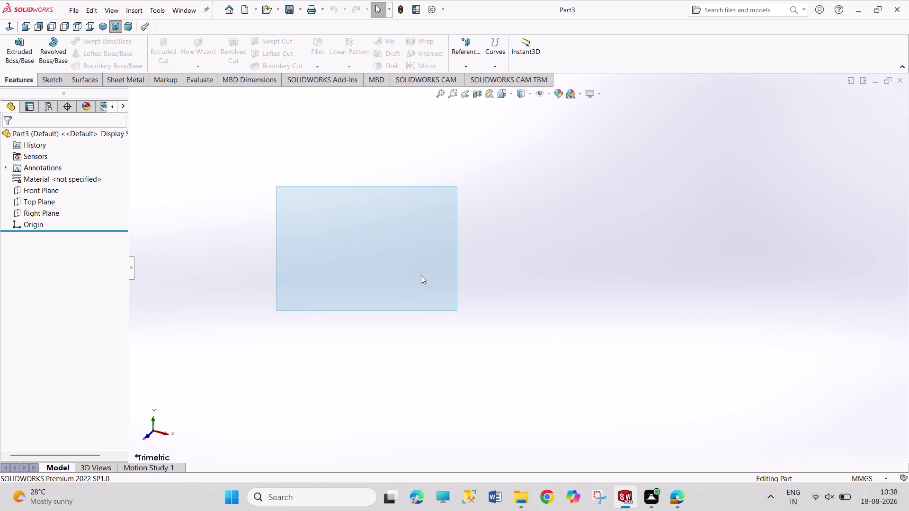
drag(172, 170, 360, 271)
drag(224, 191, 376, 276)
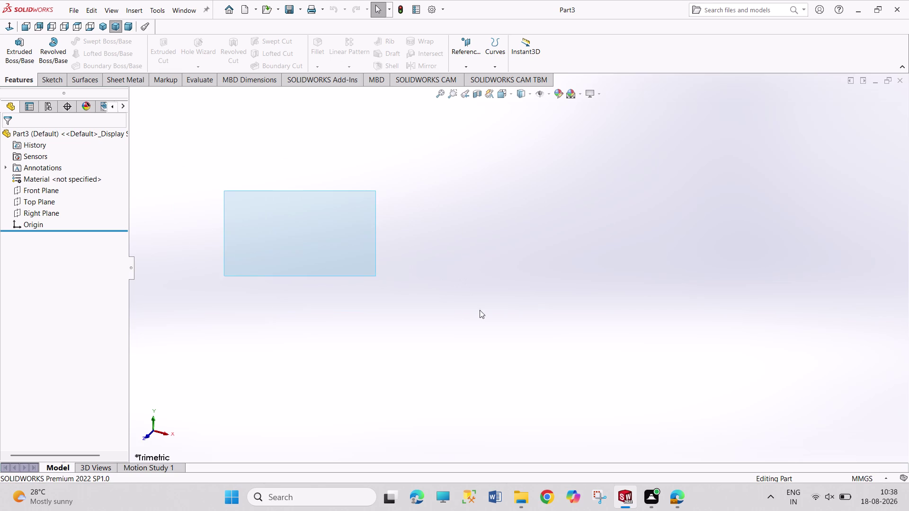
click(674, 488)
Scroll the PDF from the page 1 exploded view to Figures 6 and 7 on page 2.
scroll(down, 3)
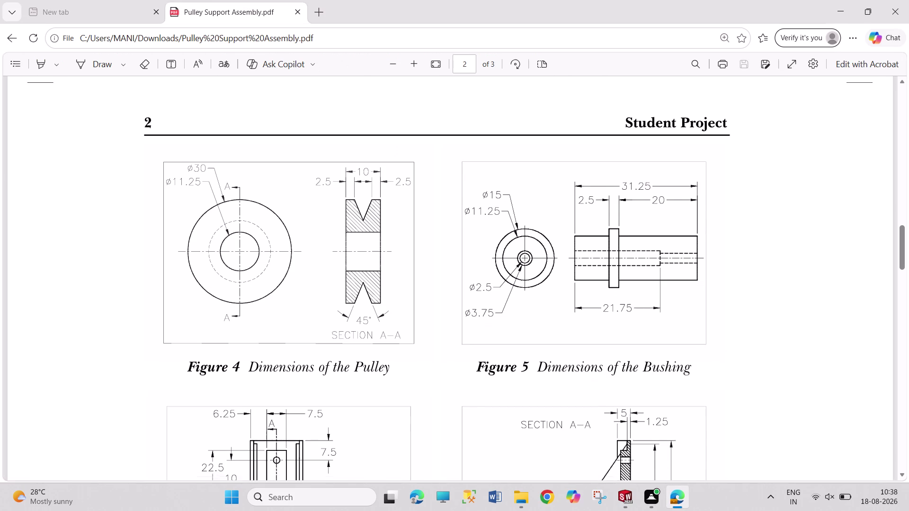
scroll(down, 3)
scroll(down, 3)
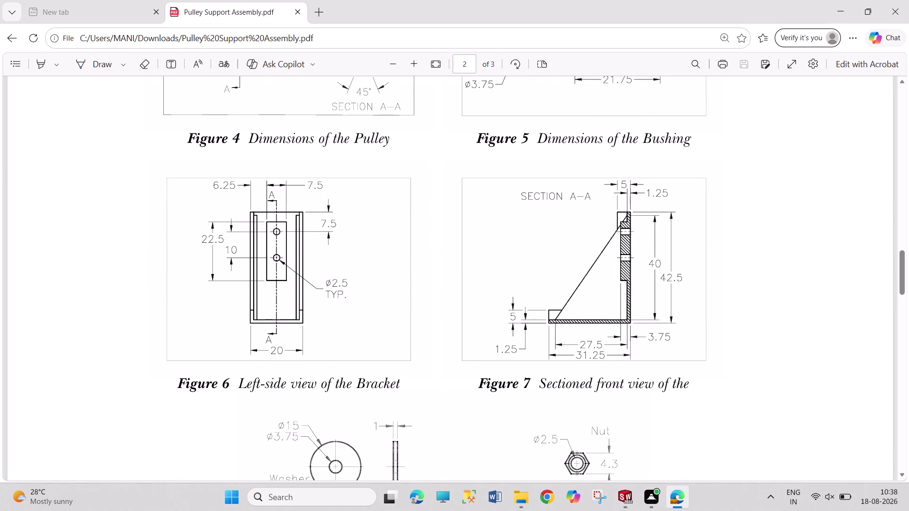
scroll(up, 3)
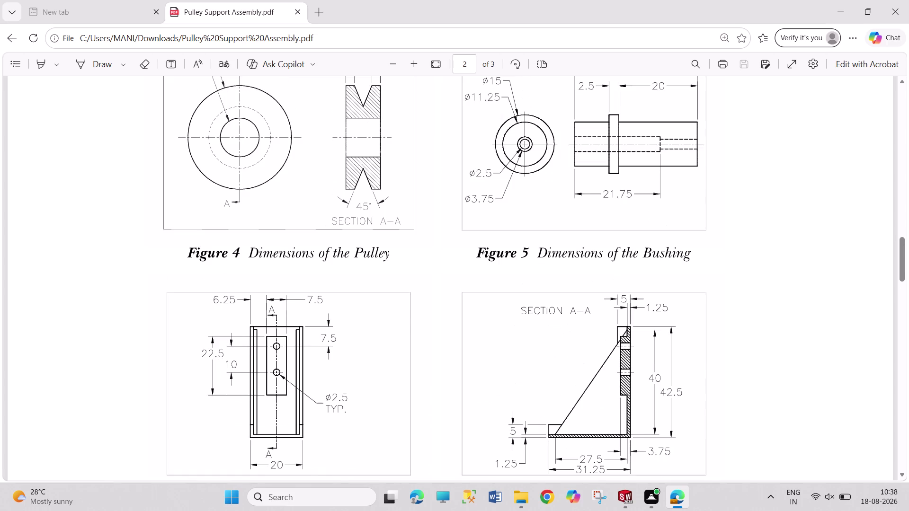
scroll(up, 3)
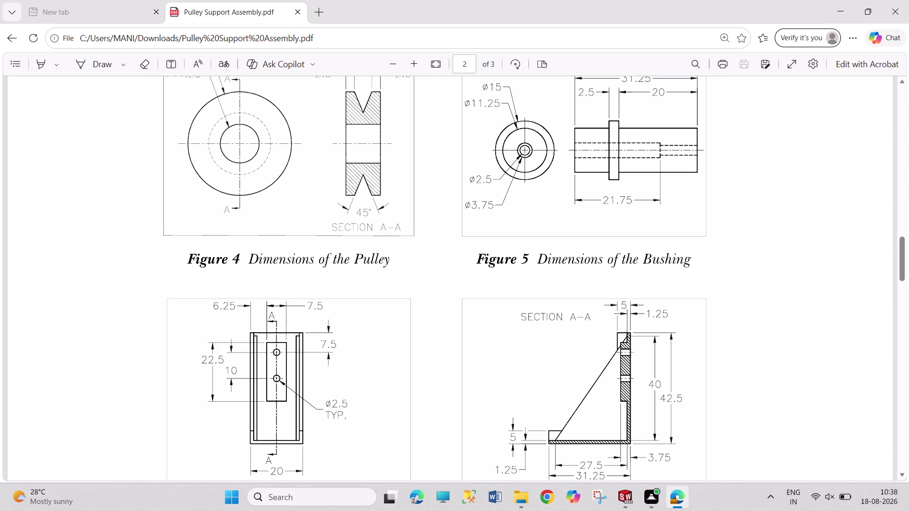
scroll(up, 3)
scroll(up, 3)
scroll(up, 3)
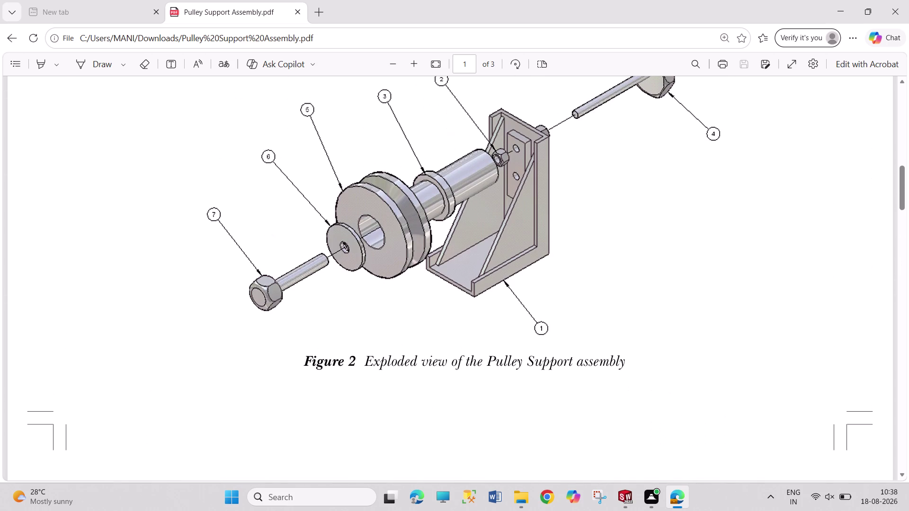
scroll(up, 3)
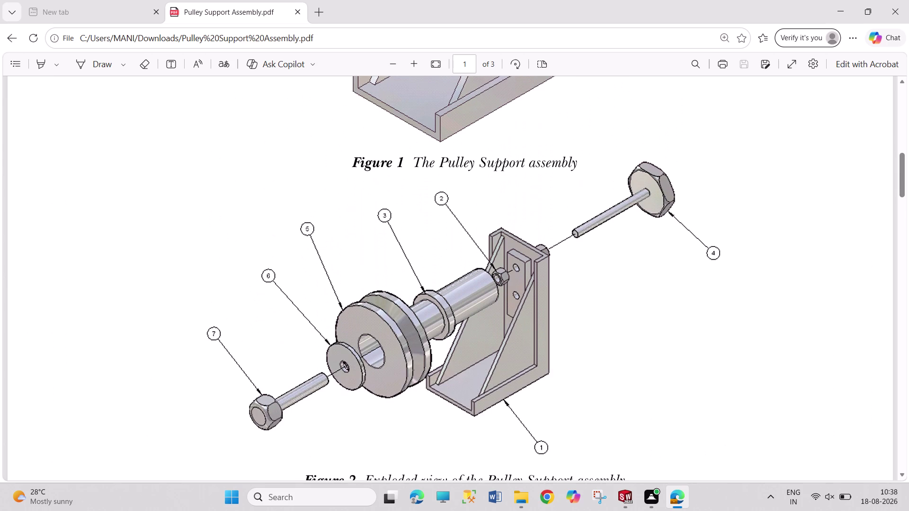
scroll(down, 3)
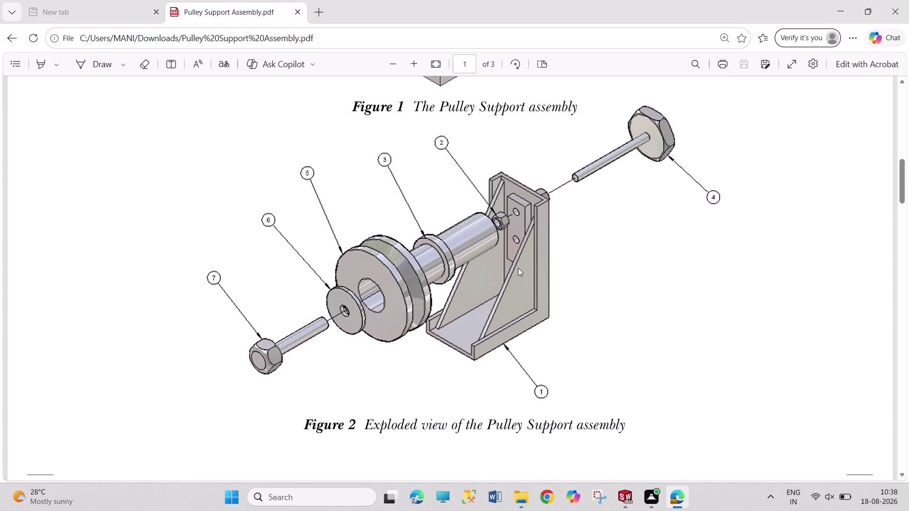
scroll(down, 3)
scroll(down, 3)
scroll(down, 3)
scroll(down, 3)
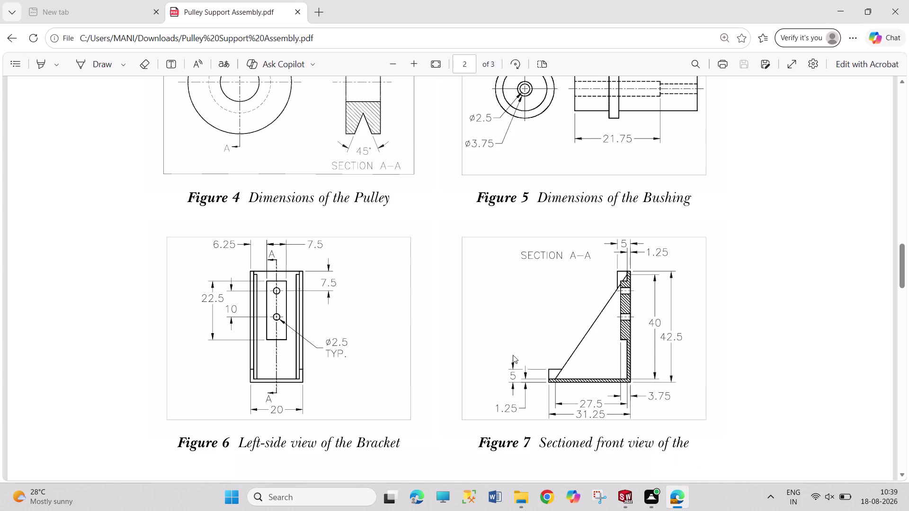
Scroll up the PDF for a look at the exploded assembly view, then back down.
scroll(up, 3)
scroll(up, 3)
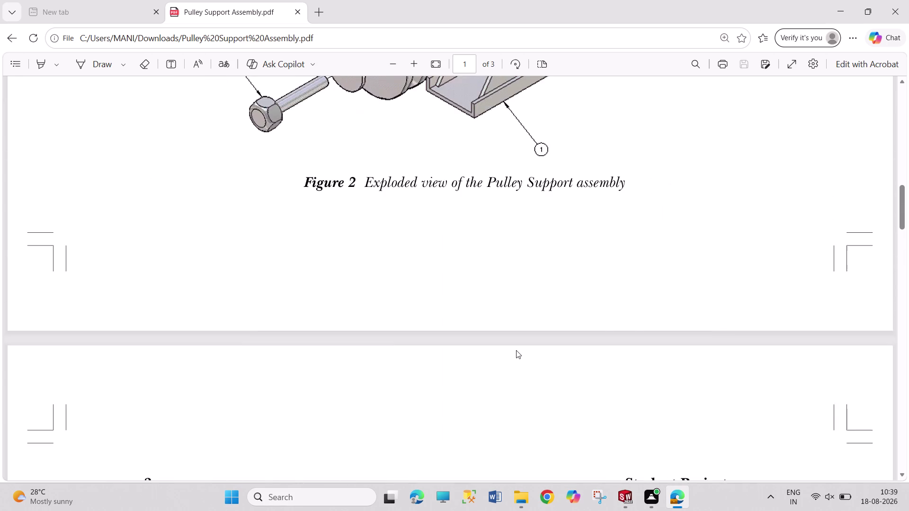
scroll(up, 3)
scroll(up, 3)
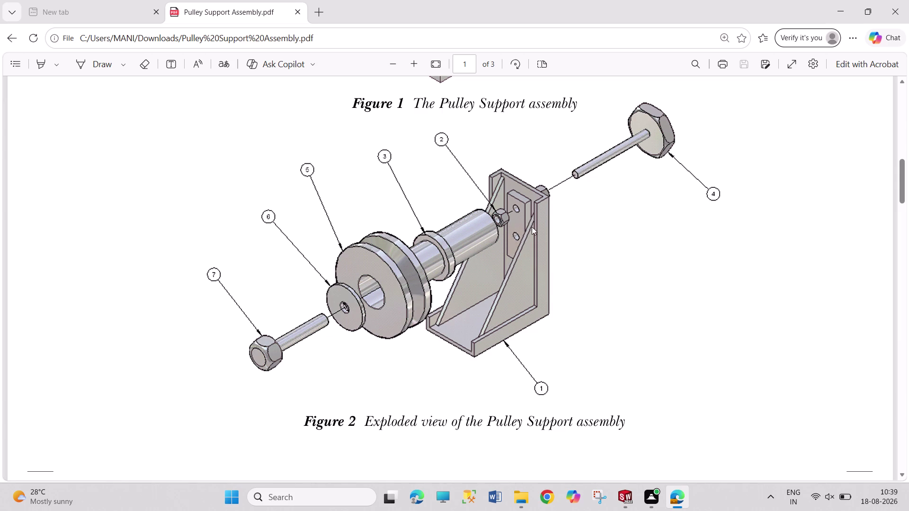
scroll(down, 3)
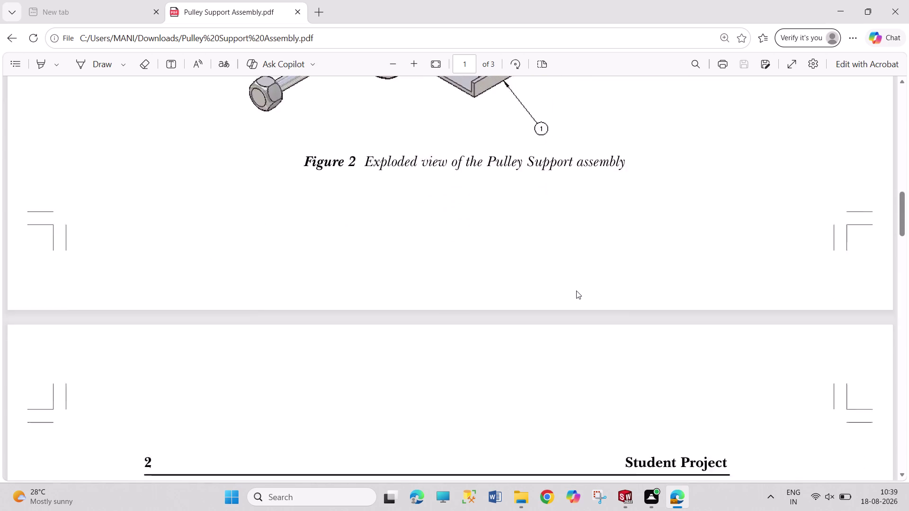
scroll(down, 3)
scroll(down, 3)
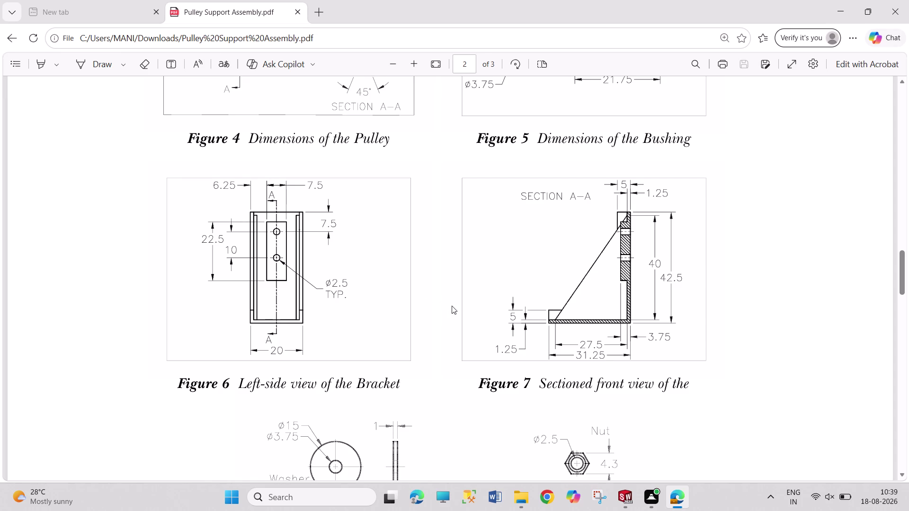
Settle page 2 on the bracket's left-side and sectioned front views (Figures 6 and 7).
scroll(up, 3)
scroll(up, 3)
scroll(up, 3)
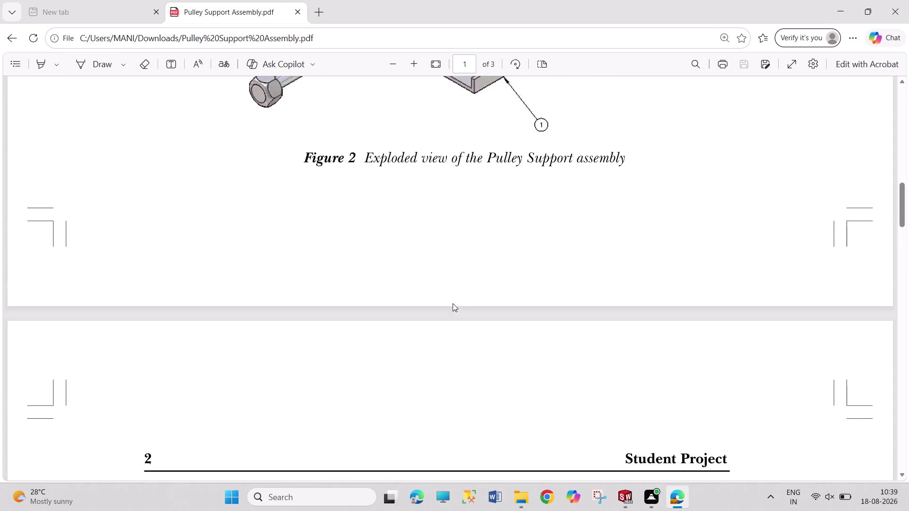
scroll(up, 3)
scroll(down, 3)
scroll(down, 3)
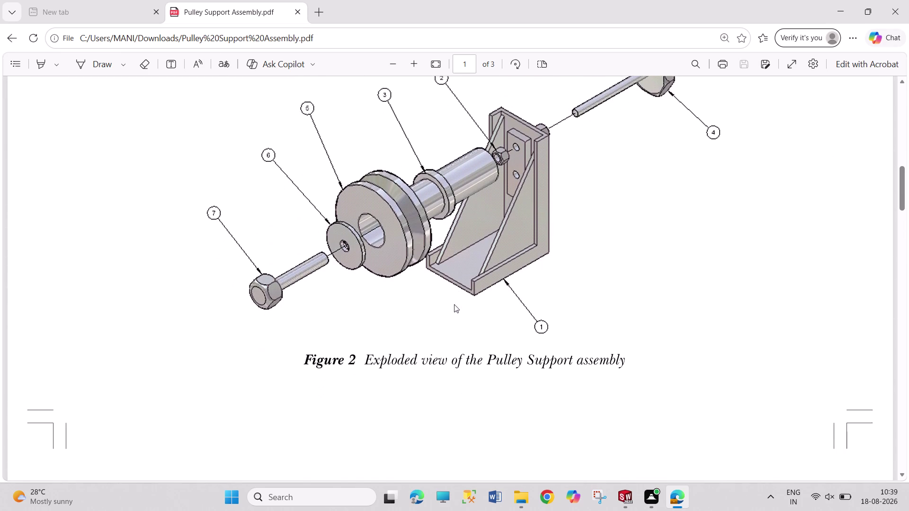
scroll(down, 3)
scroll(down, 3)
scroll(down, 3)
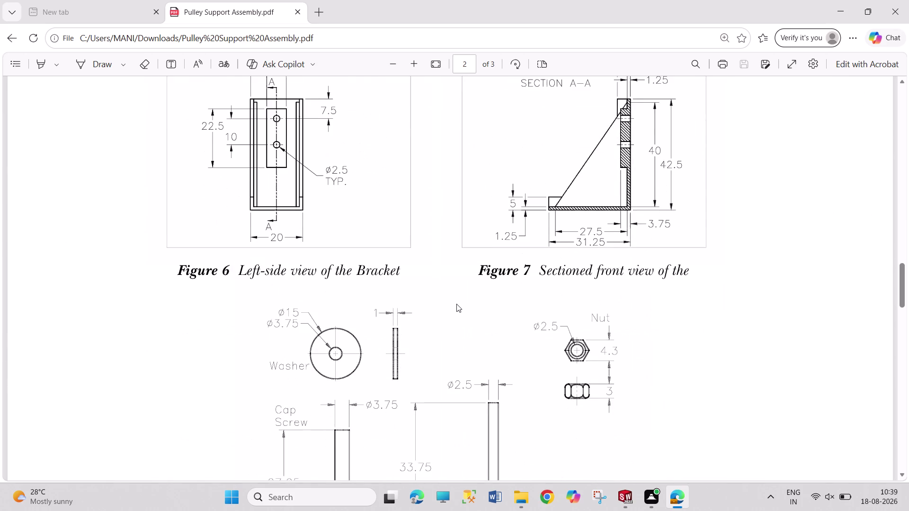
scroll(down, 3)
scroll(up, 3)
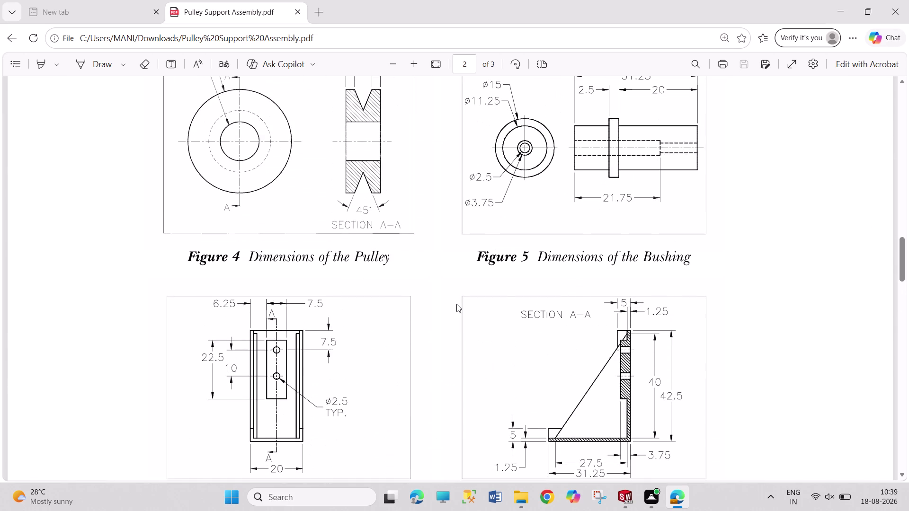
scroll(down, 3)
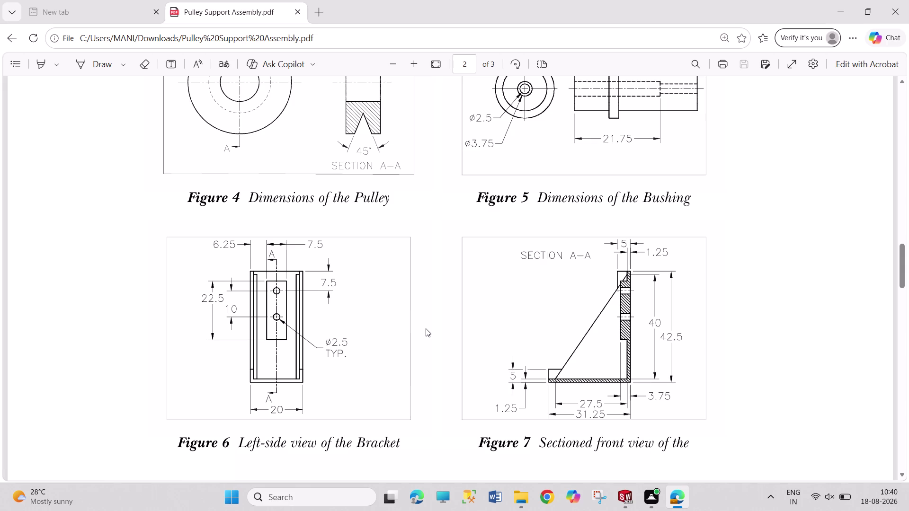
Scroll the PDF up to page 1 and back toward page 2.
scroll(up, 3)
scroll(up, 3)
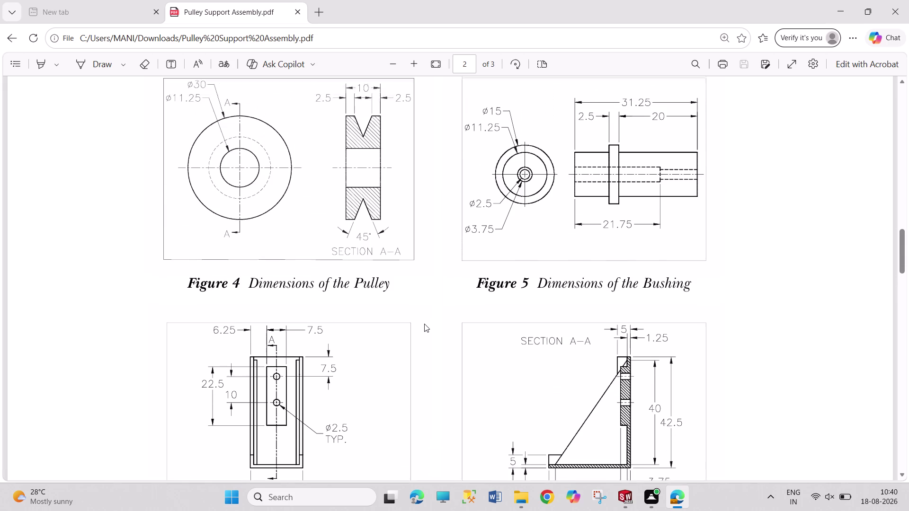
scroll(up, 3)
scroll(up, 3)
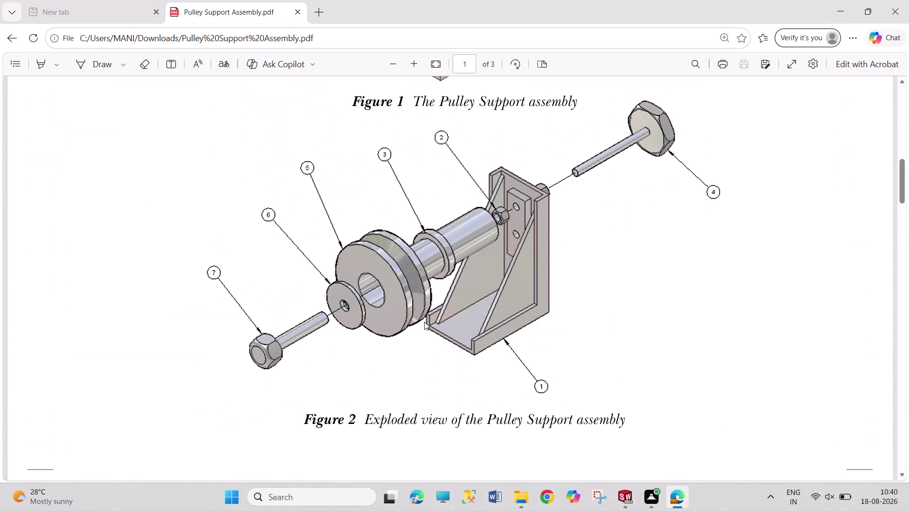
scroll(down, 3)
scroll(down, 3)
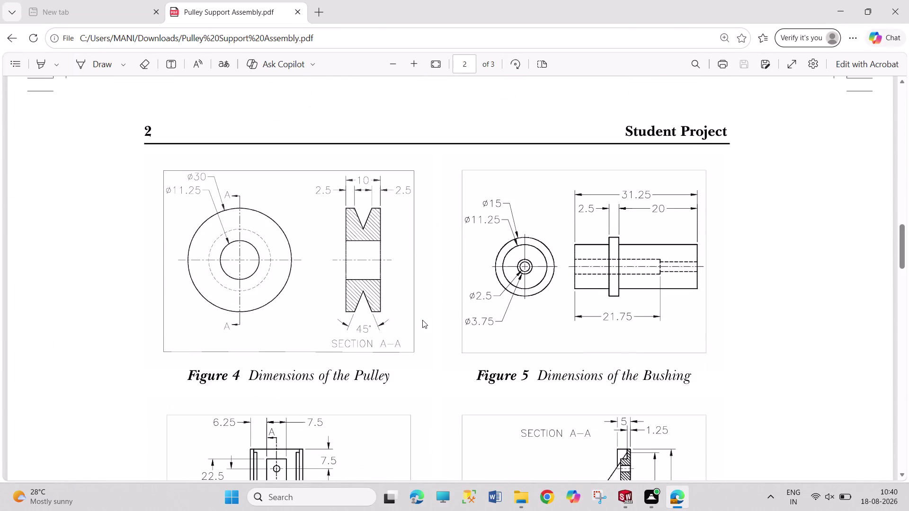
scroll(down, 3)
scroll(up, 3)
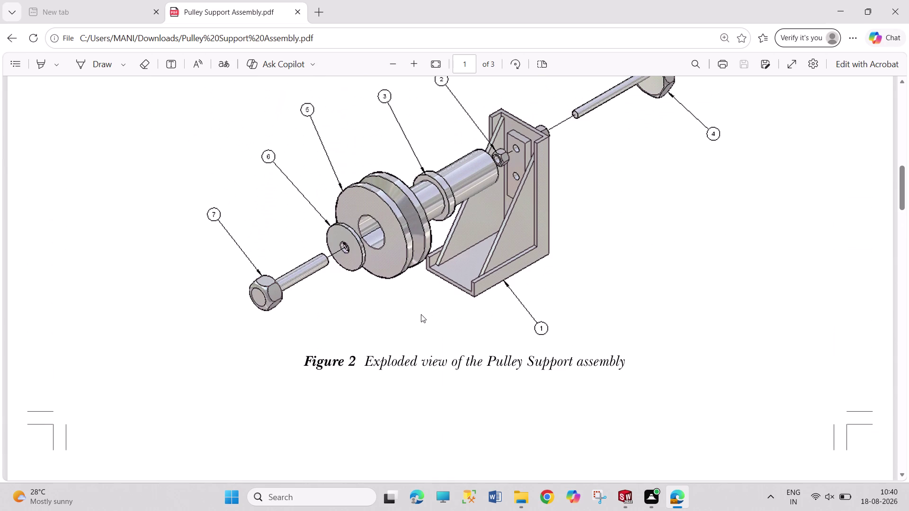
scroll(down, 3)
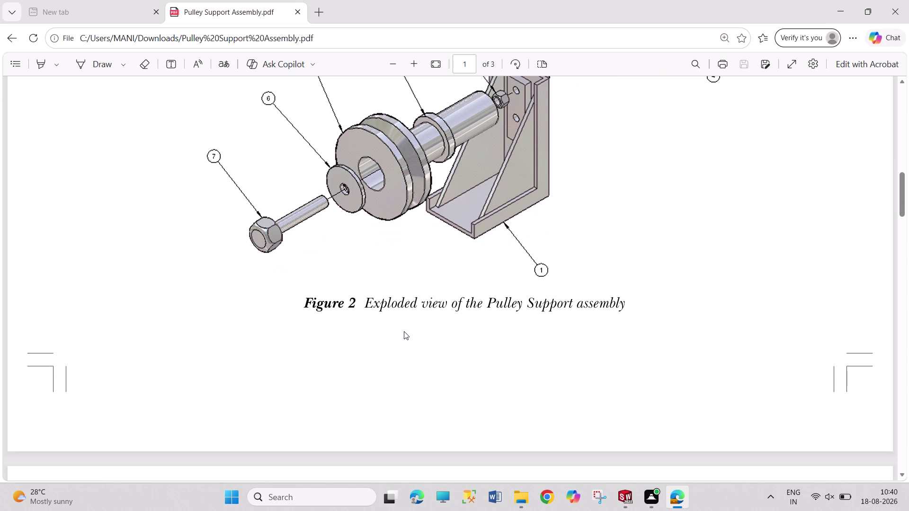
Bring up page 2's Pulley and Bushing figures, glance at empty Part3, and return to the PDF.
scroll(down, 3)
scroll(down, 3)
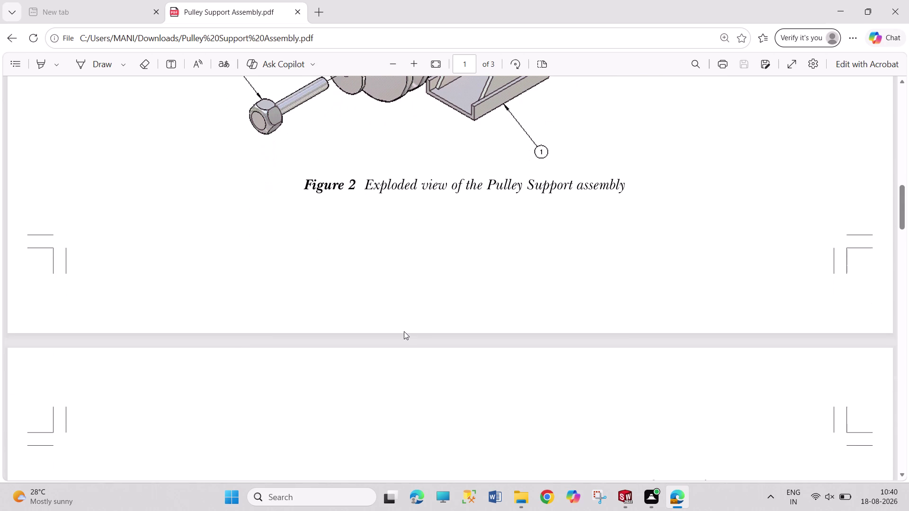
scroll(down, 3)
scroll(down, 3)
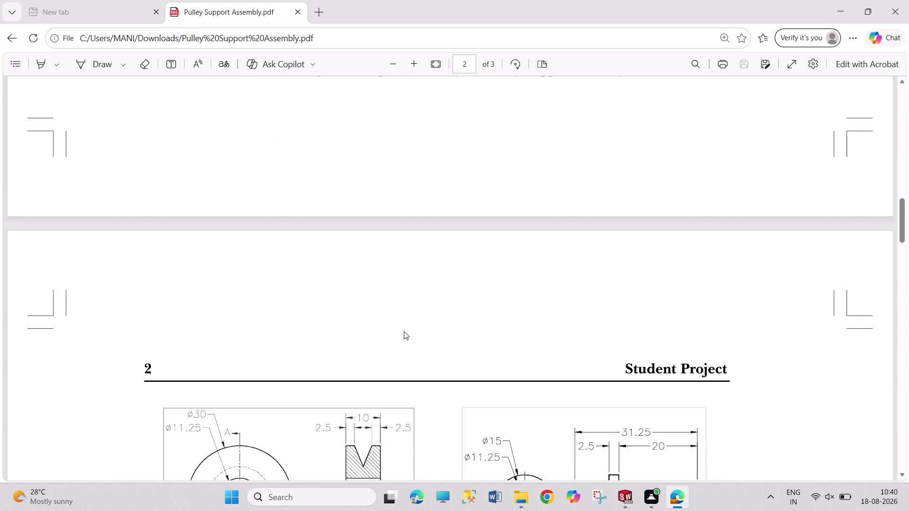
scroll(down, 3)
scroll(down, 3)
scroll(down, 3)
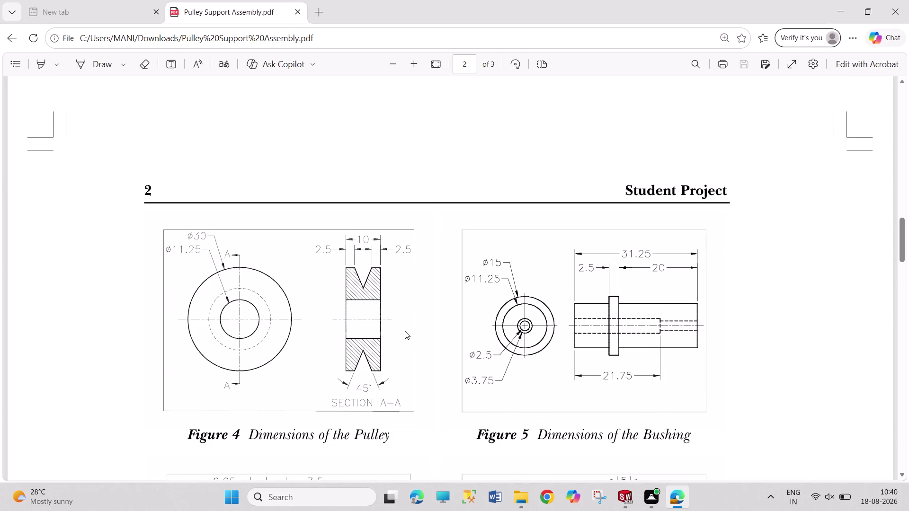
click(619, 500)
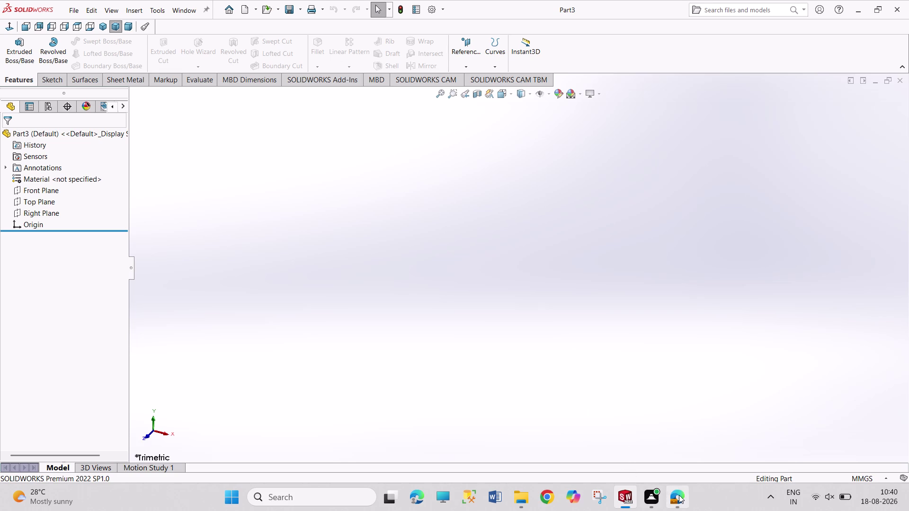
click(667, 448)
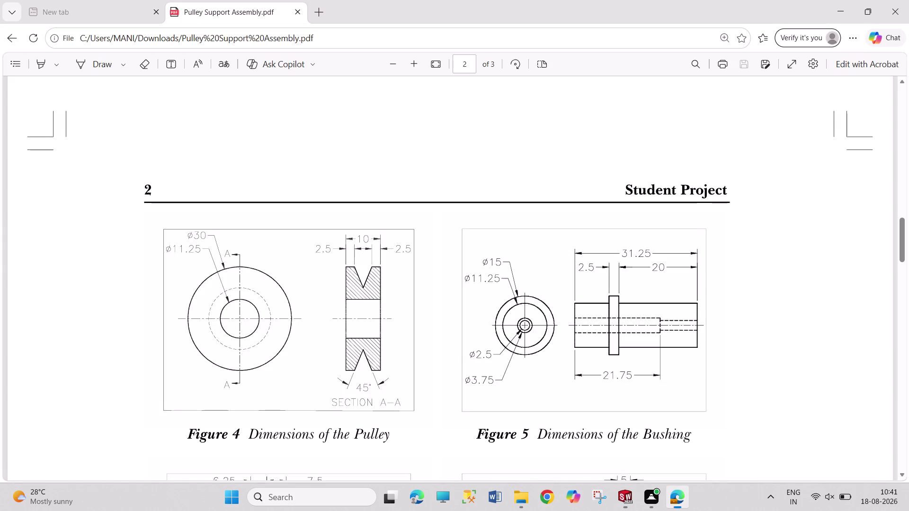
Review the bracket figures across pages 1–2 of Pulley Support Assembly.pdf.
scroll(down, 3)
scroll(down, 3)
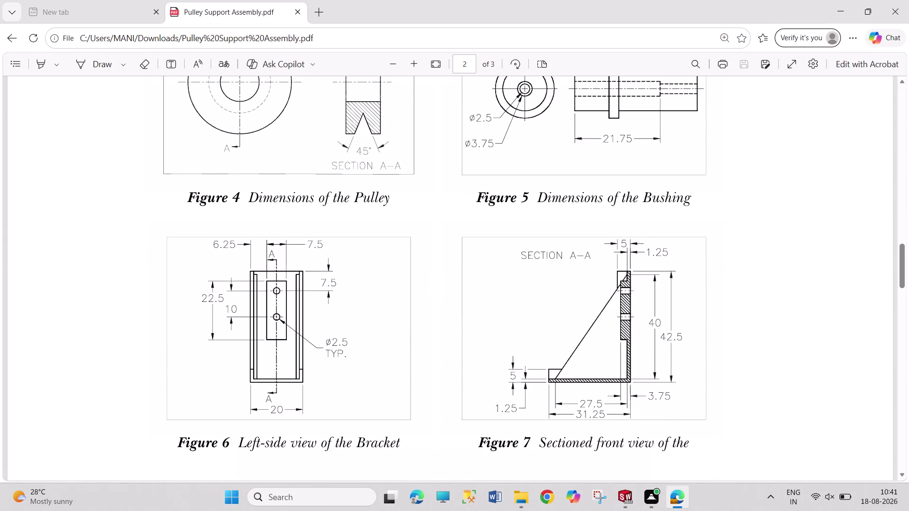
scroll(up, 3)
scroll(up, 3)
scroll(up, 3)
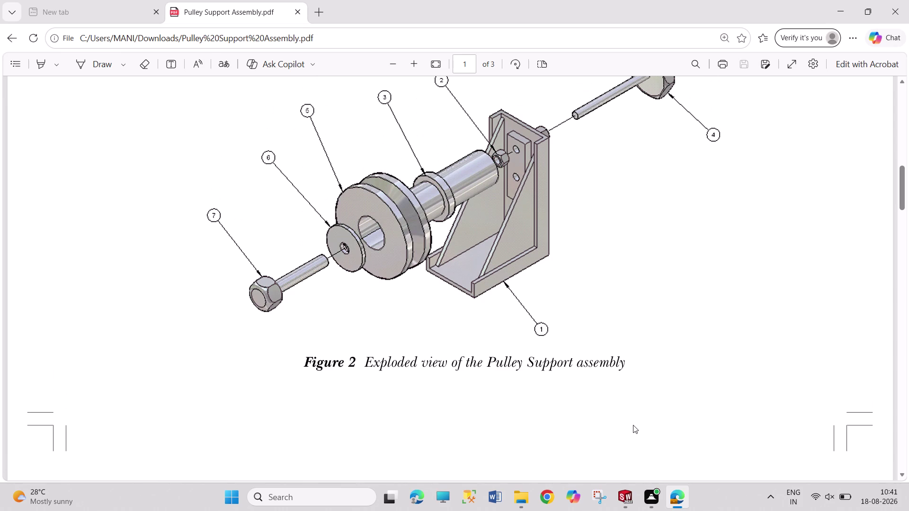
scroll(down, 3)
scroll(down, 3)
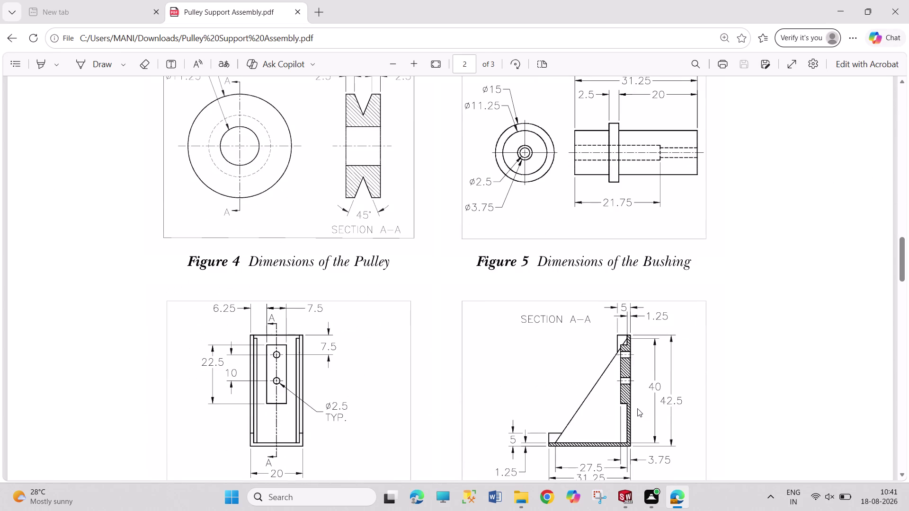
scroll(down, 3)
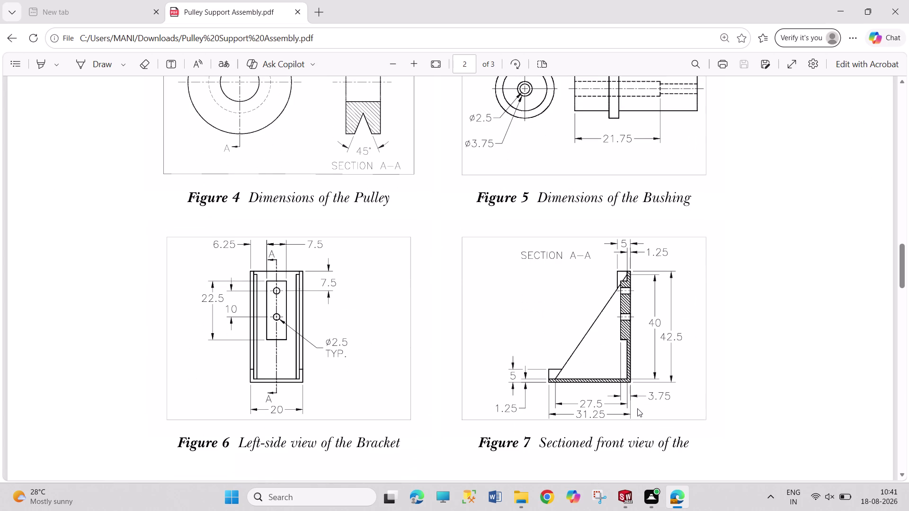
scroll(up, 3)
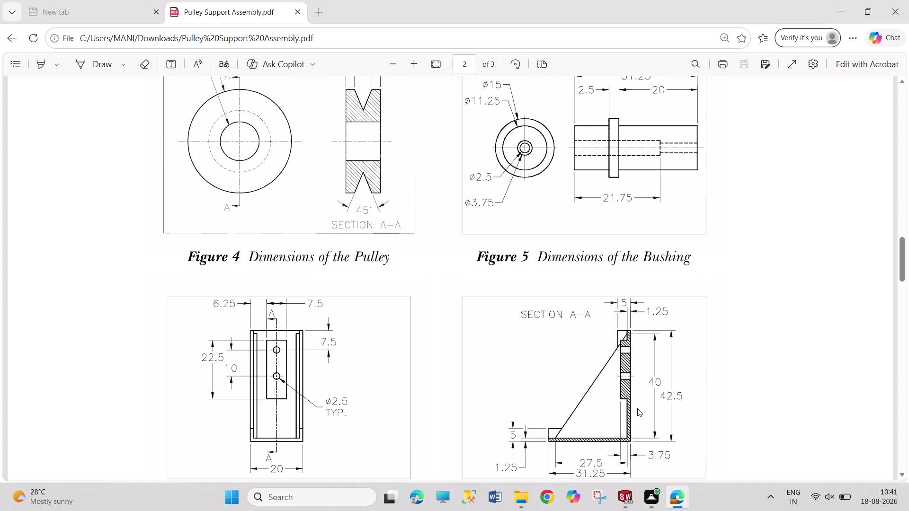
scroll(down, 3)
scroll(down, 3)
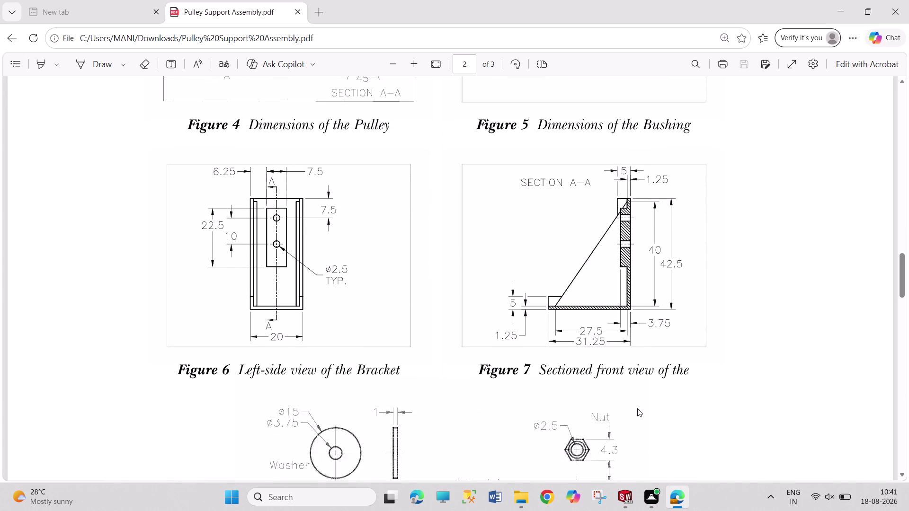
scroll(down, 3)
scroll(down, 3)
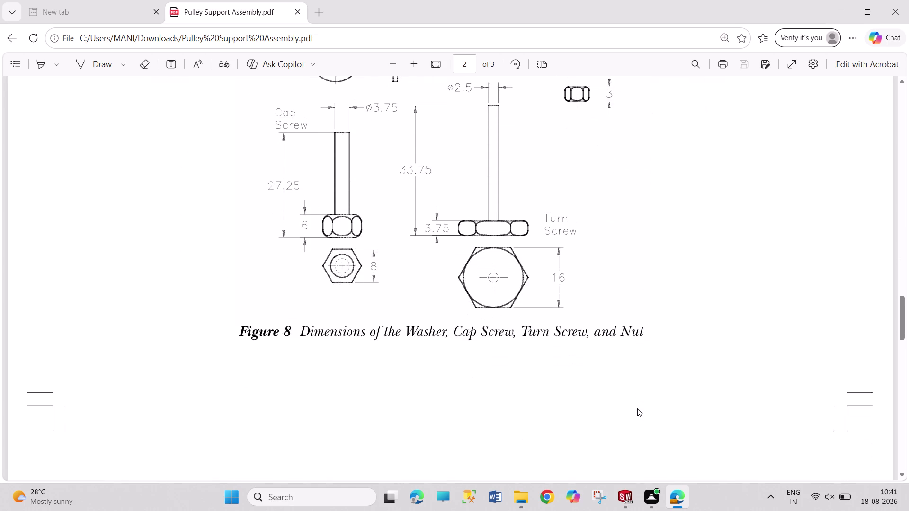
scroll(down, 3)
scroll(down, 3)
scroll(down, 3)
scroll(down, 3)
scroll(up, 3)
scroll(up, 3)
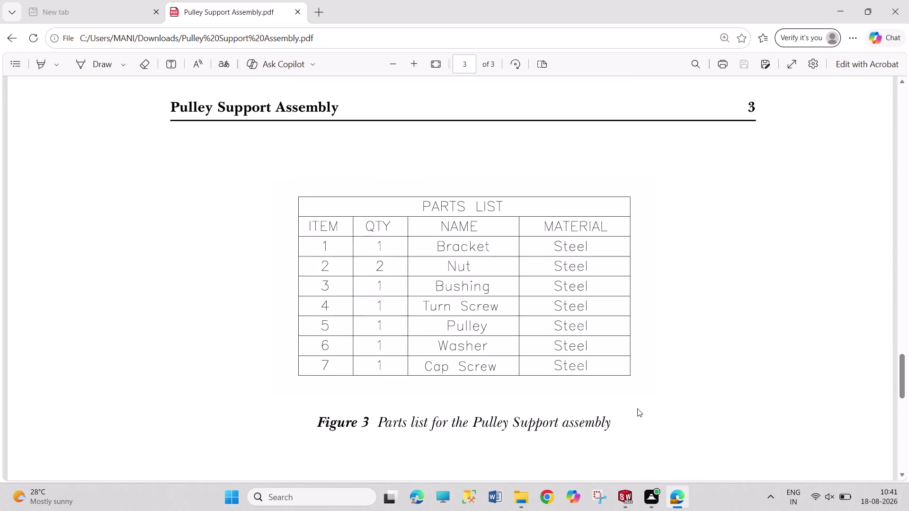
scroll(up, 3)
scroll(up, 3)
scroll(up, 3)
scroll(up, 3)
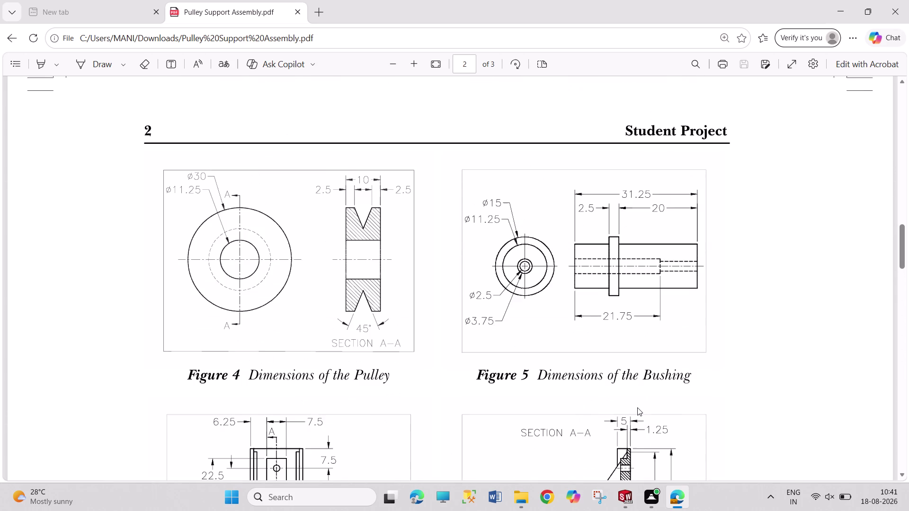
scroll(up, 3)
scroll(up, 3)
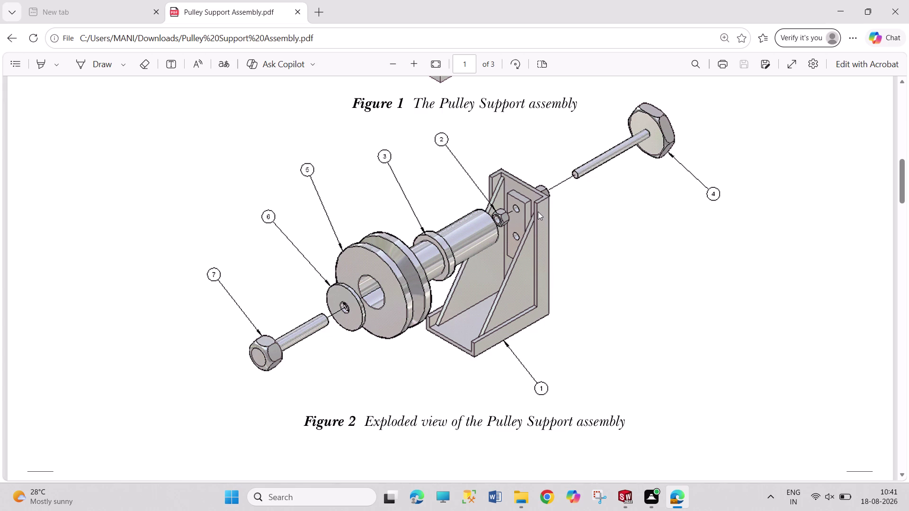
scroll(down, 3)
scroll(down, 3)
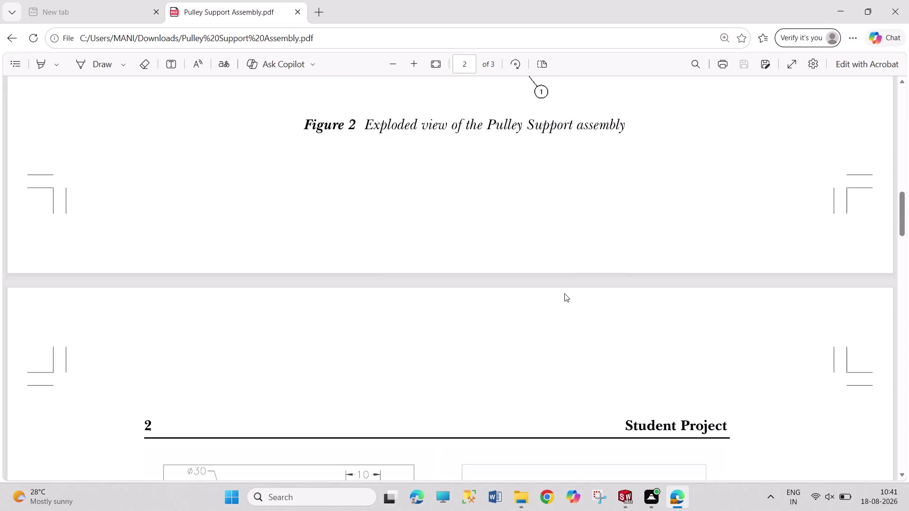
scroll(down, 3)
scroll(down, 3)
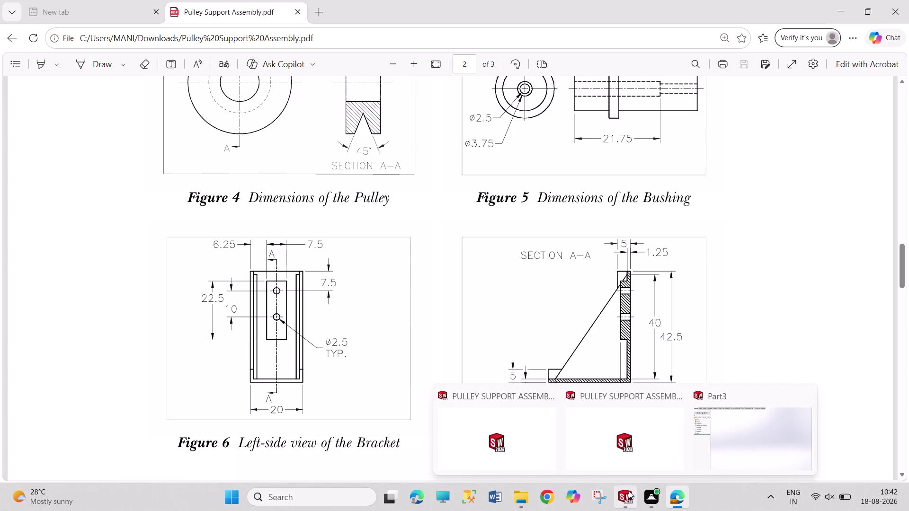
Revisit the exploded assembly view and the bracket drawings in the PDF.
scroll(up, 3)
scroll(up, 3)
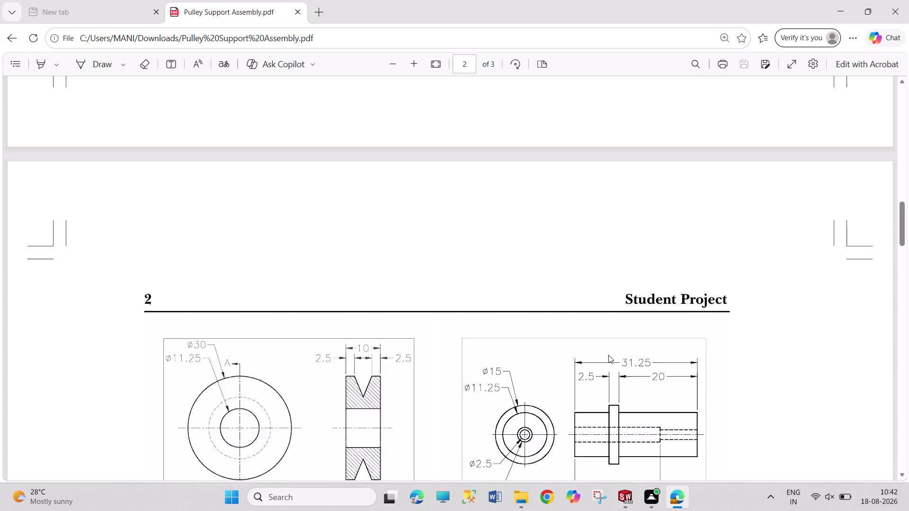
scroll(up, 3)
scroll(up, 3)
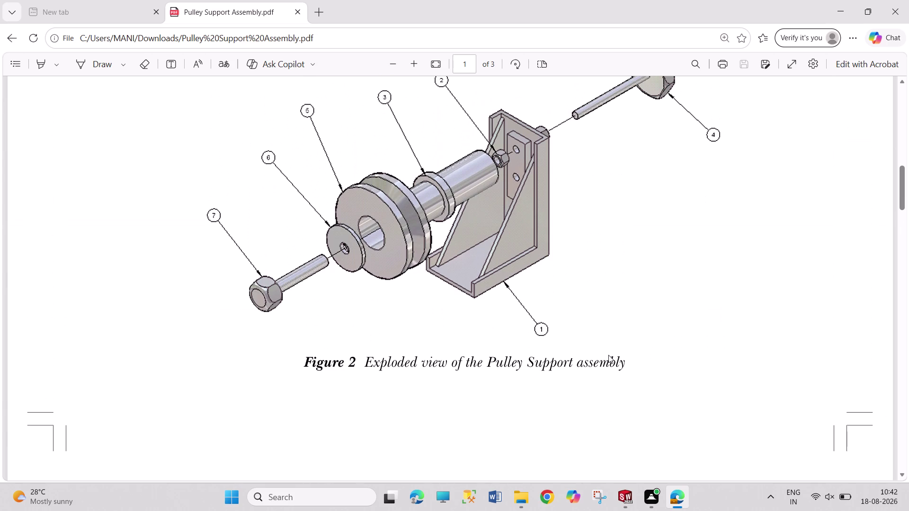
scroll(down, 3)
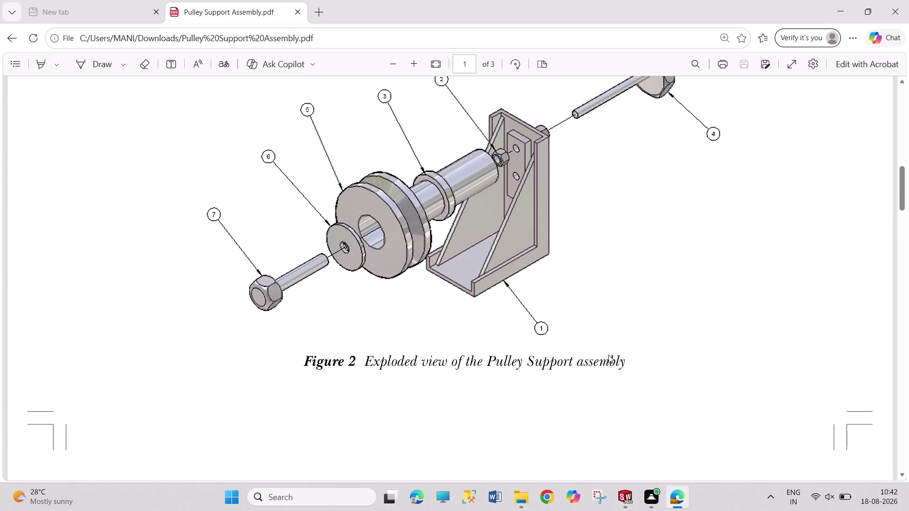
scroll(up, 3)
scroll(down, 3)
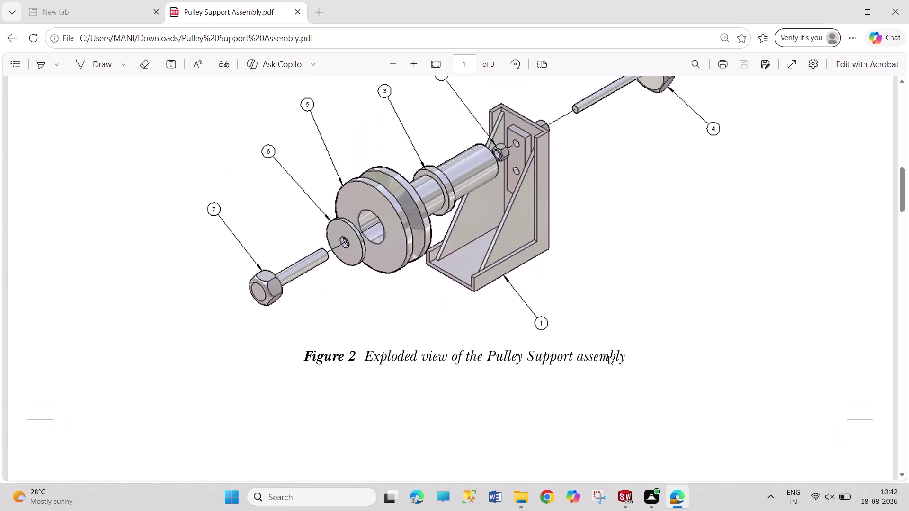
scroll(down, 3)
scroll(down, 3)
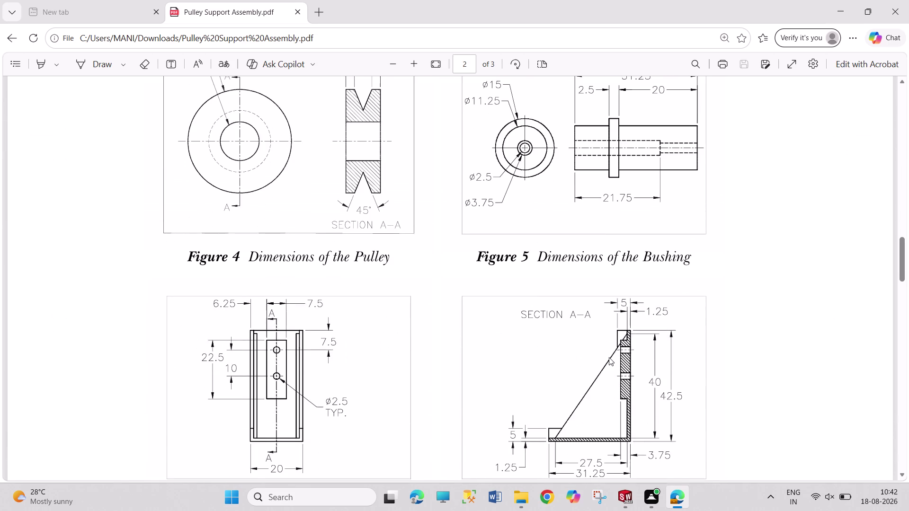
scroll(up, 3)
scroll(up, 3)
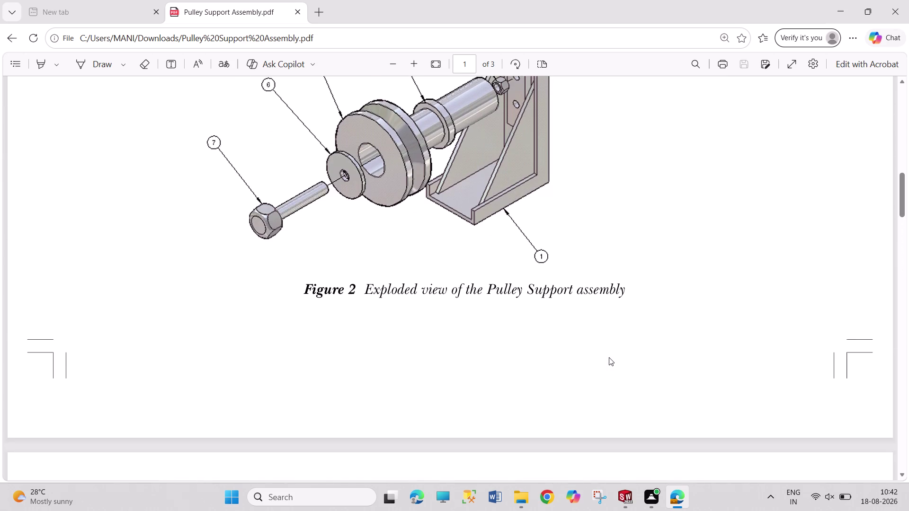
scroll(up, 3)
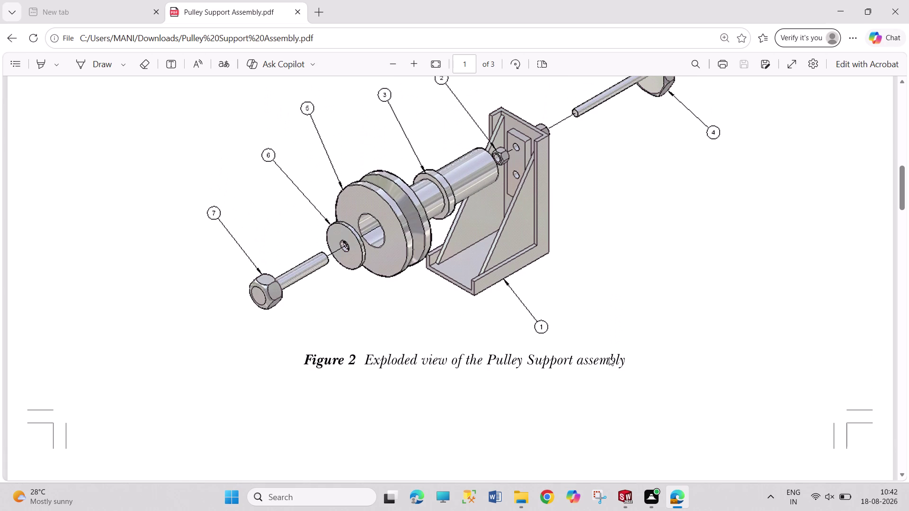
scroll(down, 3)
scroll(down, 3)
scroll(down, 3)
scroll(down, 3)
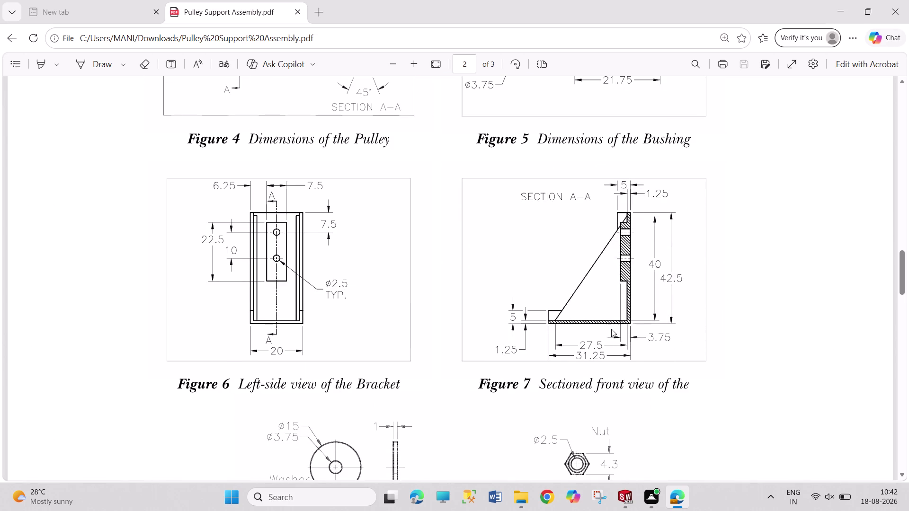
scroll(up, 3)
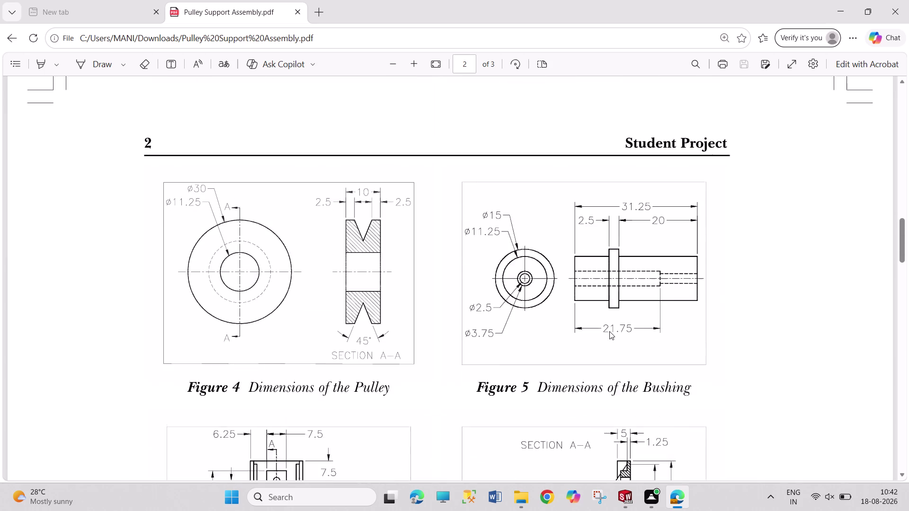
scroll(up, 3)
scroll(up, 3)
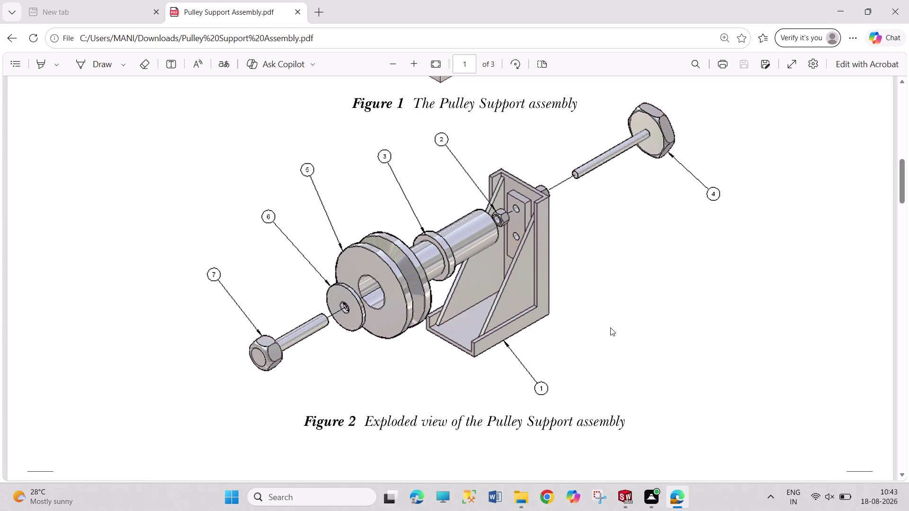
Switch to the blank Part3 model in SOLIDWORKS and adjust the zoom.
click(622, 485)
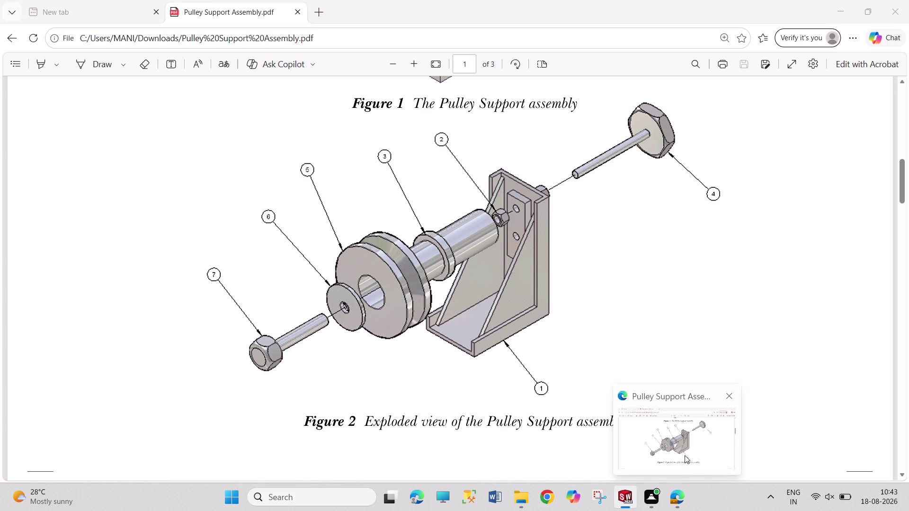
scroll(down, 3)
scroll(up, 3)
scroll(down, 3)
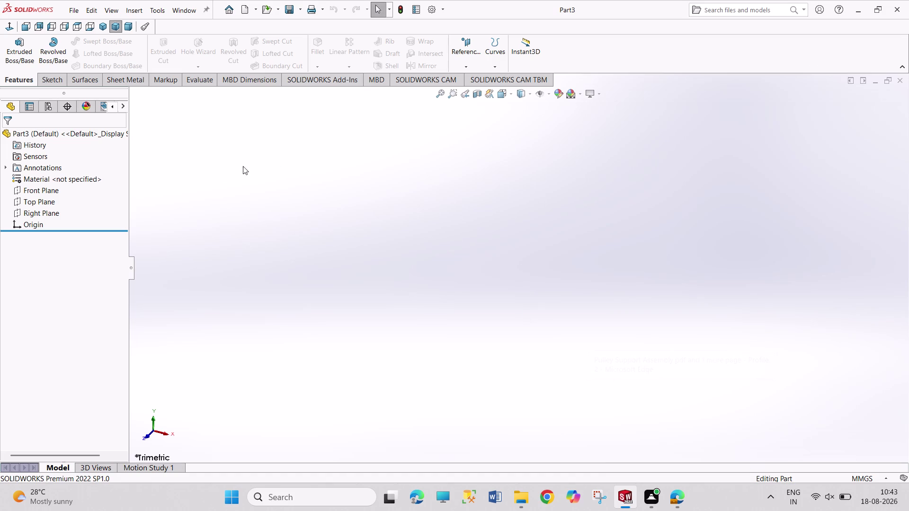
On Part3's Front Plane, draw a closed L-shaped line outline from the origin, then bring up the PDF.
click(43, 191)
click(53, 178)
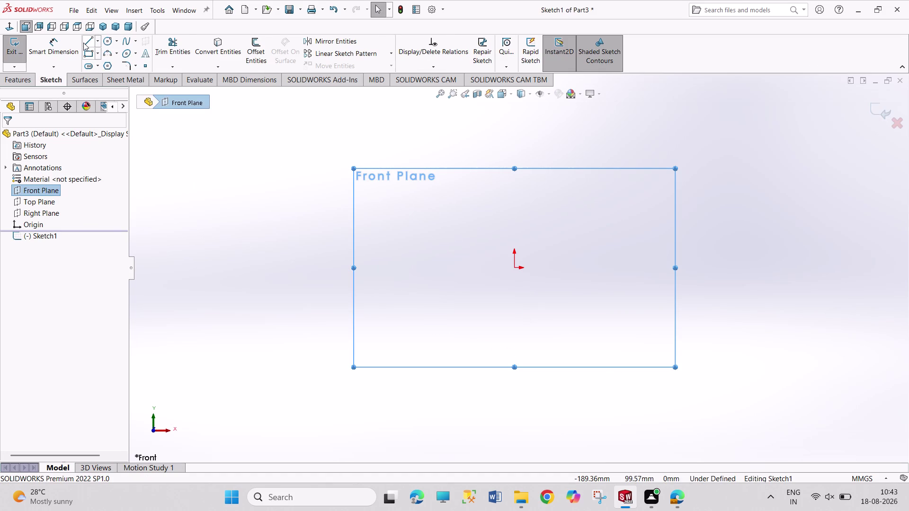
click(84, 42)
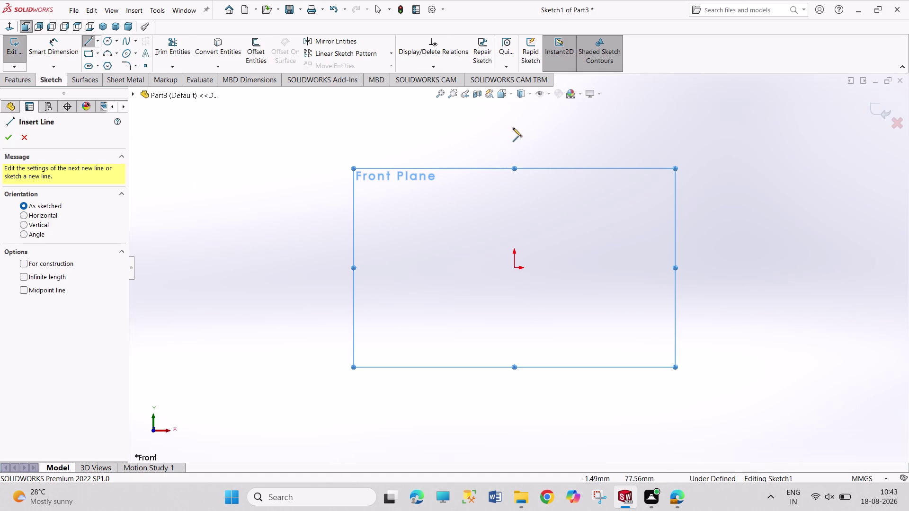
click(514, 121)
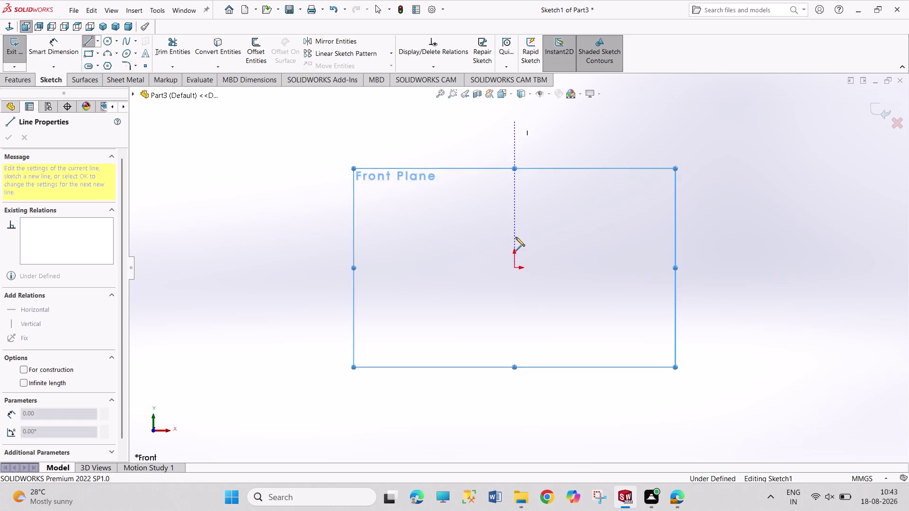
click(516, 266)
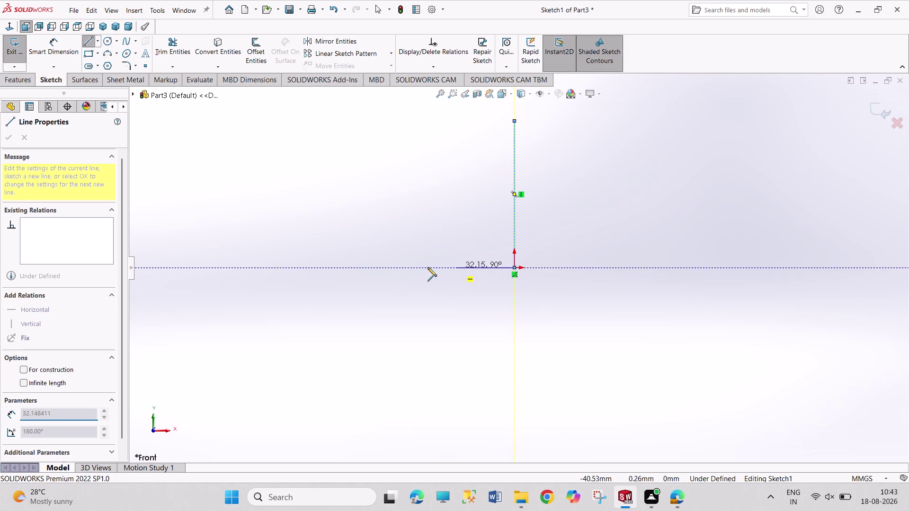
click(342, 268)
click(341, 248)
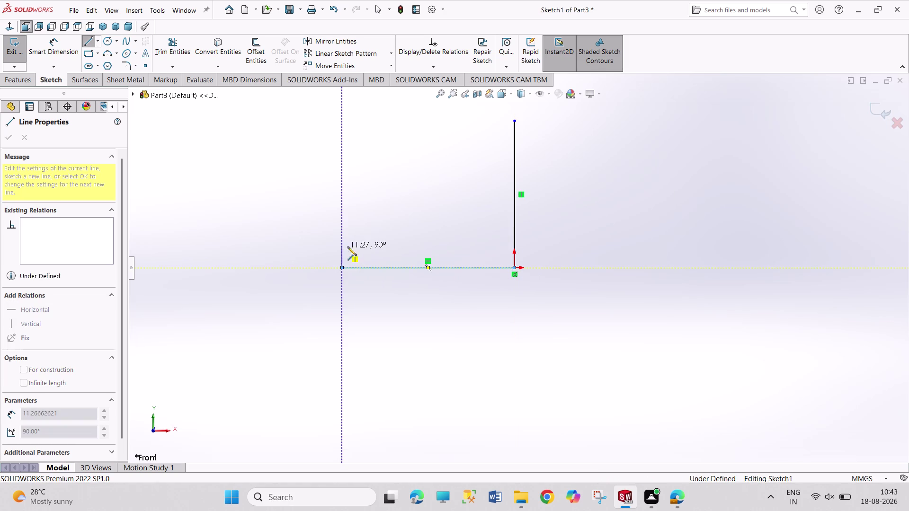
click(487, 247)
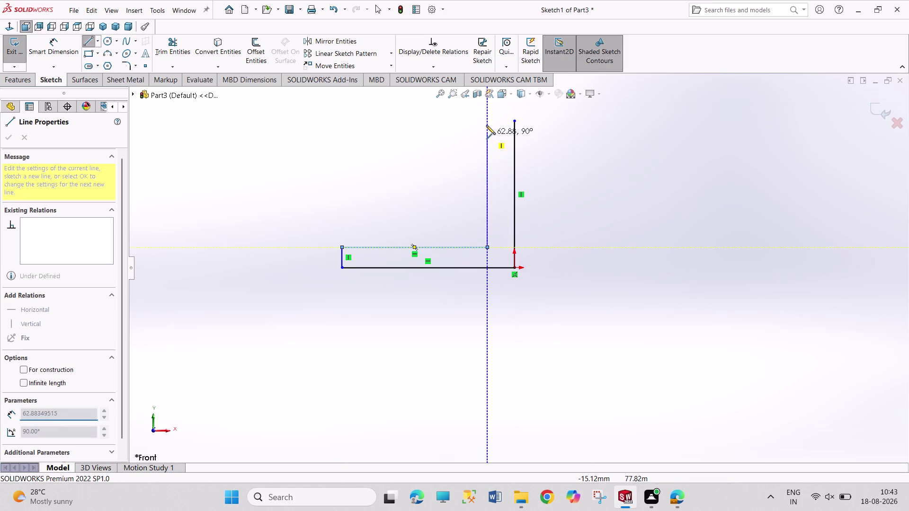
click(486, 121)
click(516, 120)
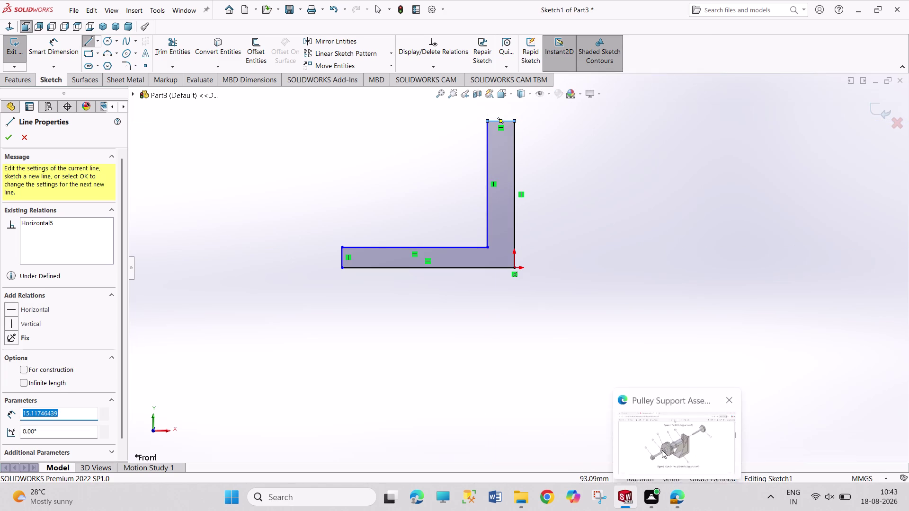
click(662, 449)
Check the bracket's Figures 6 and 7 on page 2, then return to the SOLIDWORKS sketch.
scroll(down, 3)
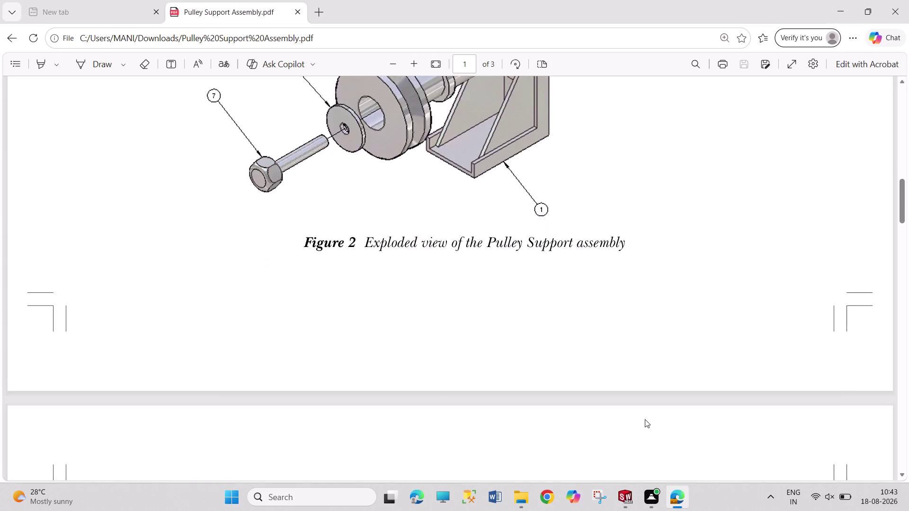
scroll(down, 3)
scroll(down, 3)
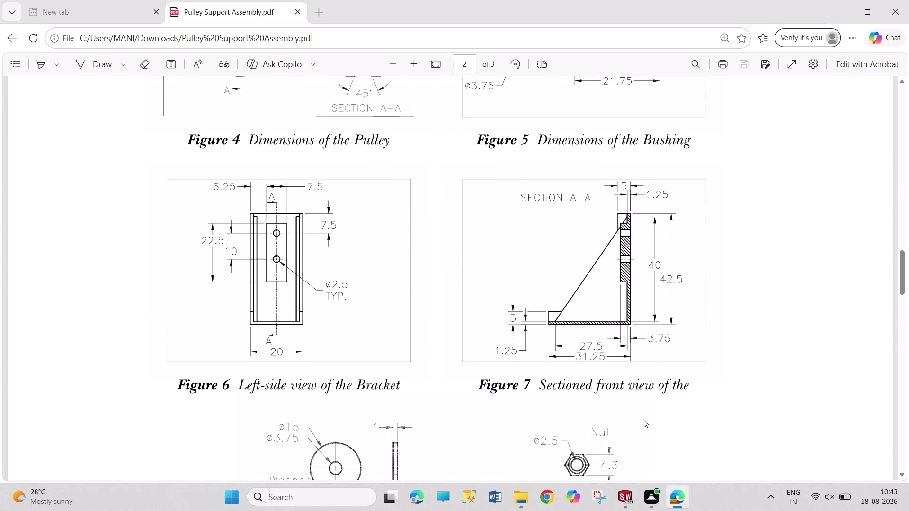
scroll(down, 3)
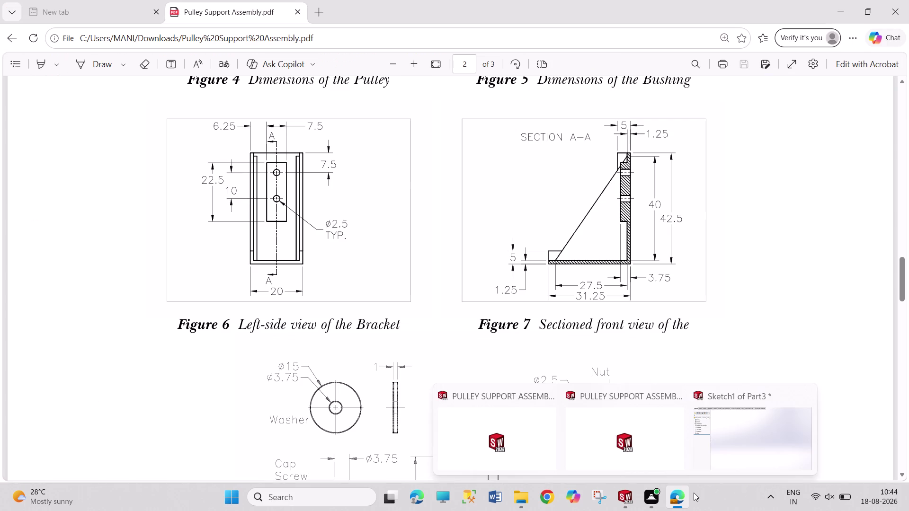
click(633, 496)
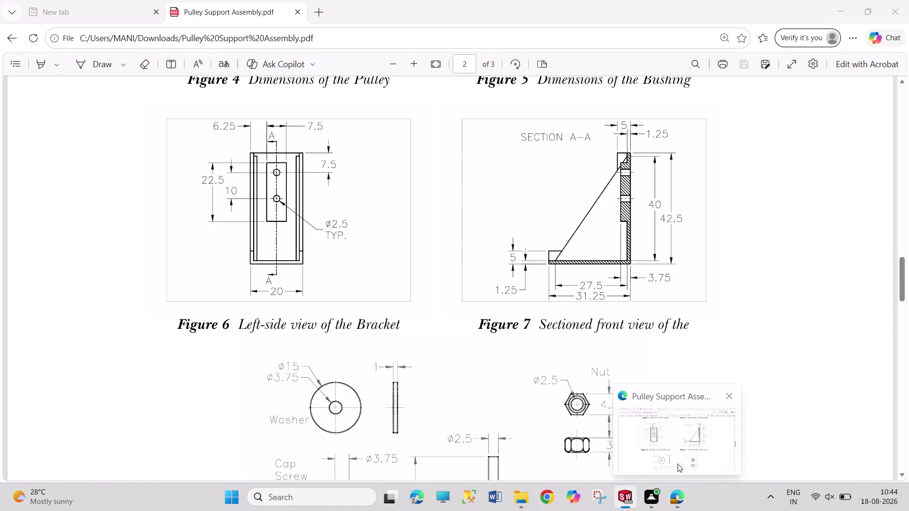
right_drag(474, 379, 447, 282)
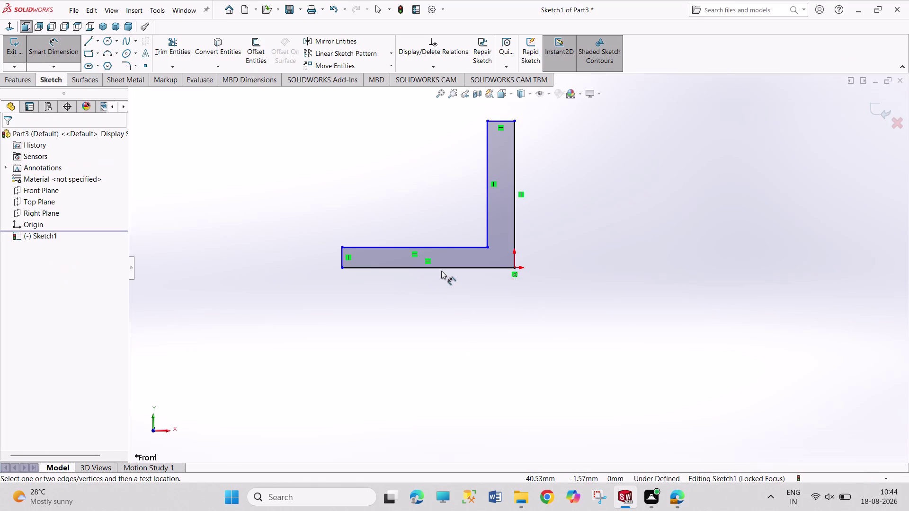
Dimension the L-profile's bottom edge to 31.25 and right edge to 42.5.
click(441, 269)
click(442, 303)
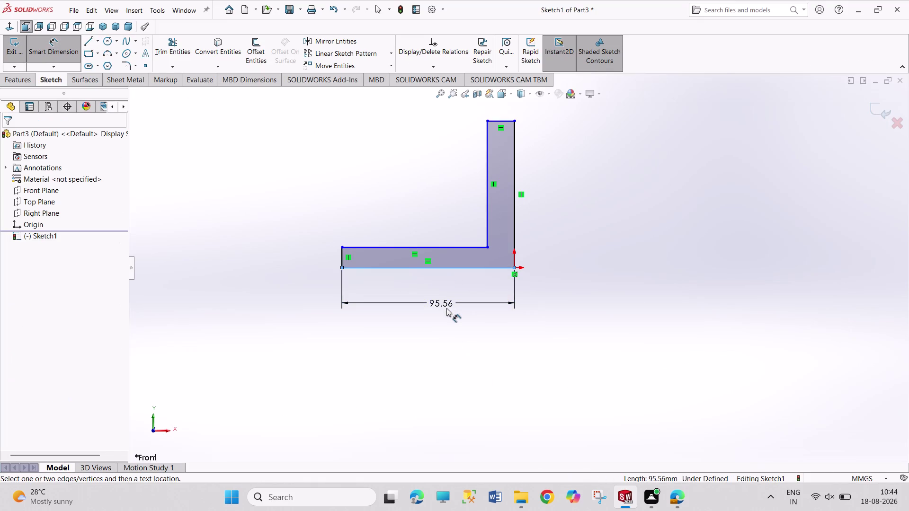
text(31.)
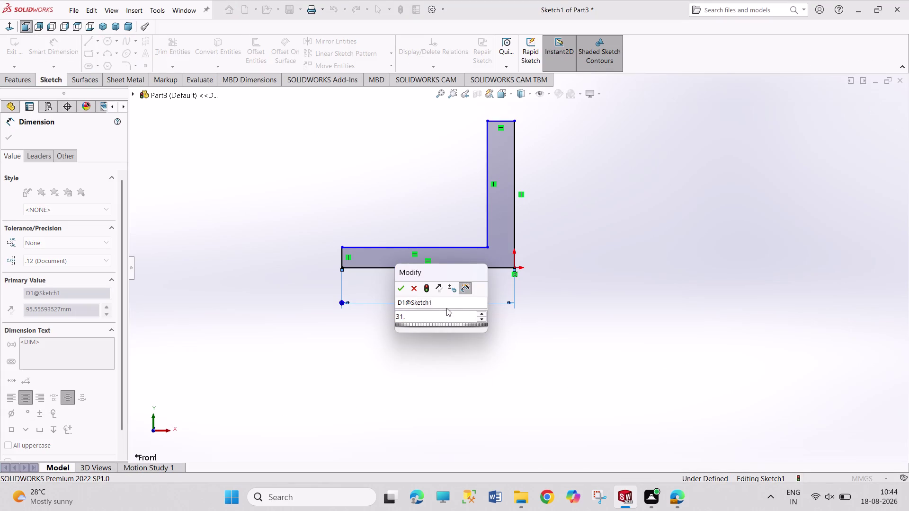
text(25)
key(Return)
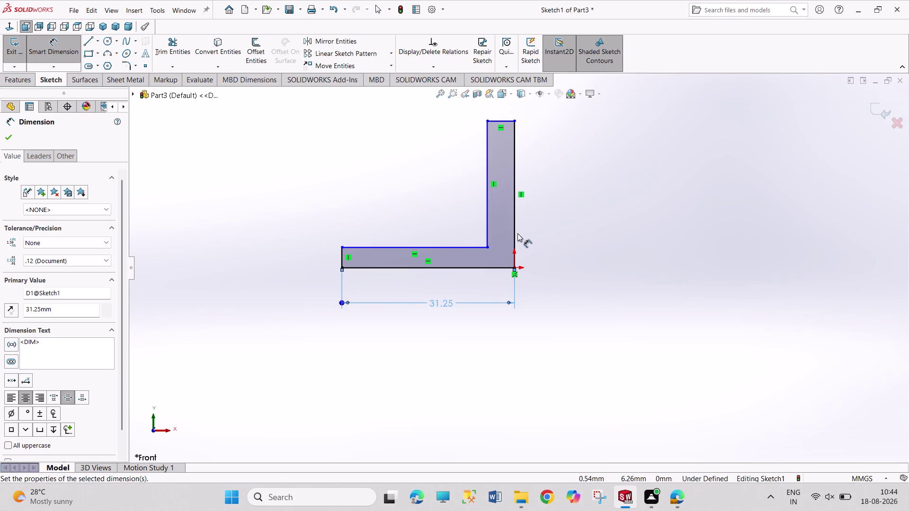
click(517, 233)
click(583, 231)
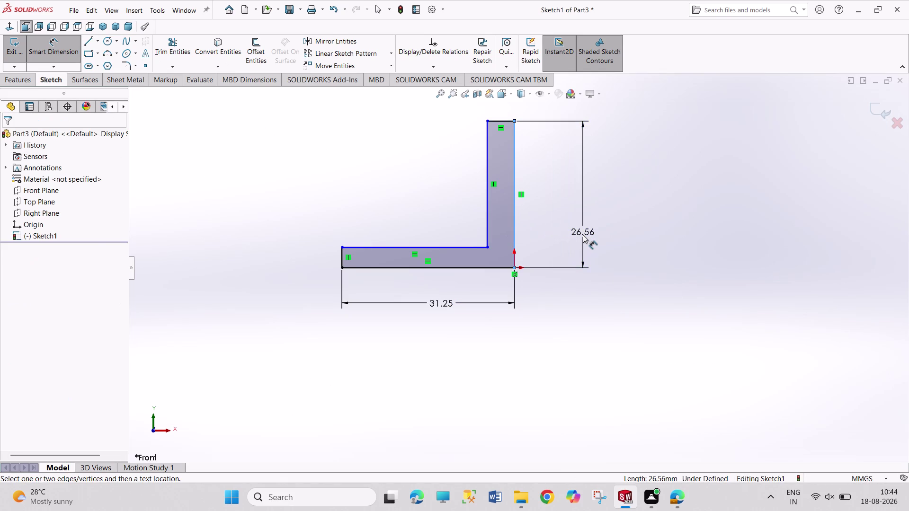
text(42.5)
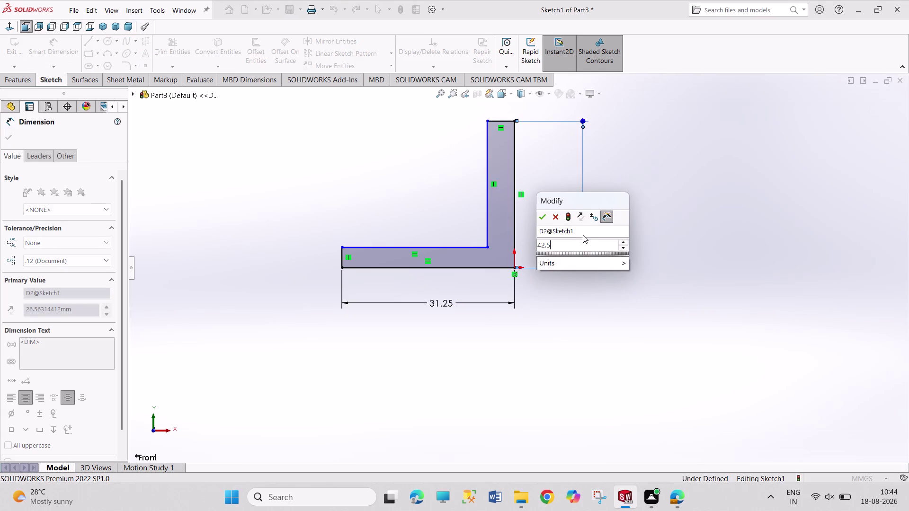
key(Return)
Set the base and upright thicknesses to 1.25 each, then exit Smart Dimension.
scroll(up, 3)
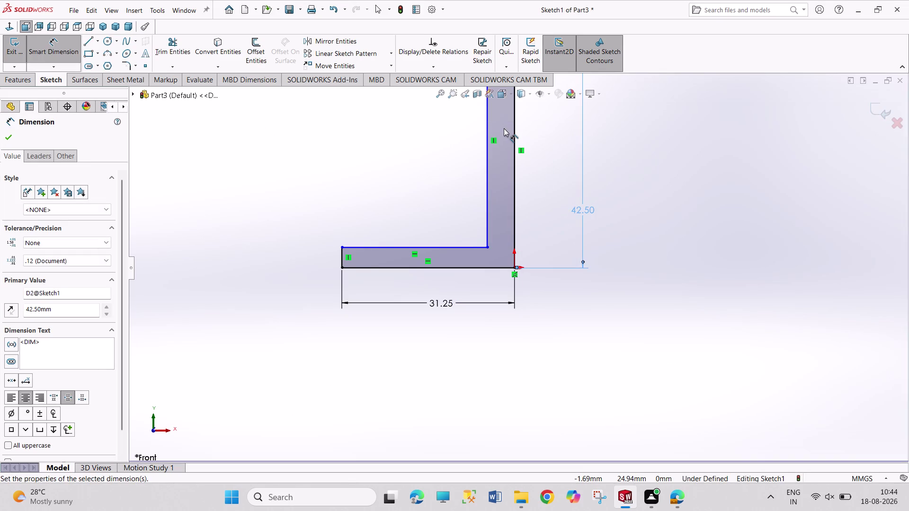
scroll(up, 3)
scroll(down, 3)
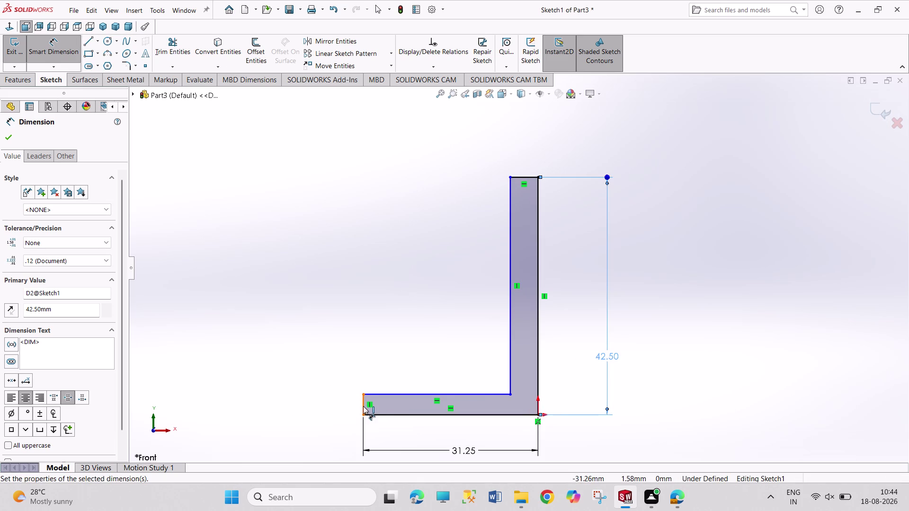
click(363, 406)
click(317, 378)
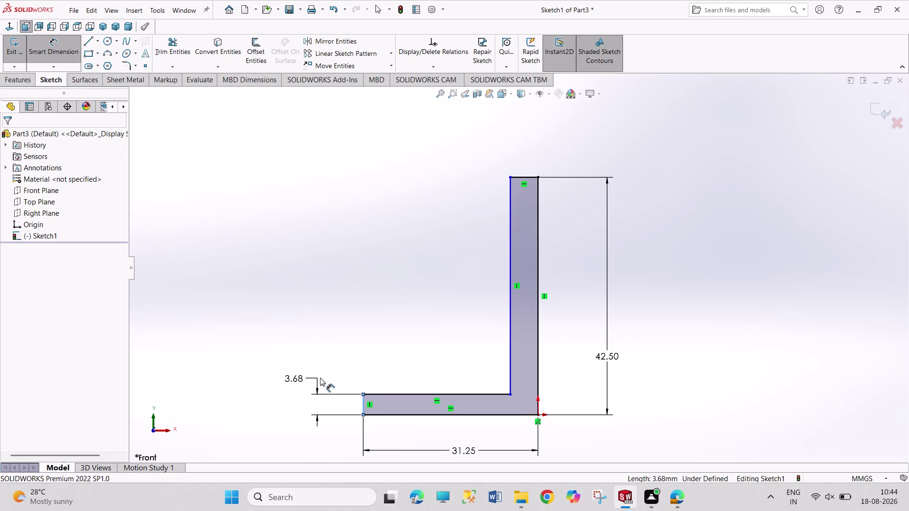
text(1.25)
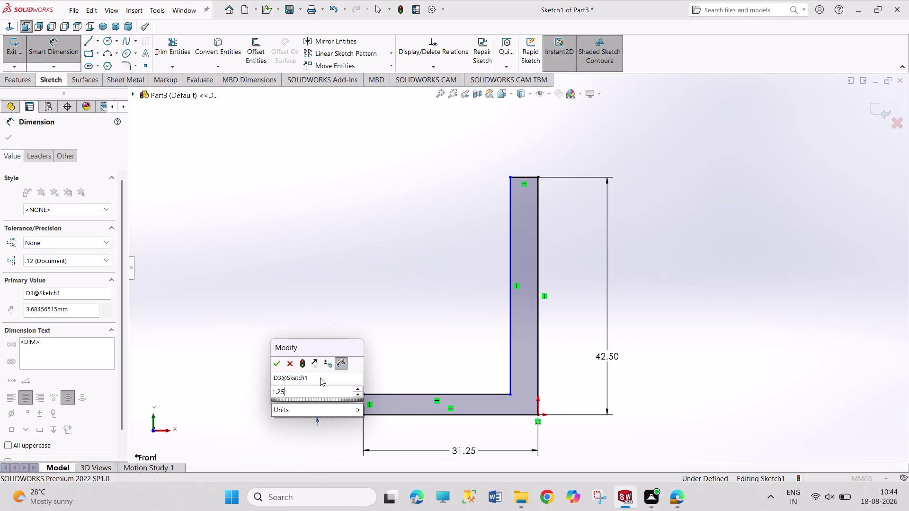
key(Return)
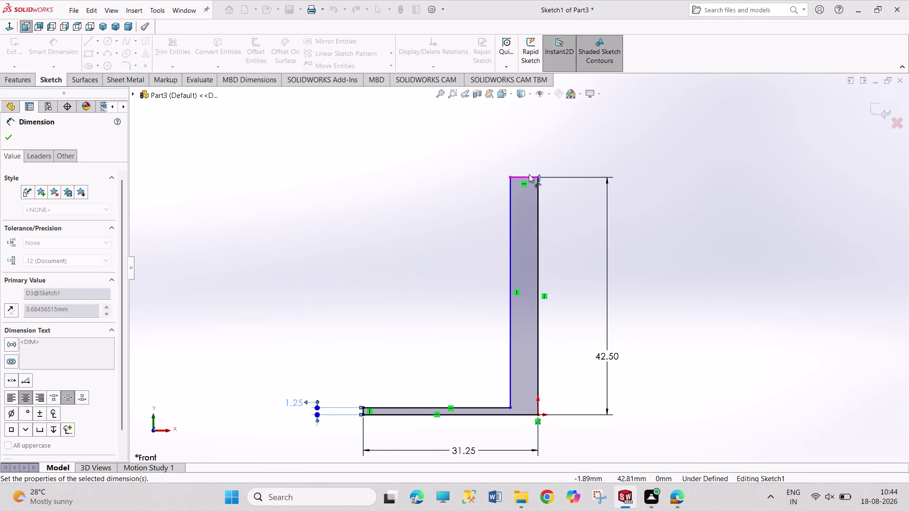
click(530, 176)
click(564, 158)
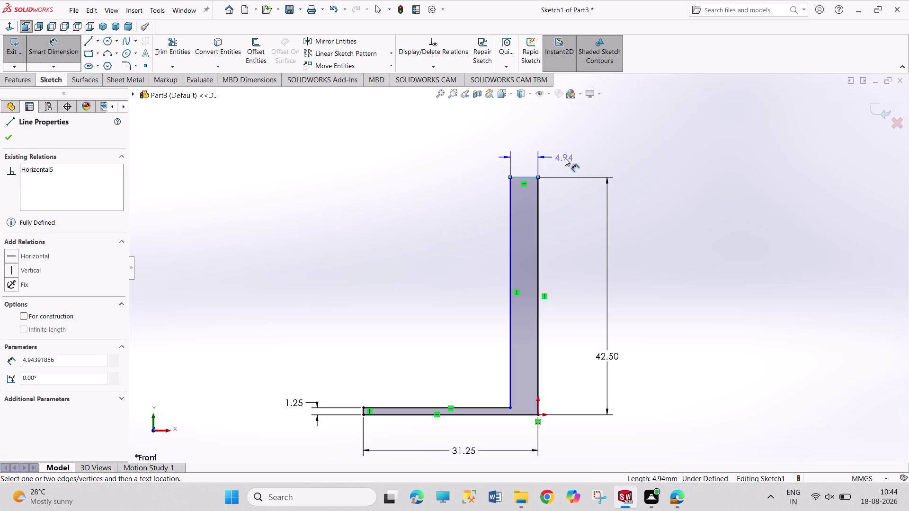
key(1)
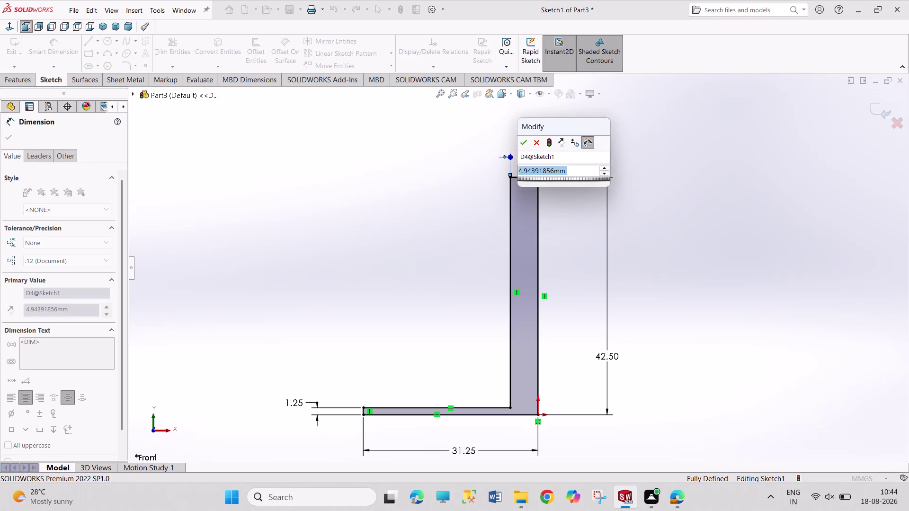
text(.25)
key(Return)
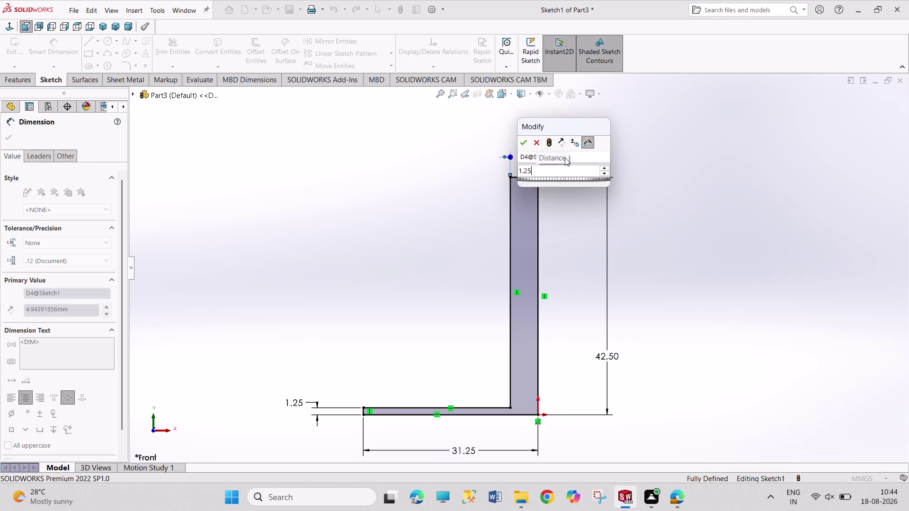
right_click(671, 208)
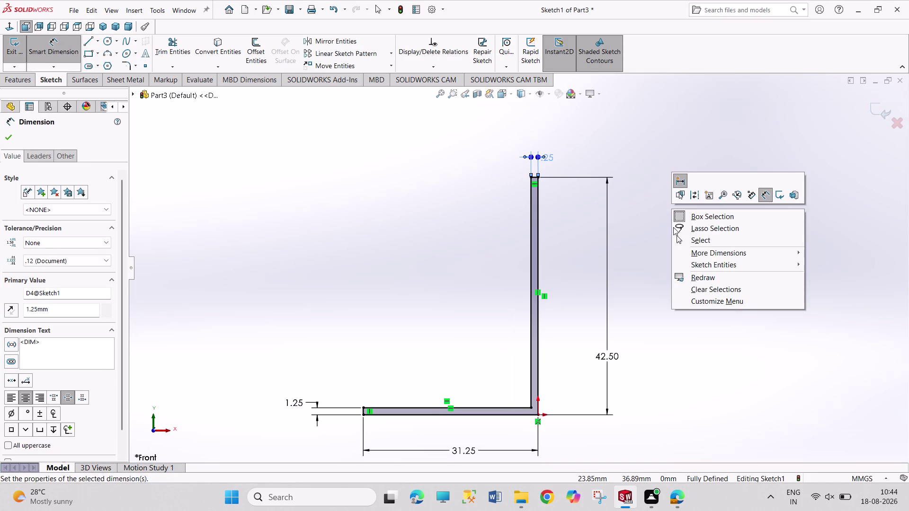
click(677, 237)
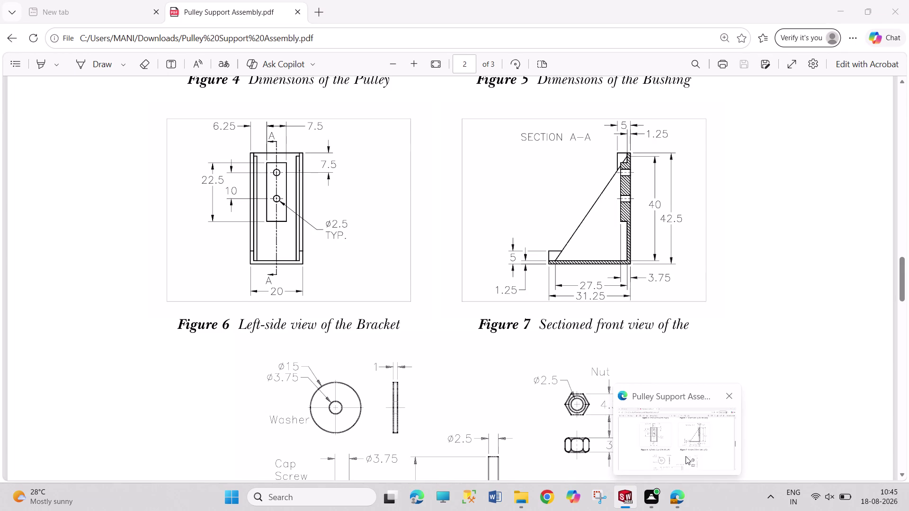
Bring up the PDF and scroll from the page 1 exploded view to Figures 6 and 7.
click(685, 456)
scroll(up, 3)
scroll(up, 3)
scroll(up, 3)
scroll(up, 3)
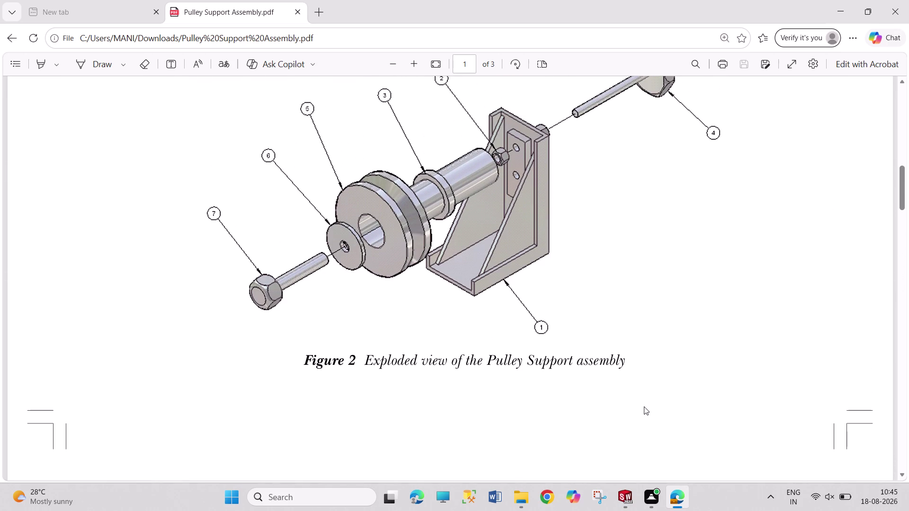
scroll(down, 3)
scroll(down, 3)
scroll(down, 3)
scroll(down, 3)
scroll(down, 3)
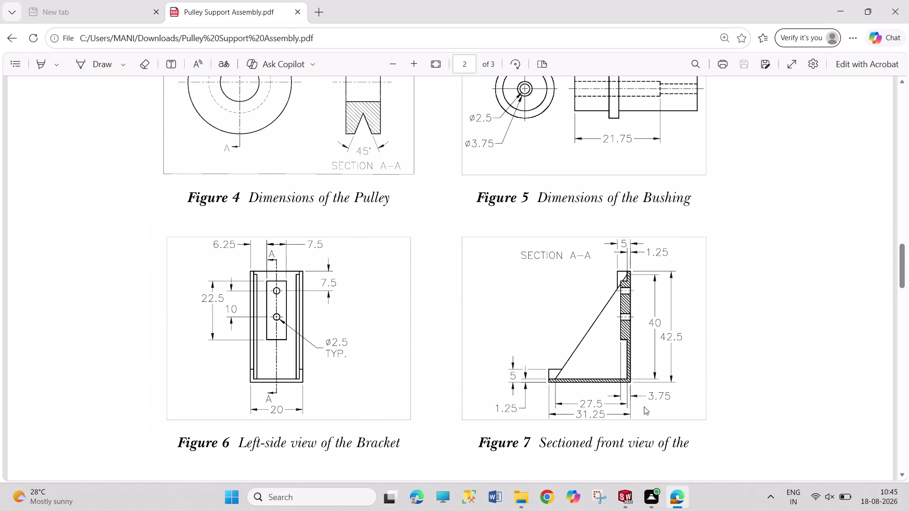
Recheck Figures 6 and 7 on page 2, then return to the SOLIDWORKS bracket part.
scroll(up, 3)
scroll(up, 3)
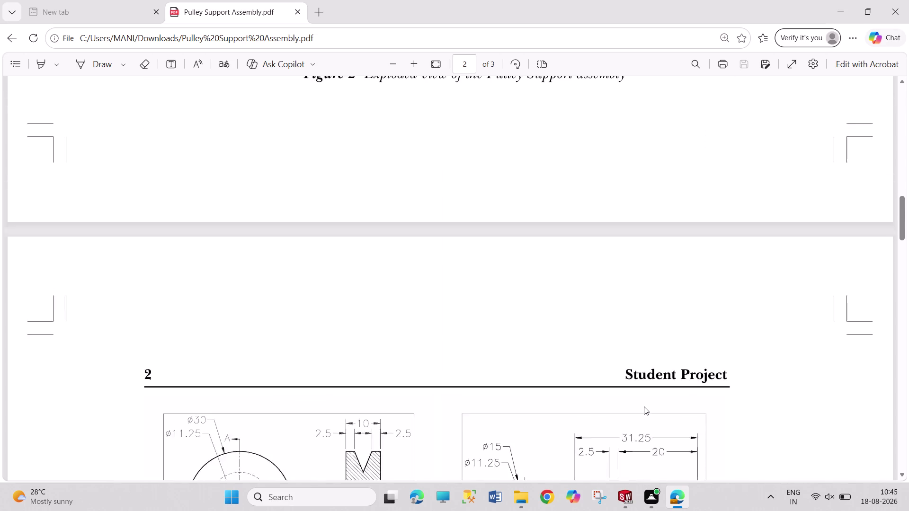
scroll(up, 3)
scroll(down, 3)
scroll(down, 3)
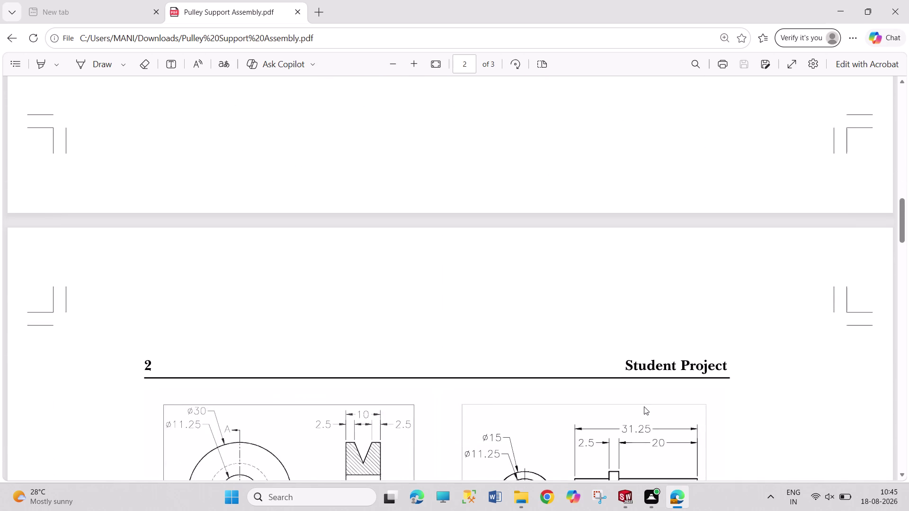
scroll(down, 3)
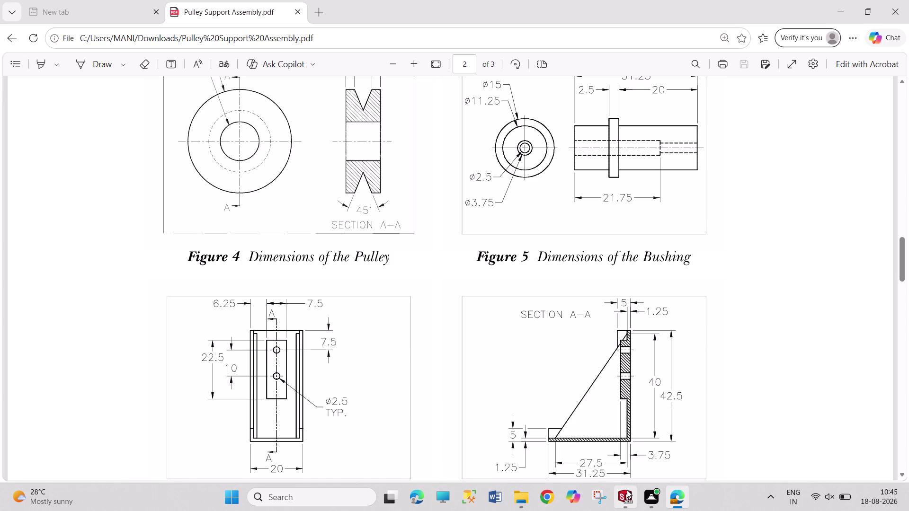
click(715, 454)
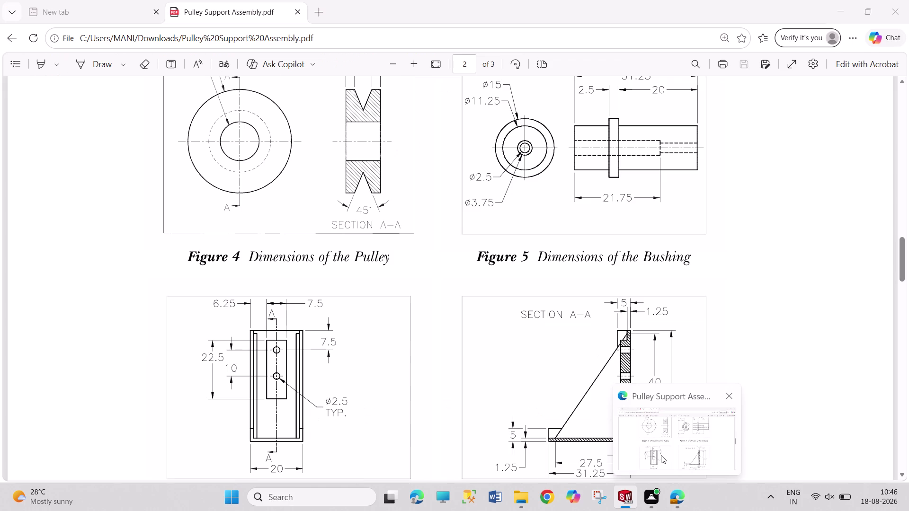
click(5, 41)
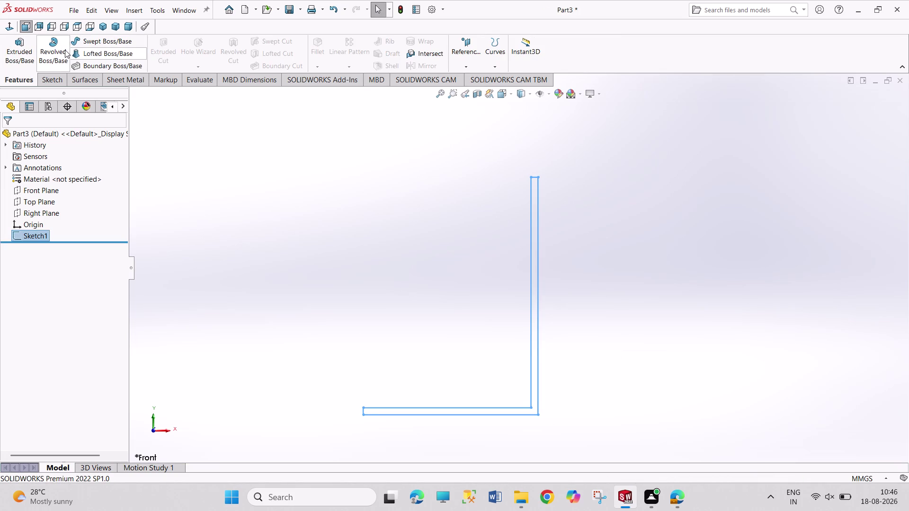
Extrude the L-sketch 20 mm blind to create Boss-Extrude1.
click(27, 46)
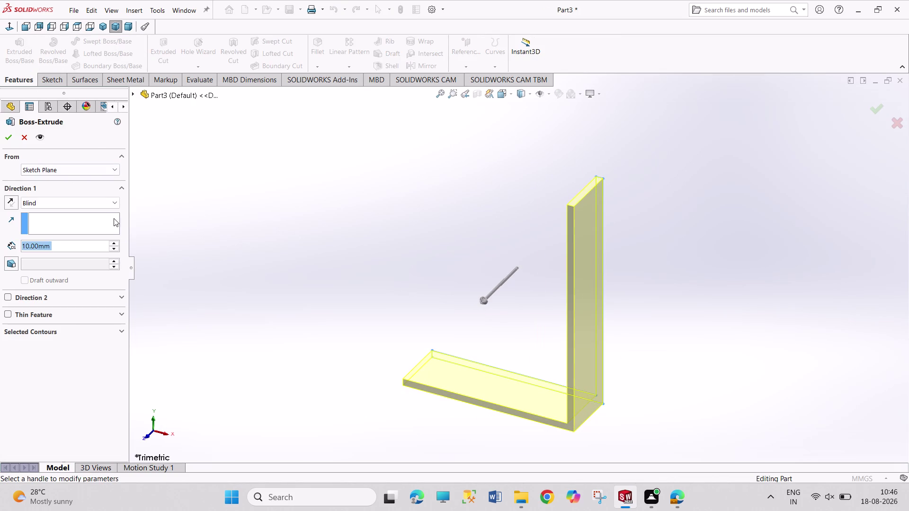
text(20)
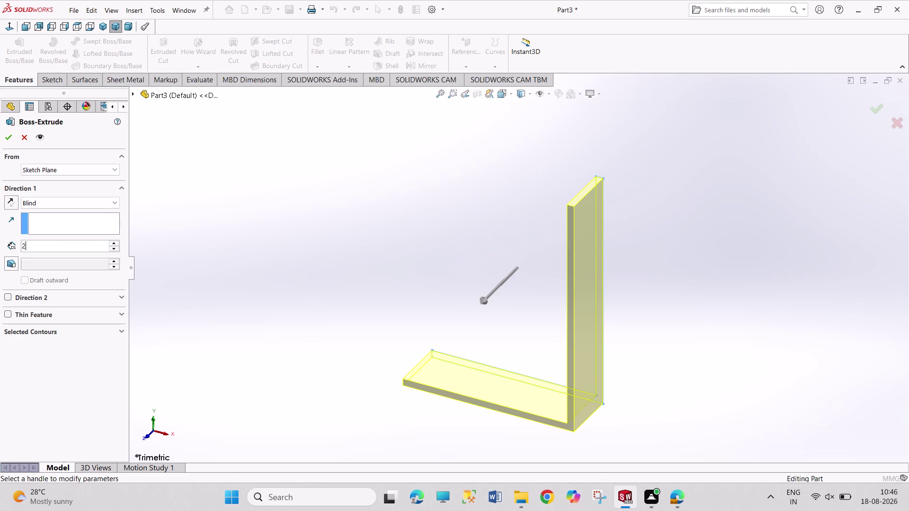
key(Return)
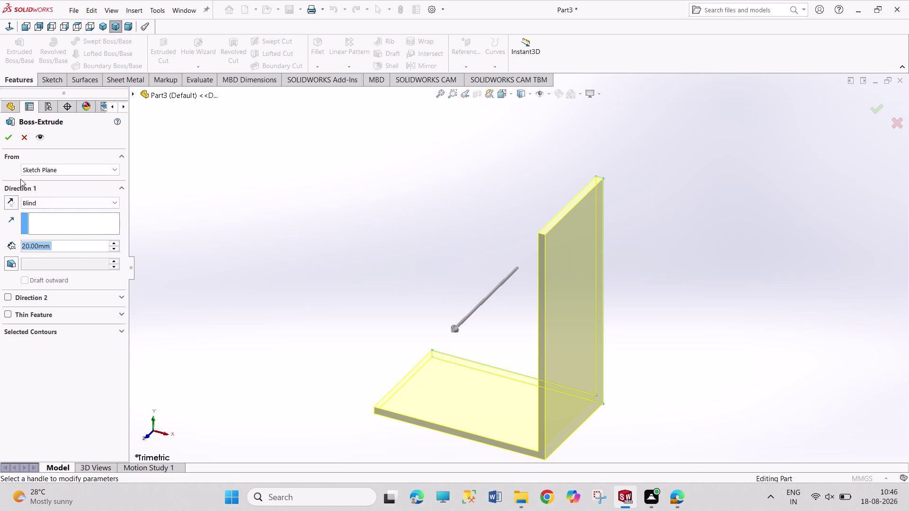
click(10, 140)
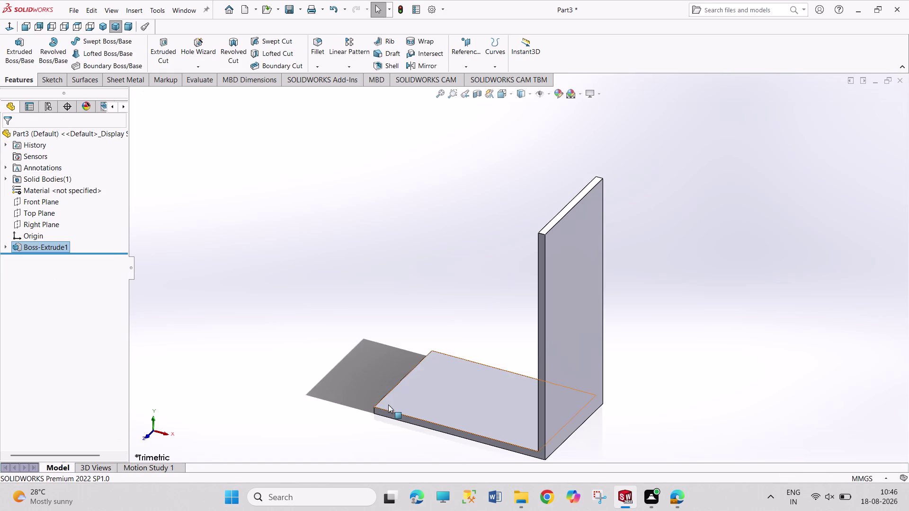
scroll(up, 3)
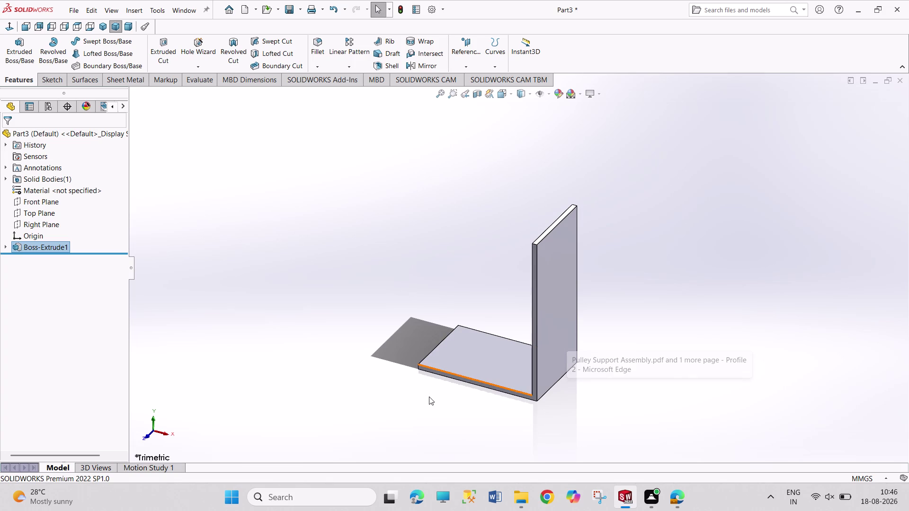
middle_drag(434, 379, 573, 392)
scroll(down, 3)
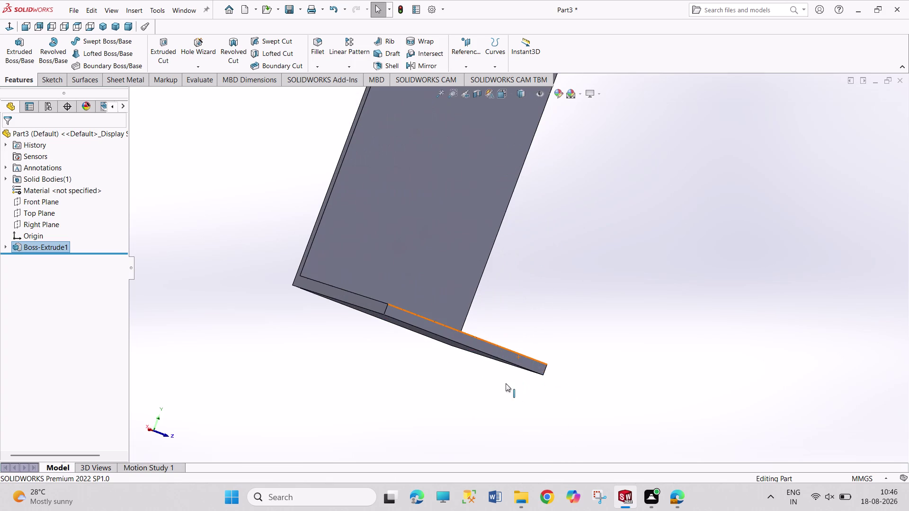
scroll(down, 3)
click(474, 339)
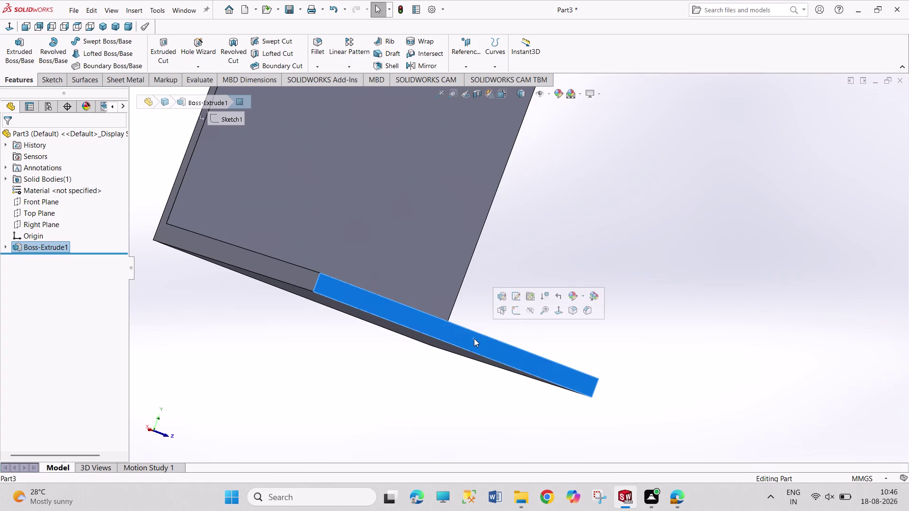
click(661, 358)
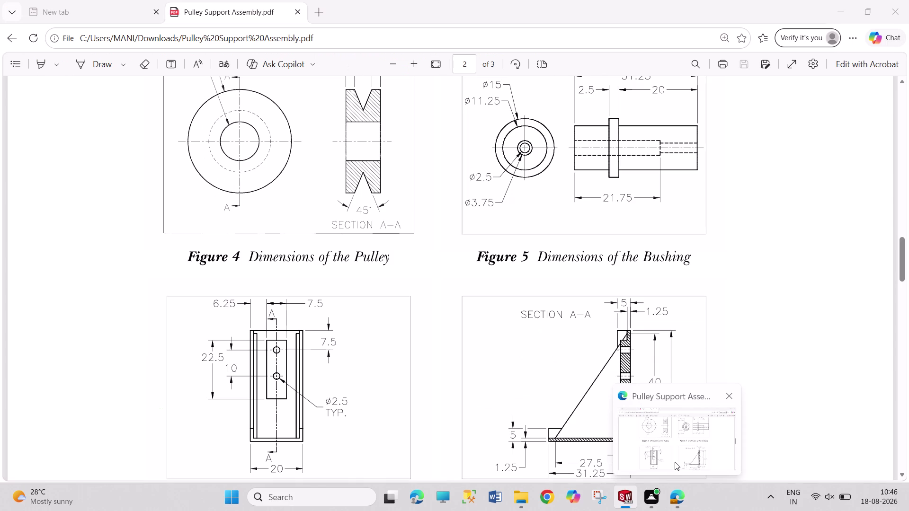
Bring up the PDF and scroll between pages 1 and 2 to compare the views.
click(675, 462)
scroll(up, 3)
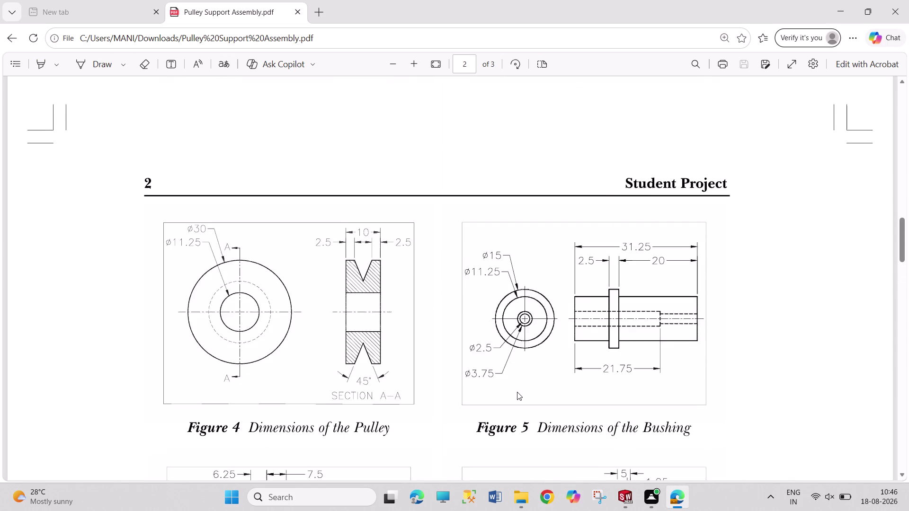
scroll(up, 3)
scroll(up, 3)
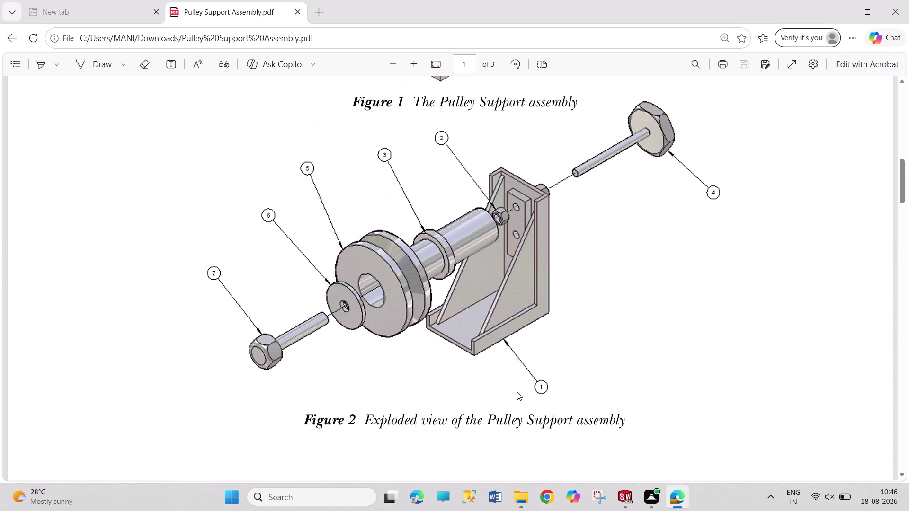
scroll(down, 3)
scroll(down, 3)
scroll(down, 3)
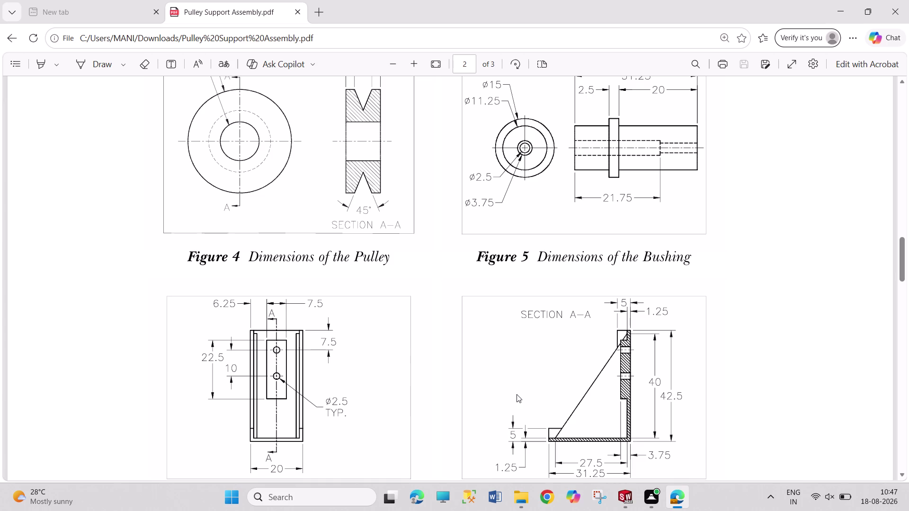
Review Figures 6 and 7 again, then switch back to the SOLIDWORKS bracket model.
scroll(up, 3)
scroll(up, 3)
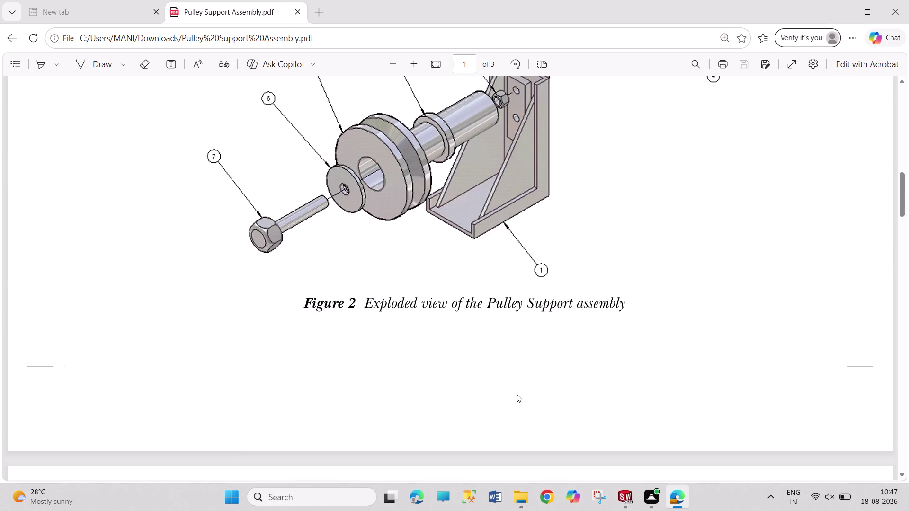
scroll(down, 3)
scroll(down, 3)
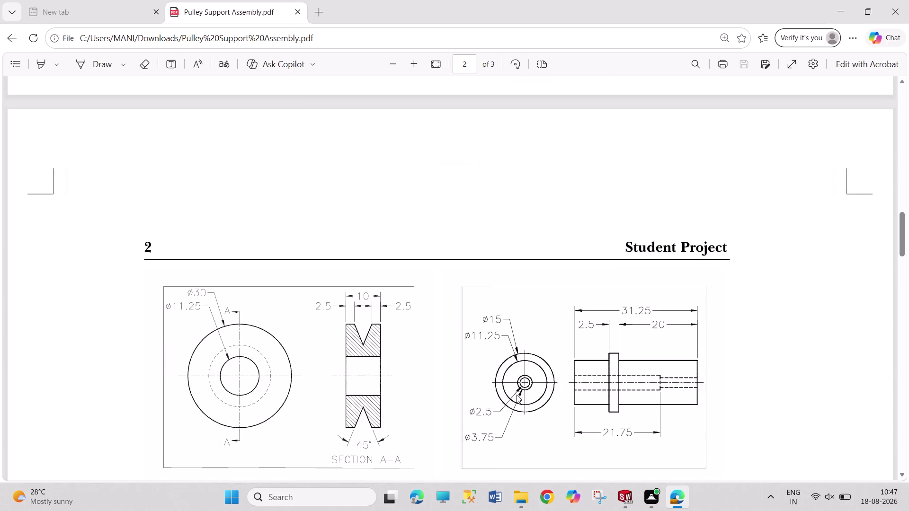
scroll(down, 3)
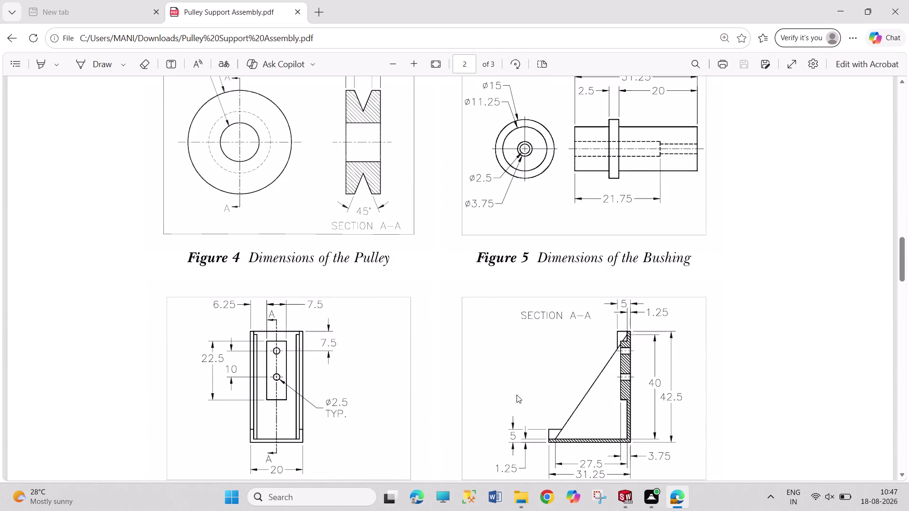
scroll(down, 3)
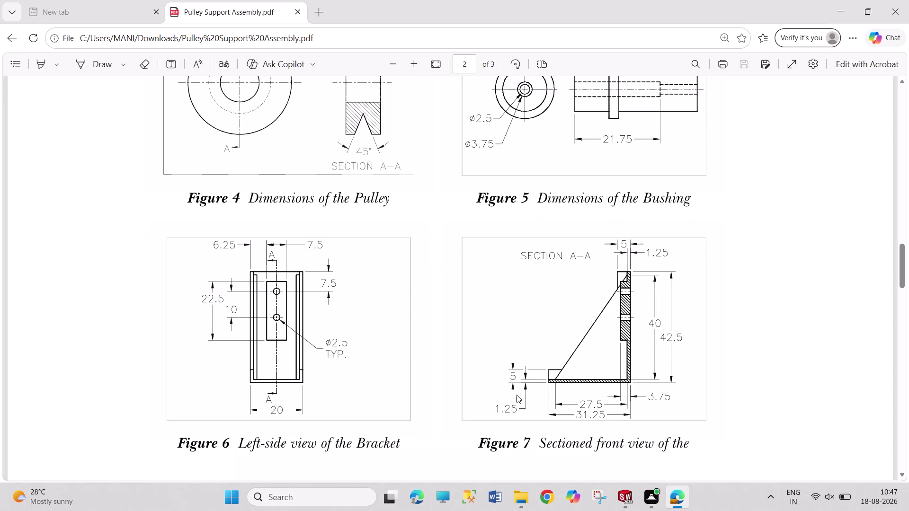
scroll(up, 3)
scroll(up, 3)
scroll(up, 3)
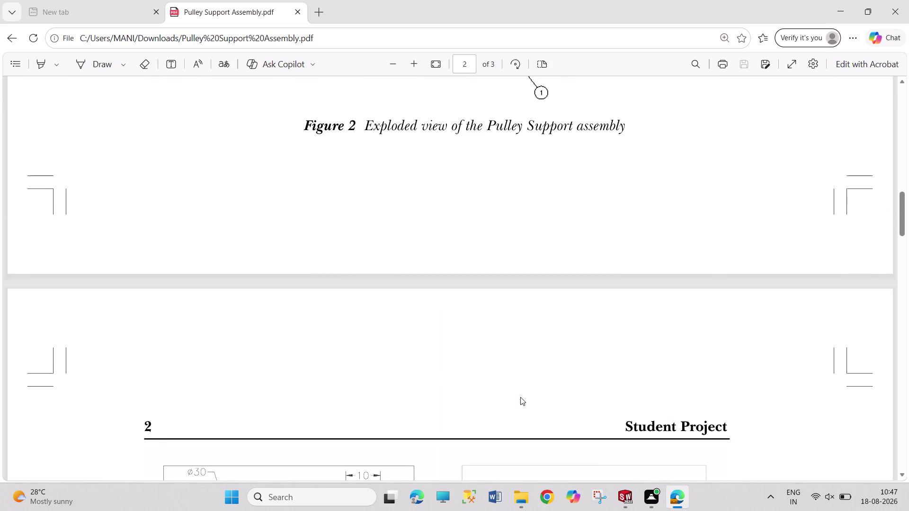
scroll(up, 3)
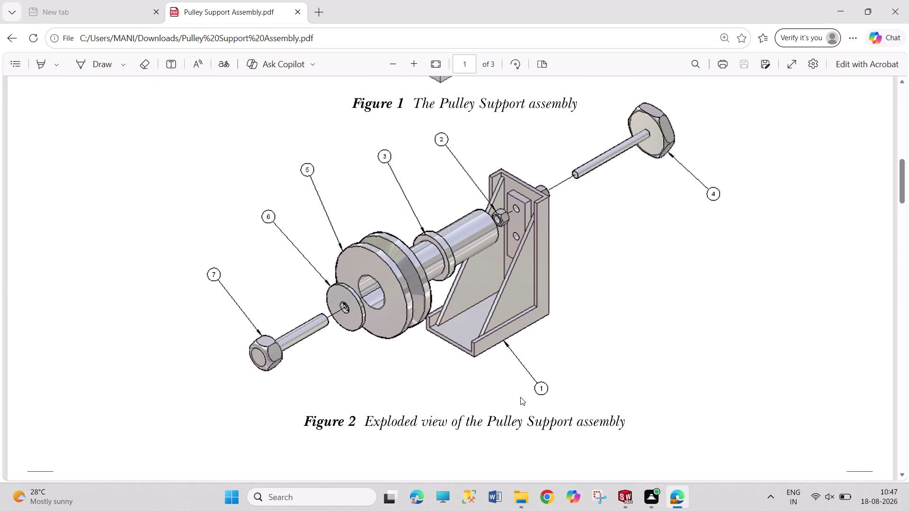
scroll(down, 3)
scroll(down, 3)
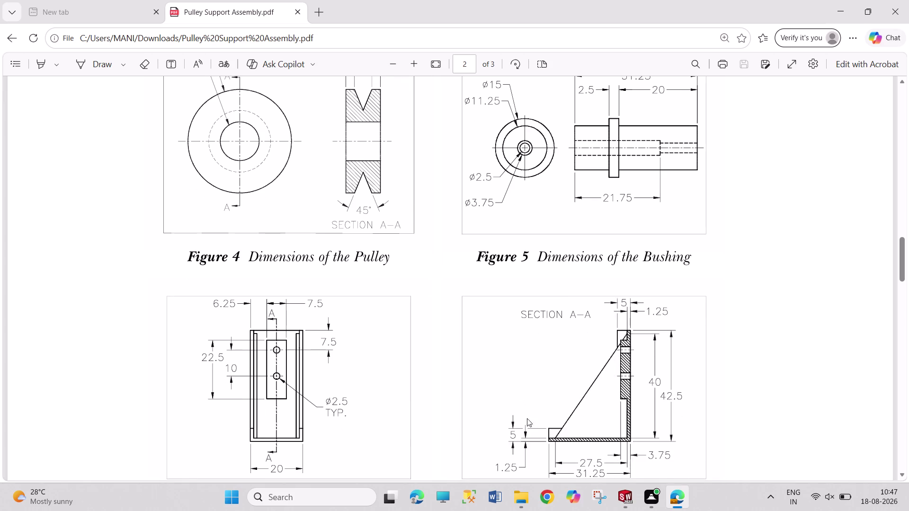
click(630, 494)
scroll(up, 3)
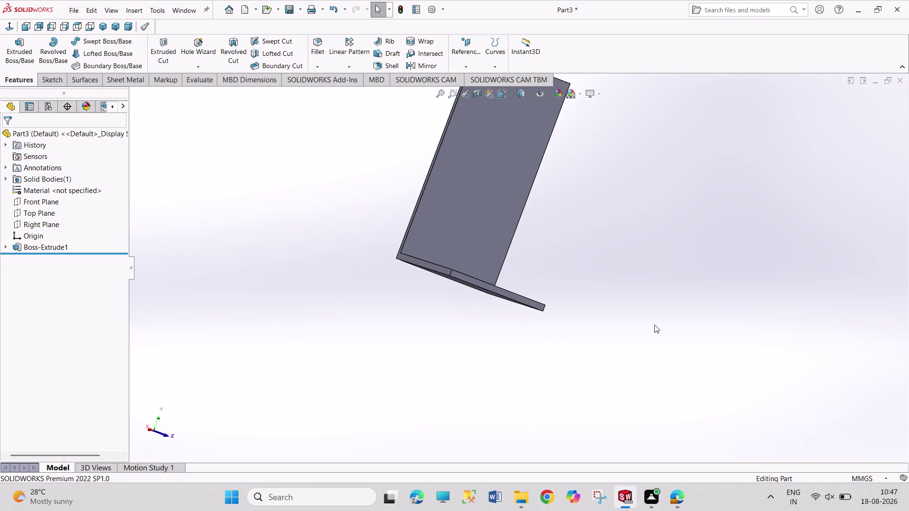
Orbit to the bracket's L-shaped end face, open Sketch2 on it, and view it Normal To.
middle_drag(604, 325, 540, 327)
middle_drag(508, 327, 441, 331)
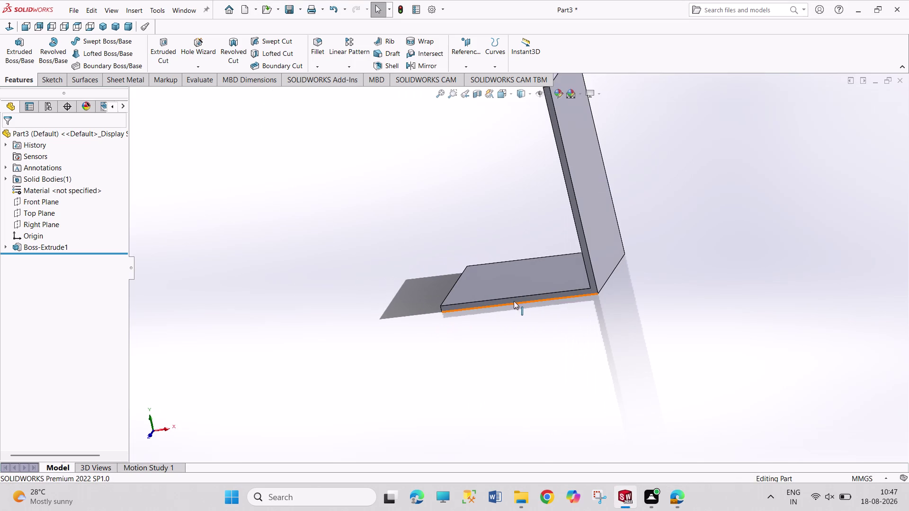
click(514, 300)
click(555, 273)
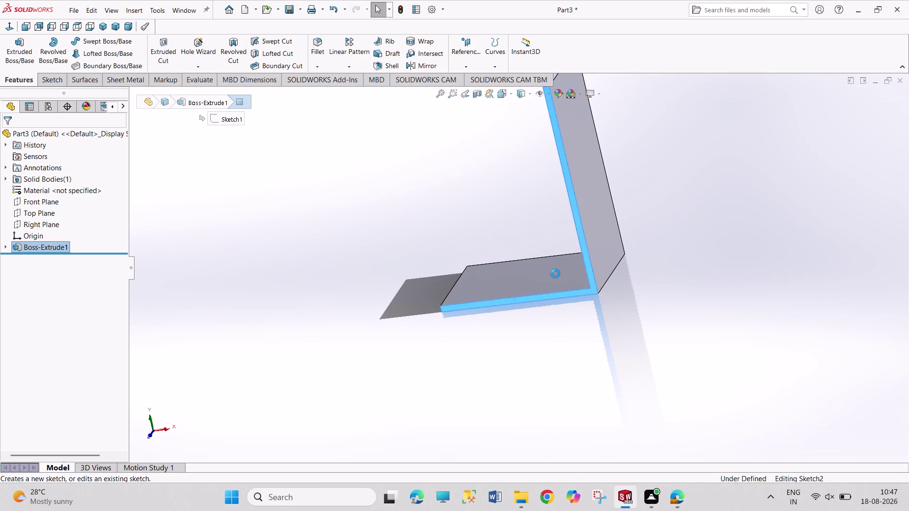
click(514, 239)
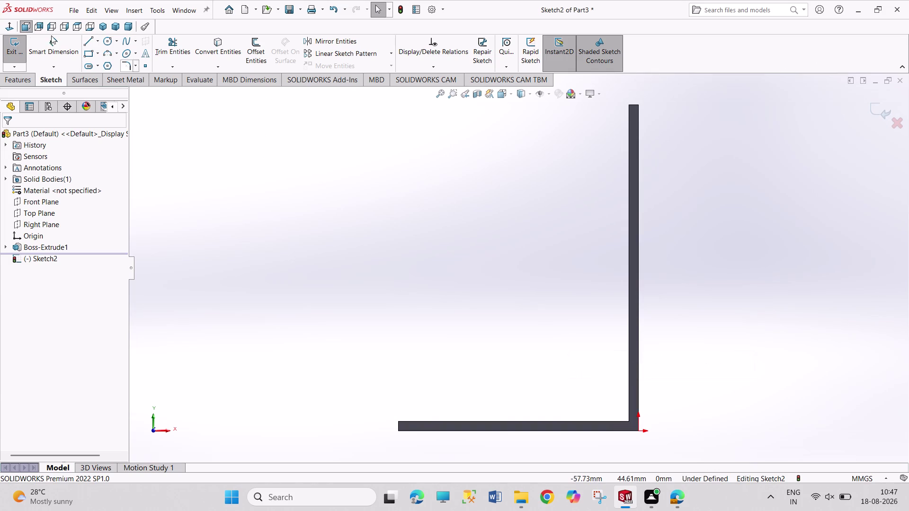
With the Line tool, draw a vertical line from the upright's top down to just above the base.
click(88, 40)
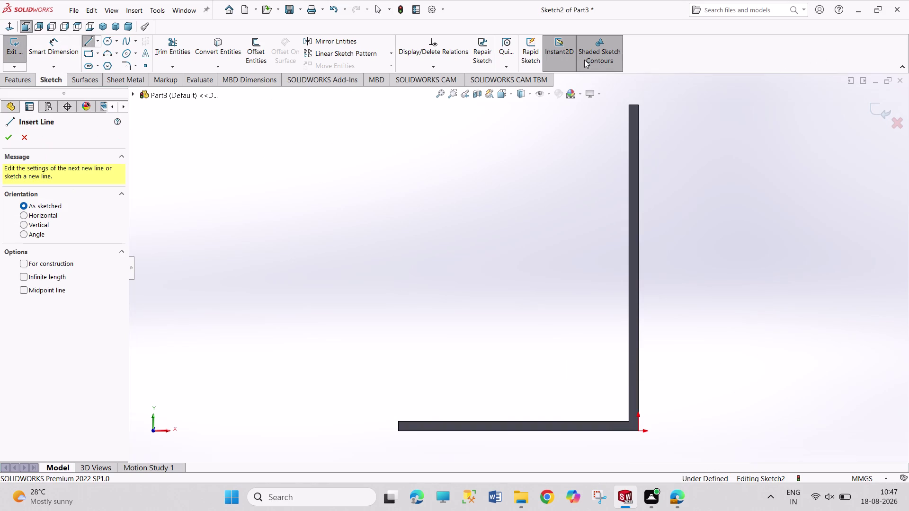
click(625, 105)
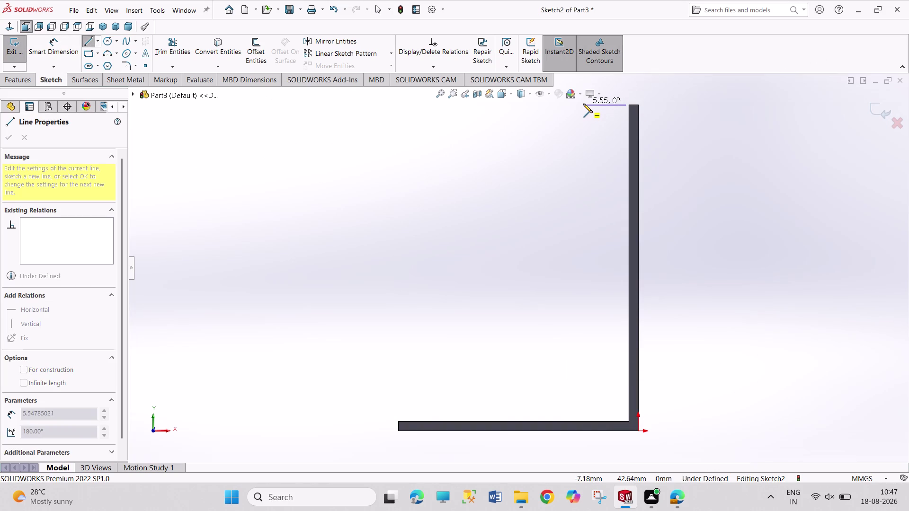
key(Escape)
right_drag(582, 172, 474, 200)
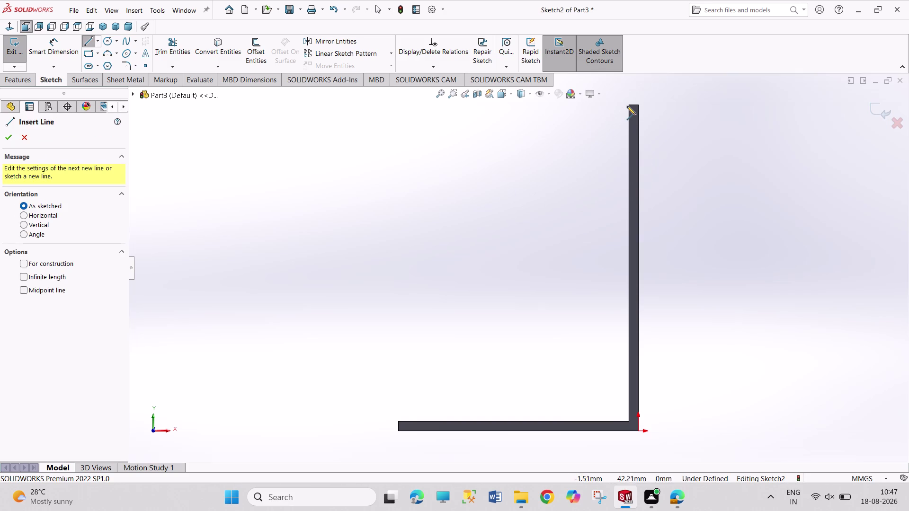
click(628, 106)
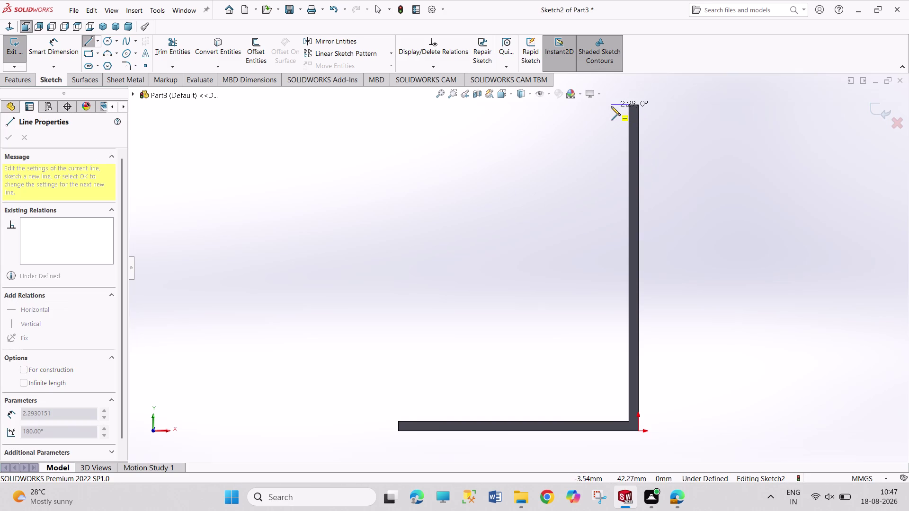
click(611, 107)
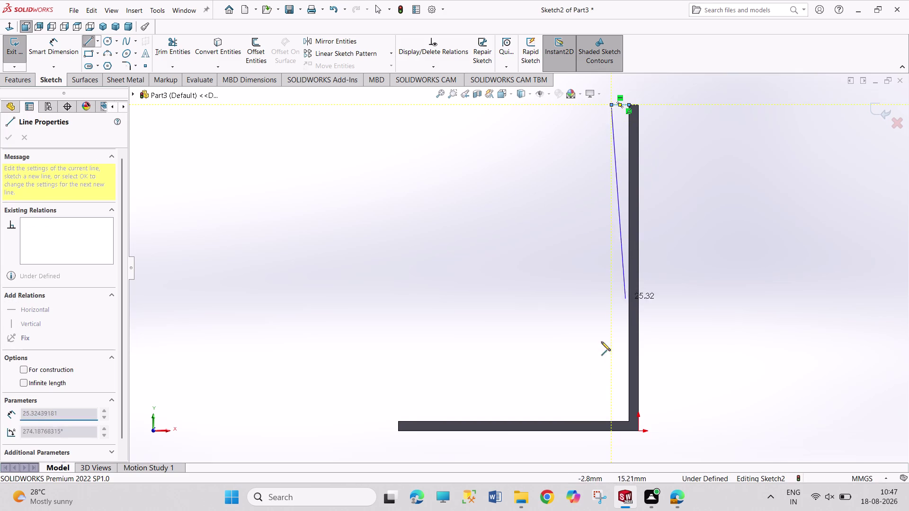
click(613, 407)
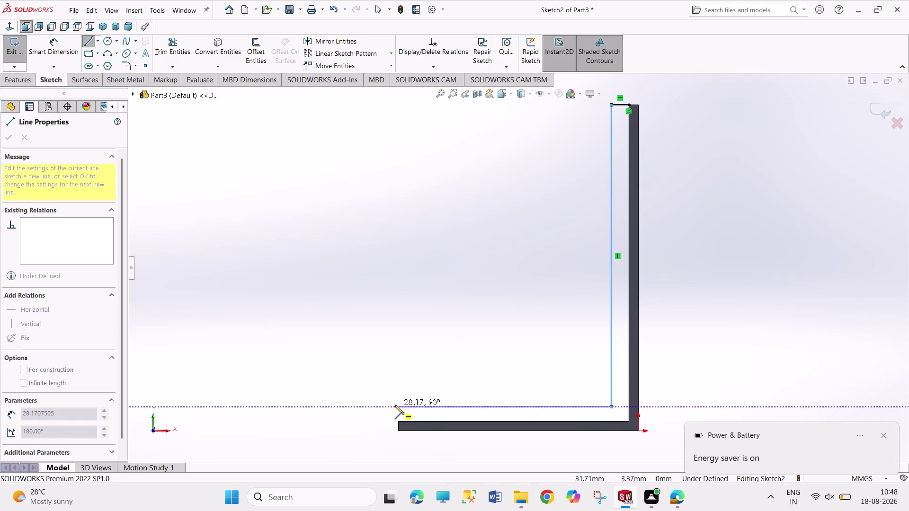
Continue the chain across and down to the base's left end, then make the short line Vertical.
click(395, 405)
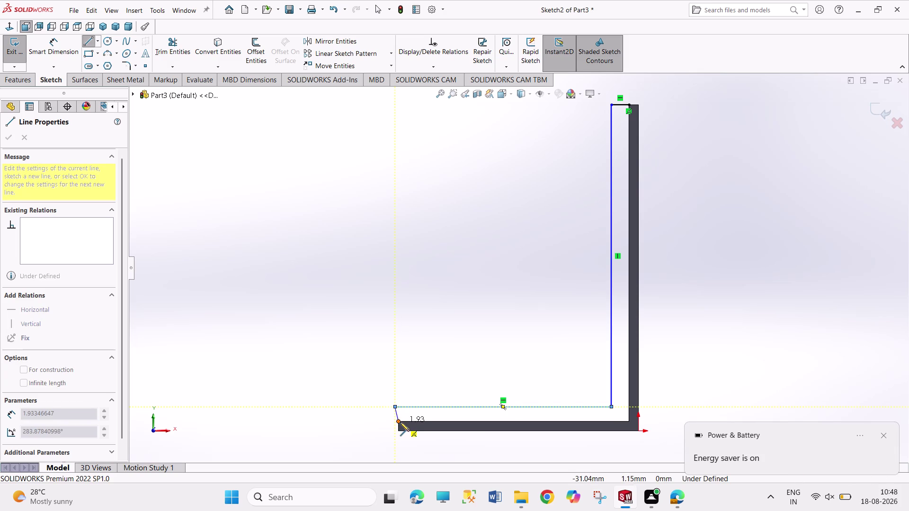
click(400, 422)
right_click(344, 391)
click(353, 395)
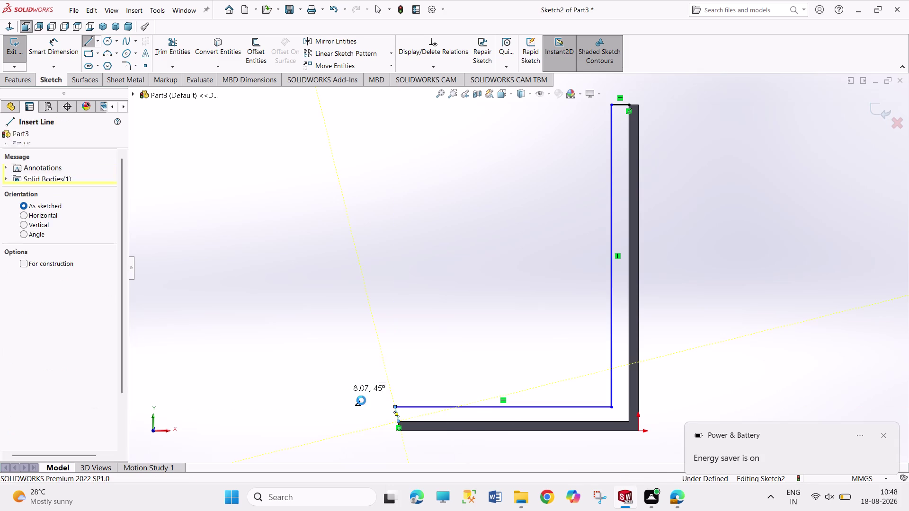
click(397, 415)
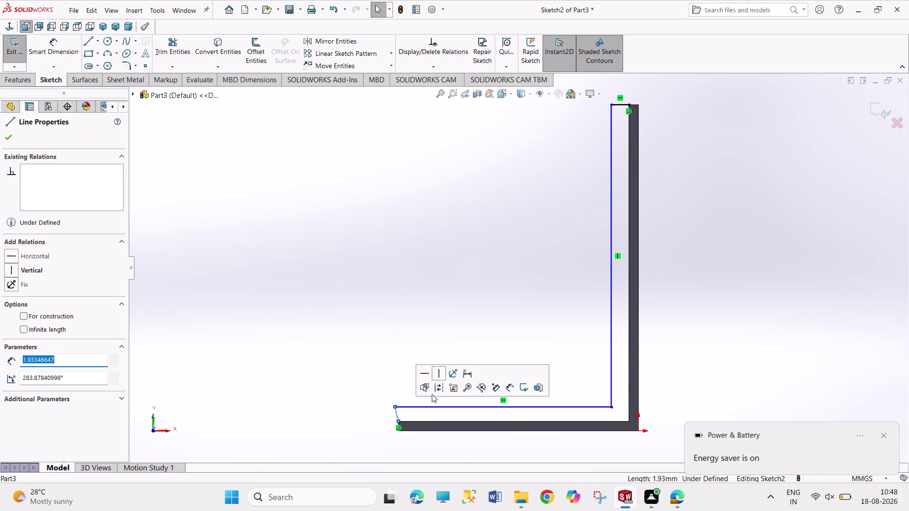
click(439, 376)
click(422, 328)
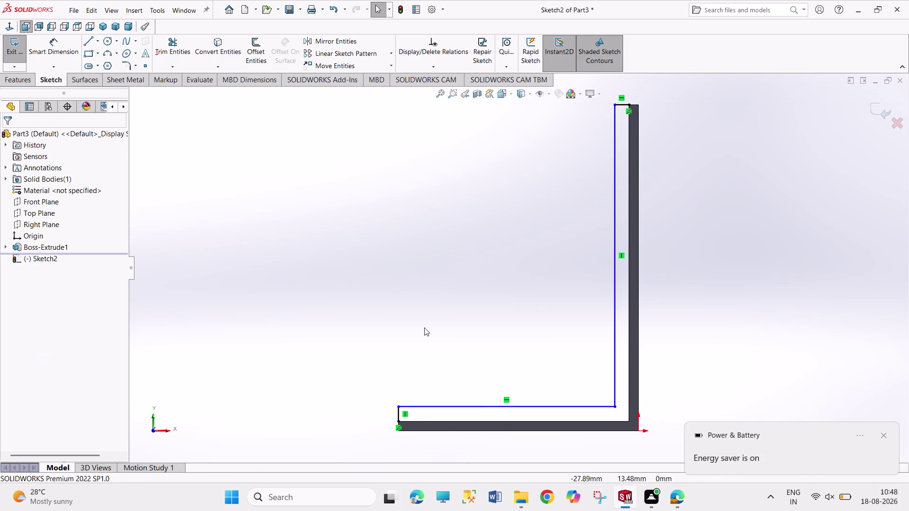
right_drag(441, 324, 453, 216)
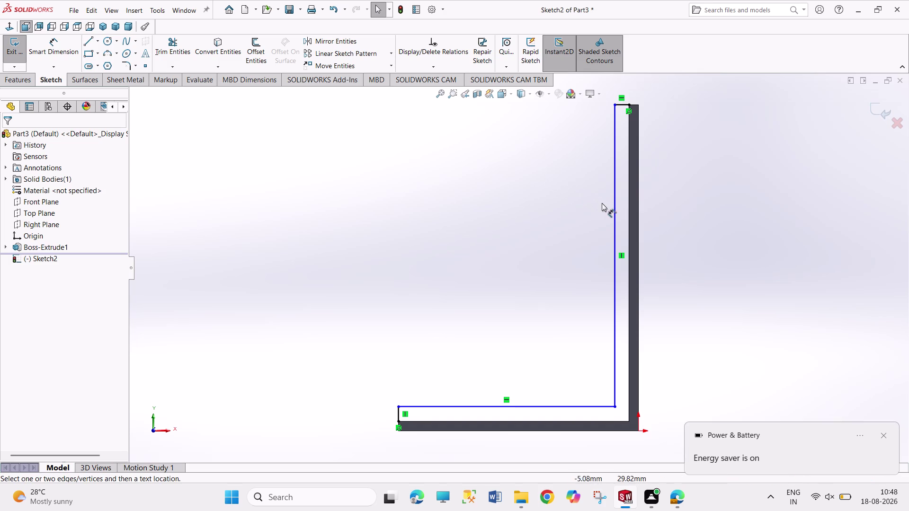
Dimension the inner vertical line 5 mm from the upright.
click(612, 207)
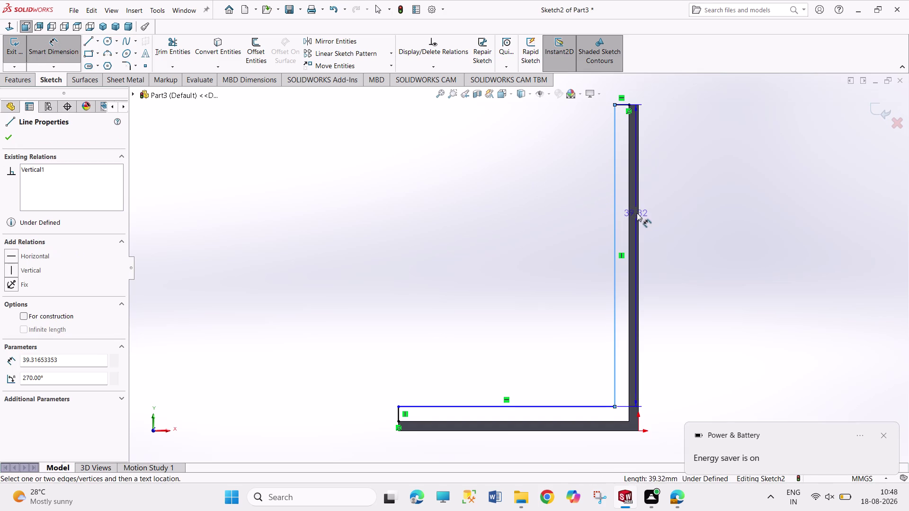
click(638, 216)
click(680, 196)
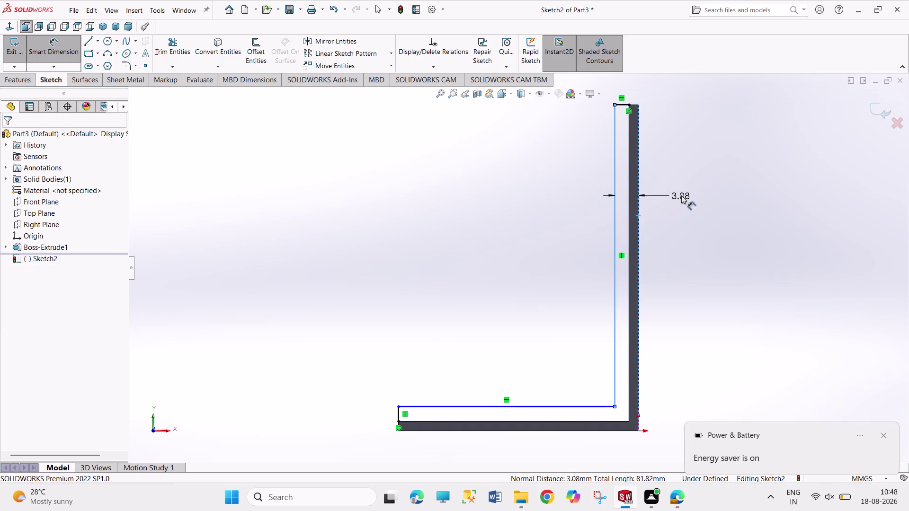
key(5)
key(Return)
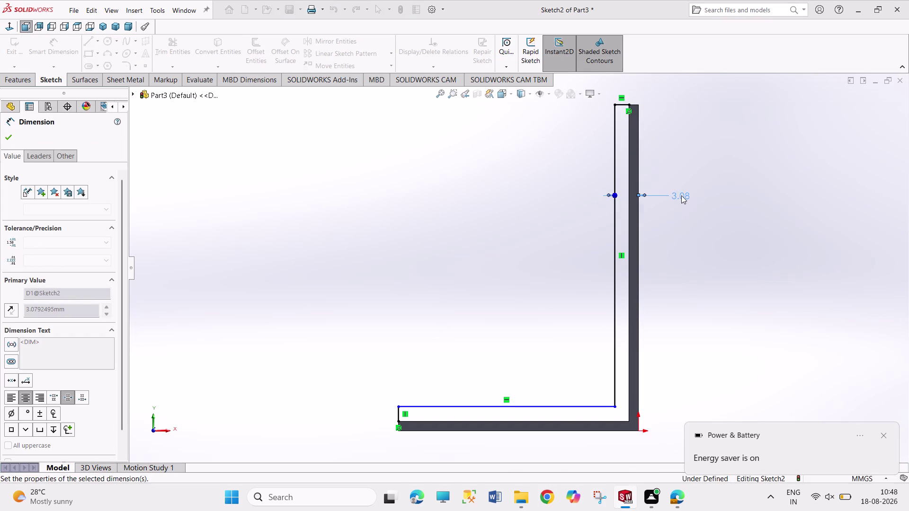
Dimension the inner horizontal line 5 mm from the base and exit the sketch.
click(543, 430)
click(546, 405)
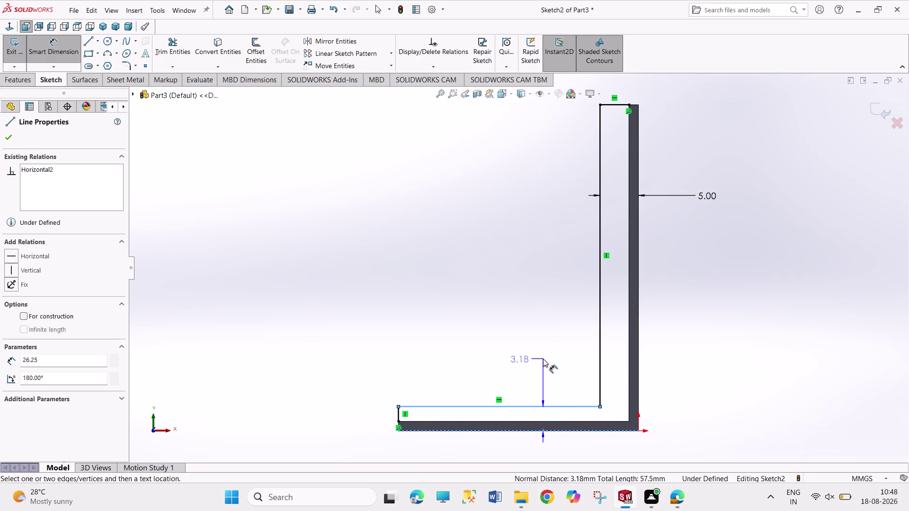
click(543, 359)
key(5)
key(Return)
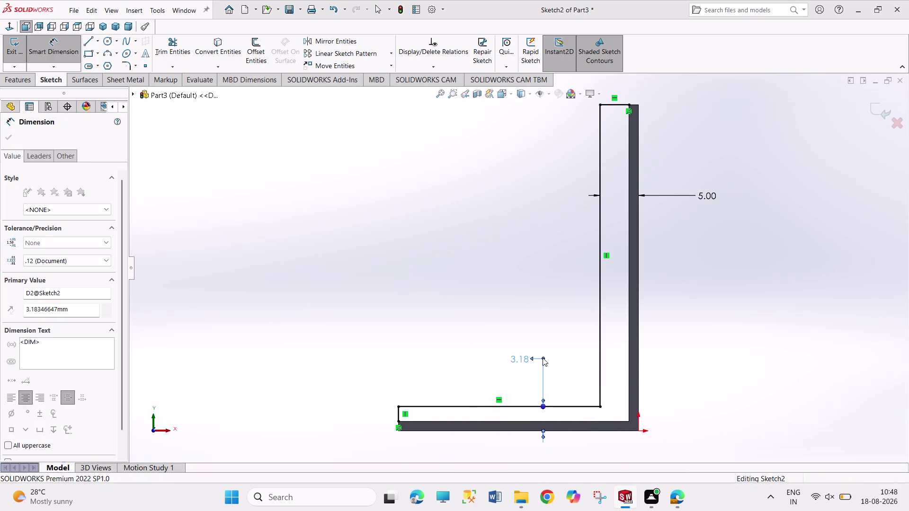
right_click(725, 353)
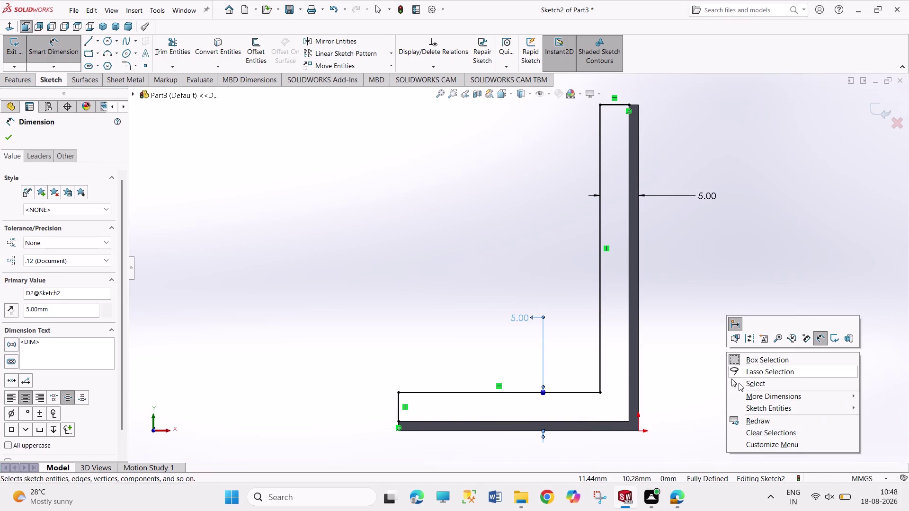
click(739, 383)
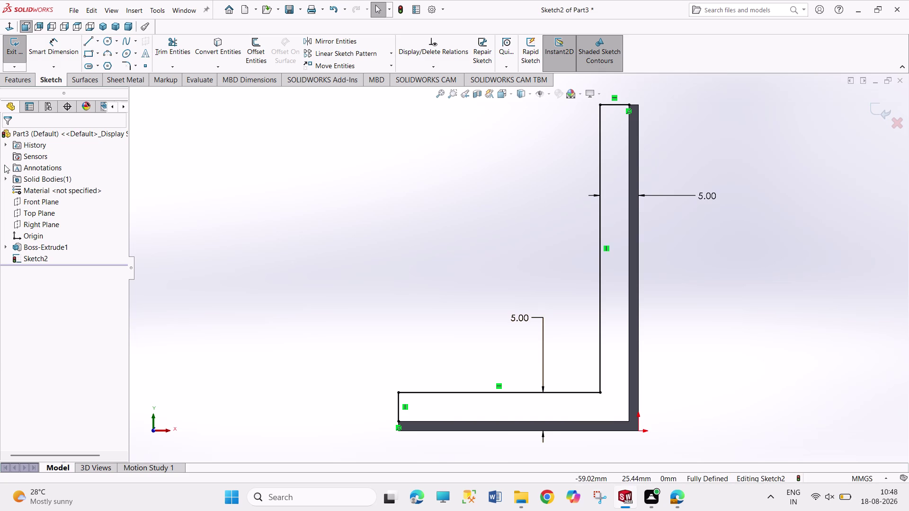
click(15, 49)
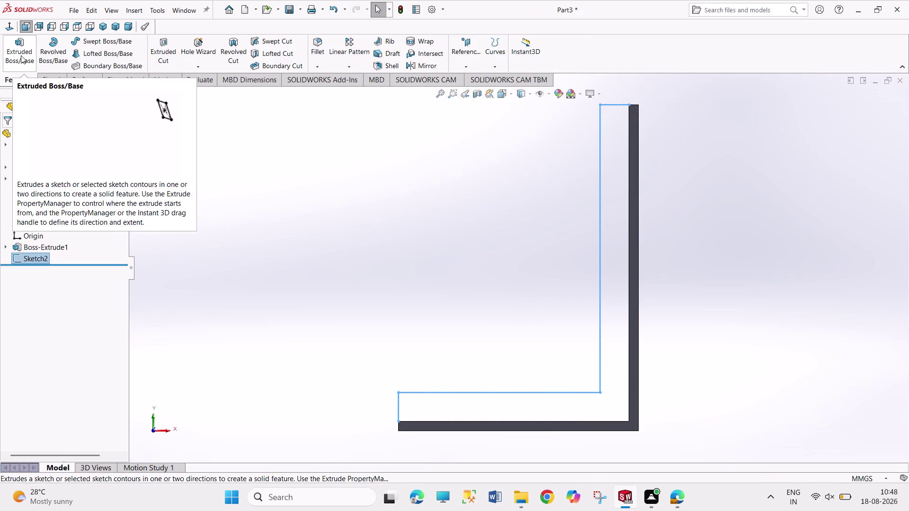
click(21, 56)
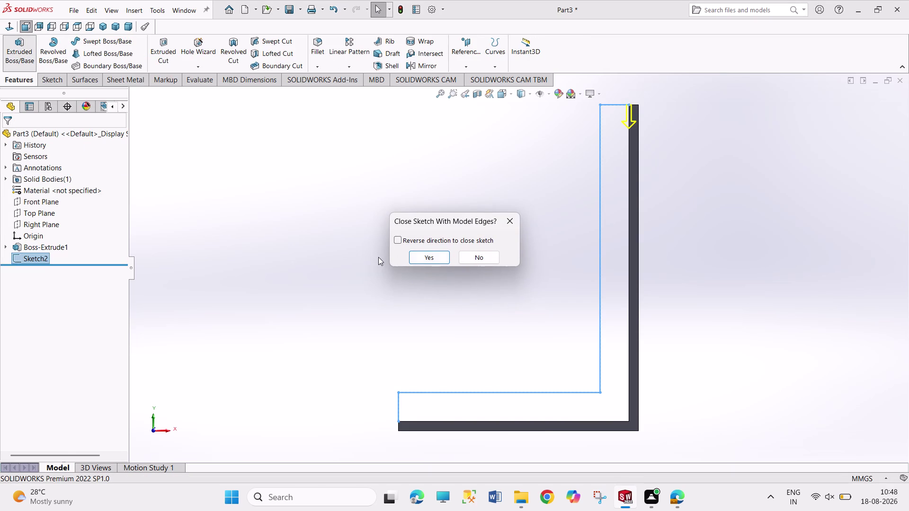
click(479, 259)
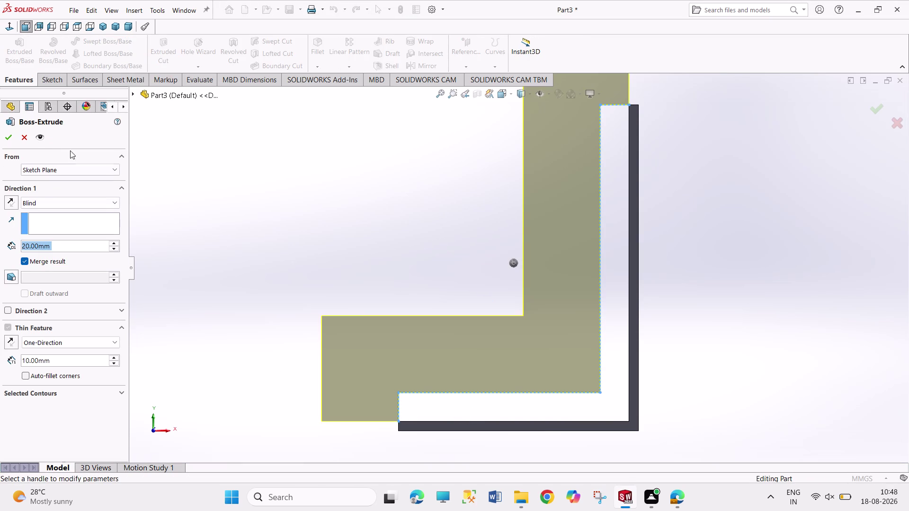
click(24, 138)
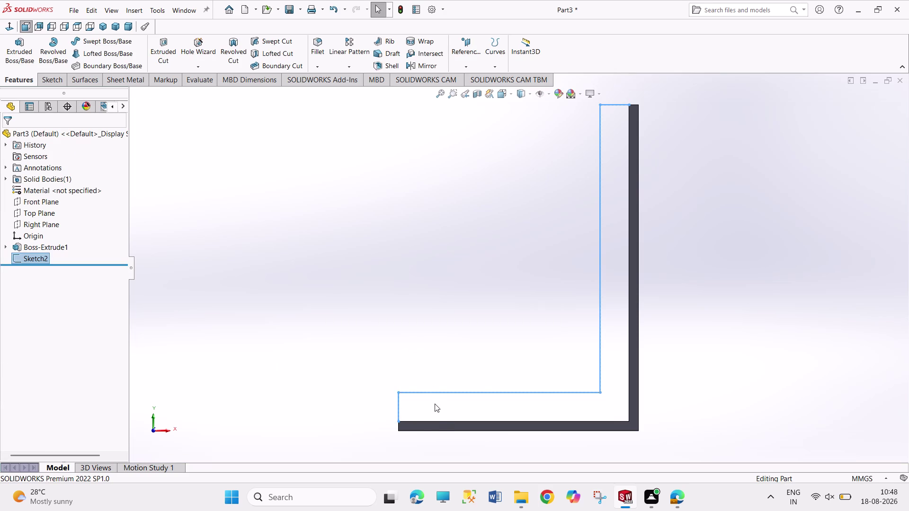
click(441, 421)
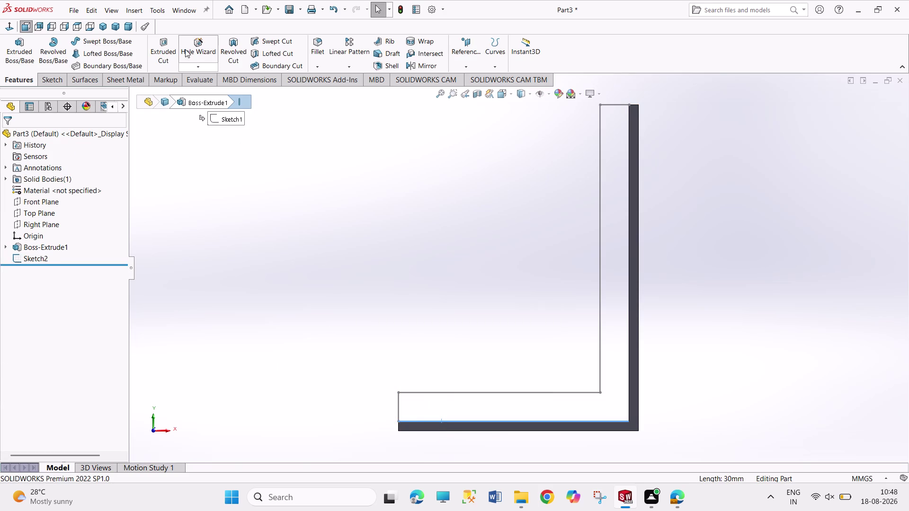
click(53, 81)
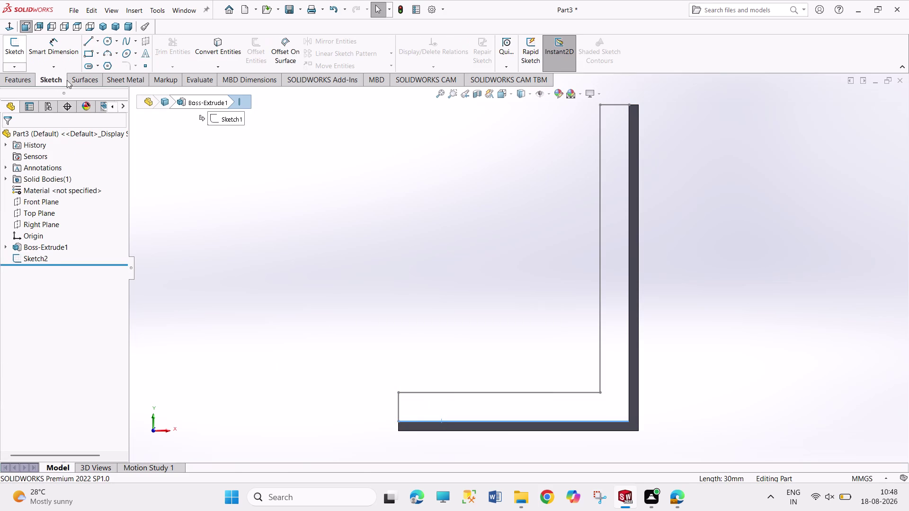
Try Convert Entities > Intersection Curve, cancel it, and undo the empty Sketch3.
click(227, 43)
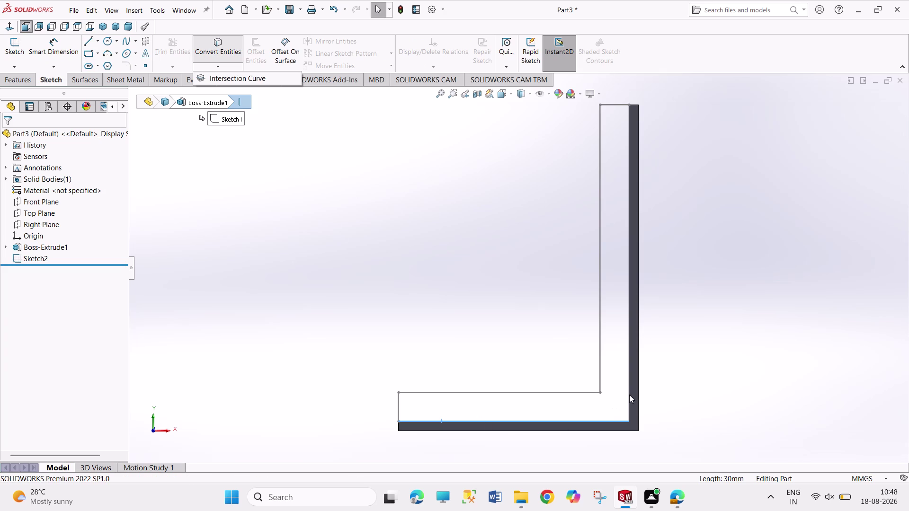
click(239, 79)
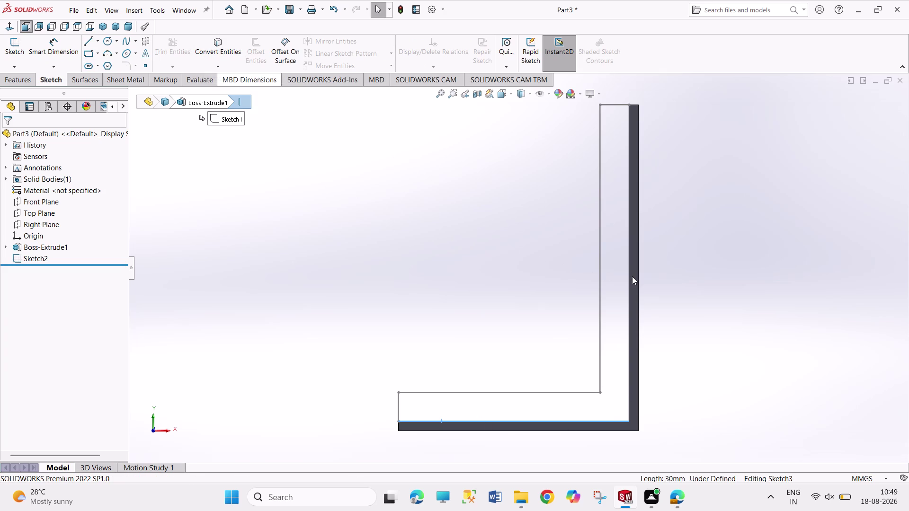
click(240, 235)
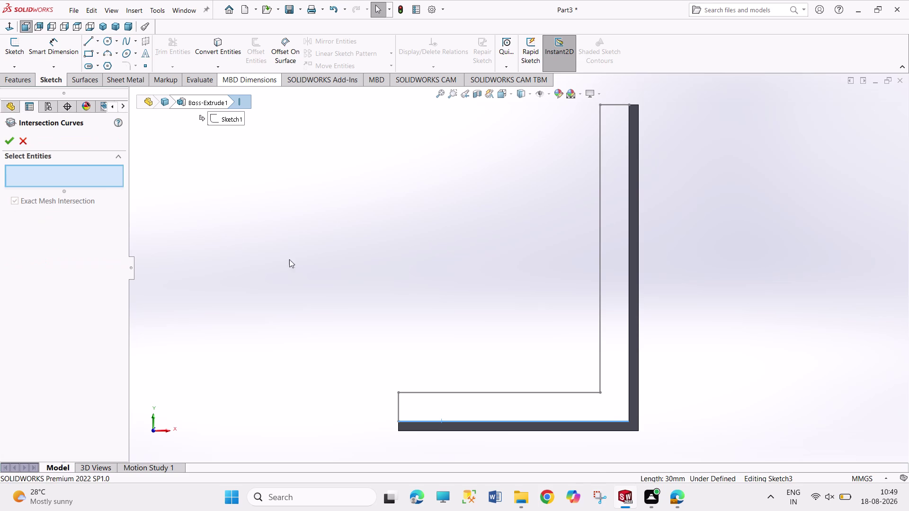
click(19, 141)
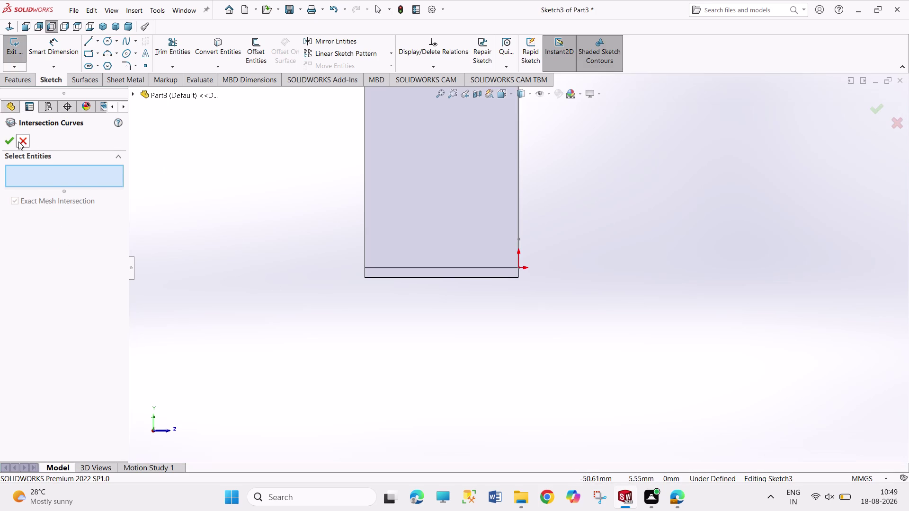
scroll(up, 3)
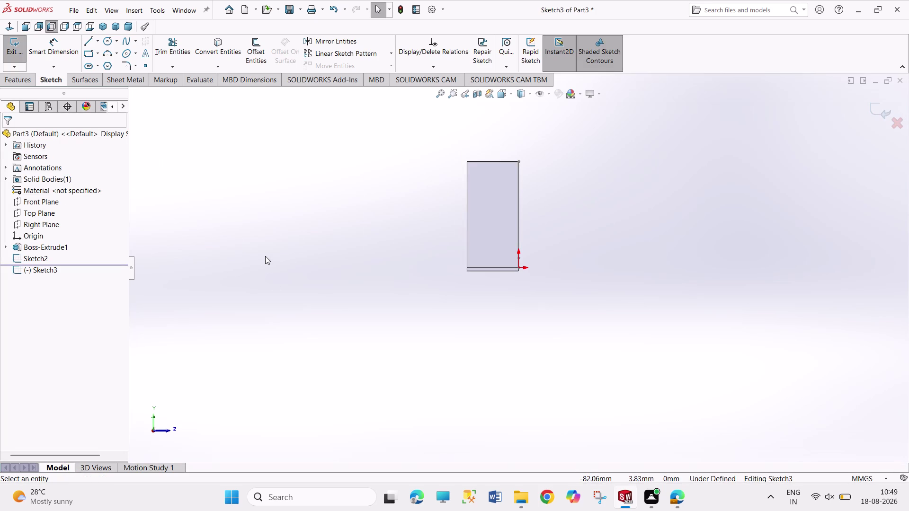
scroll(down, 3)
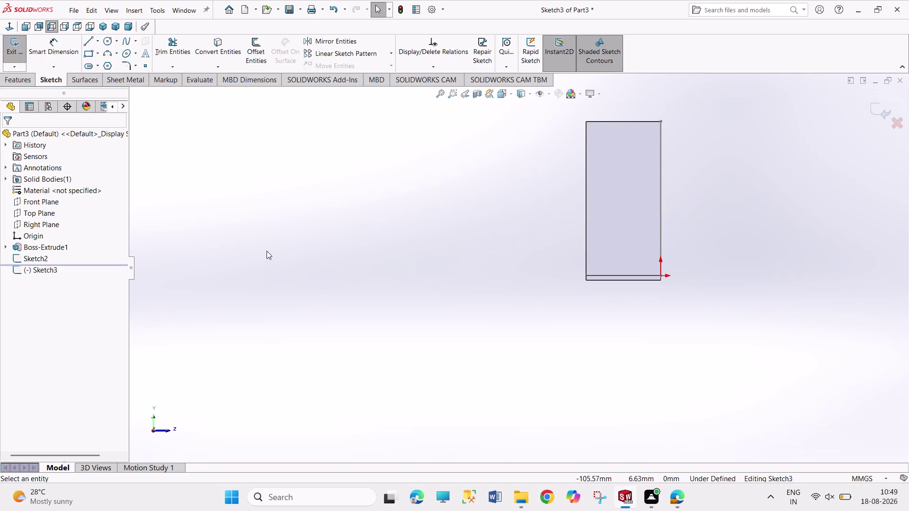
key(ctrl+z)
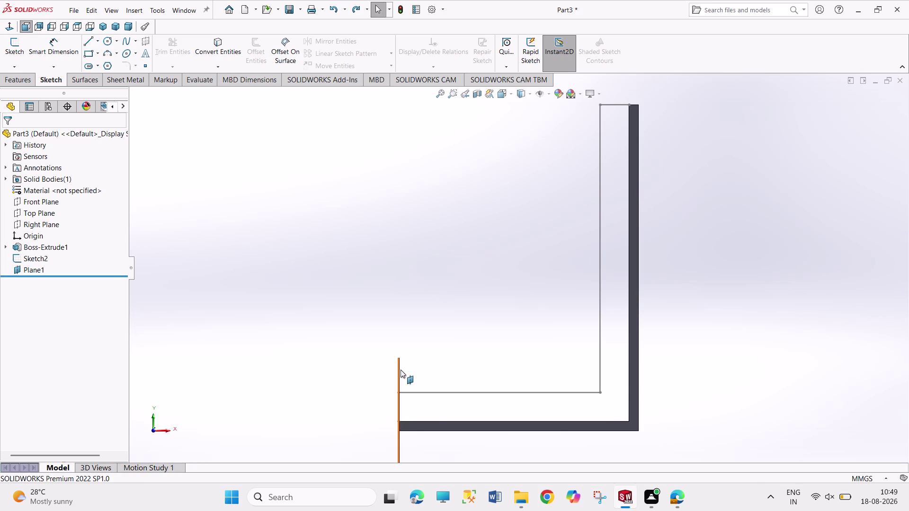
Reopen Sketch2 with undo, then select the base's top edge and other toolbar items.
key(ctrl+z)
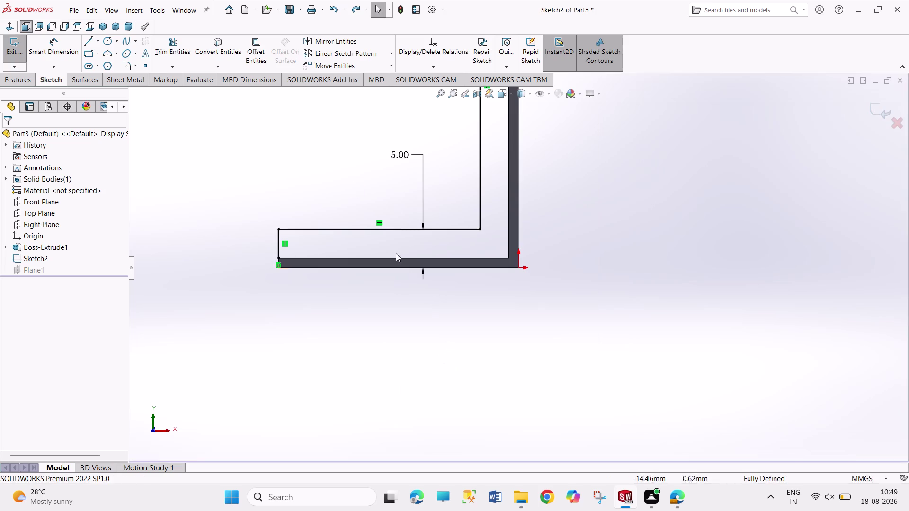
scroll(up, 3)
scroll(down, 3)
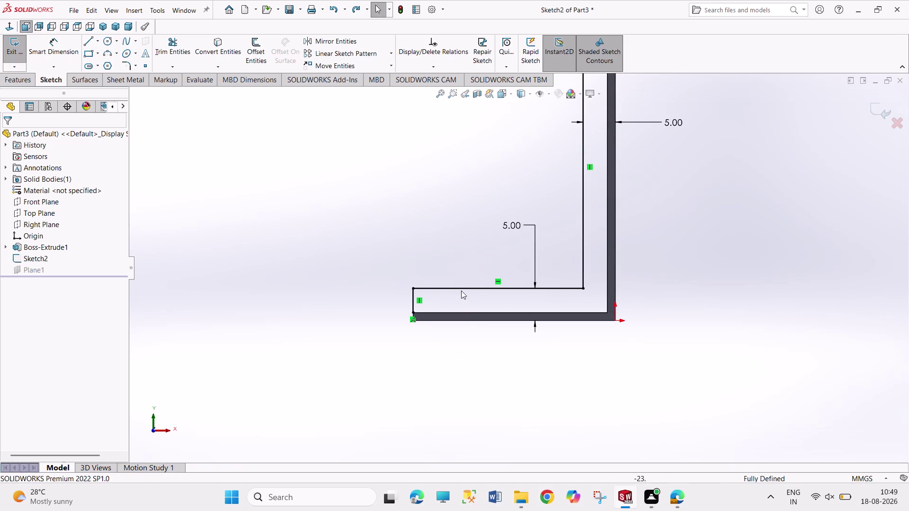
click(466, 314)
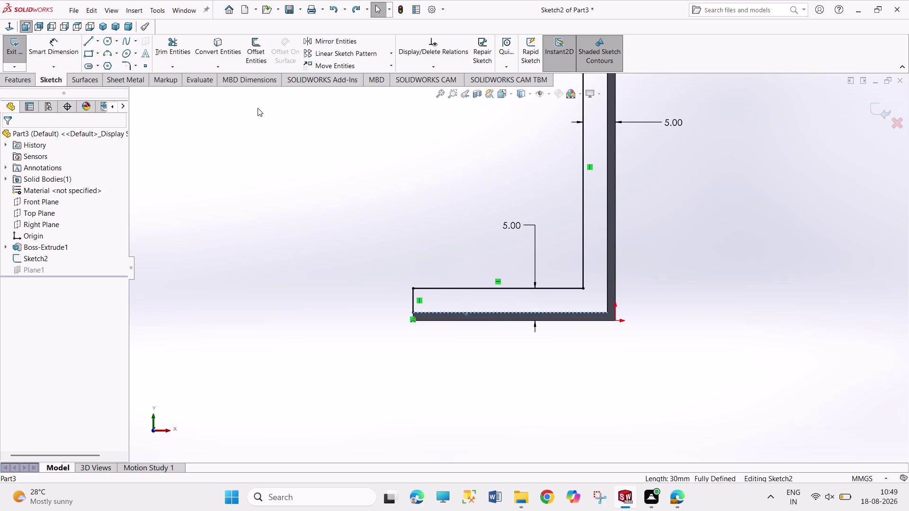
click(218, 54)
click(299, 229)
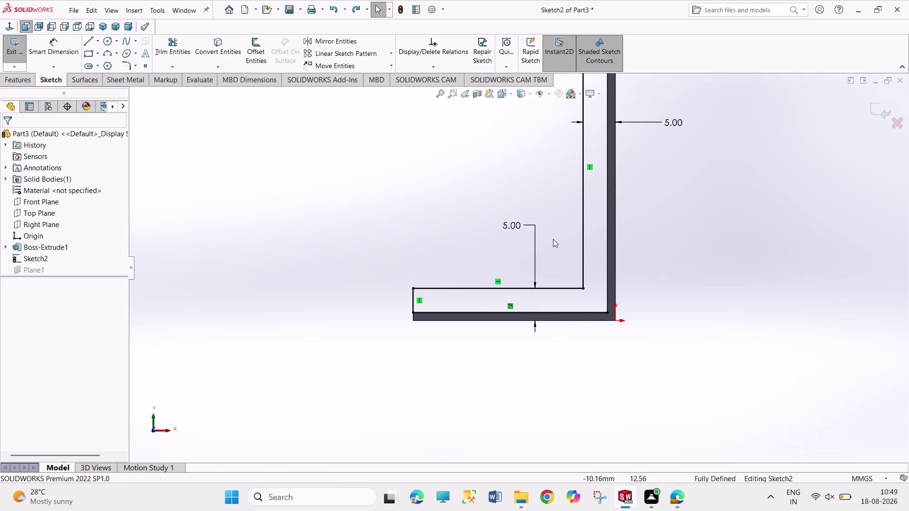
click(608, 234)
click(221, 45)
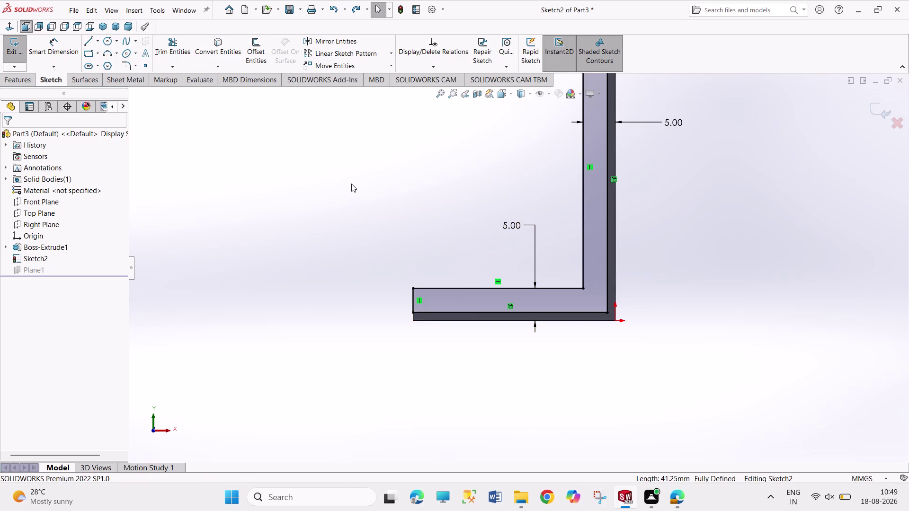
scroll(up, 3)
Exit Sketch2 and show the part in Isometric view.
click(9, 40)
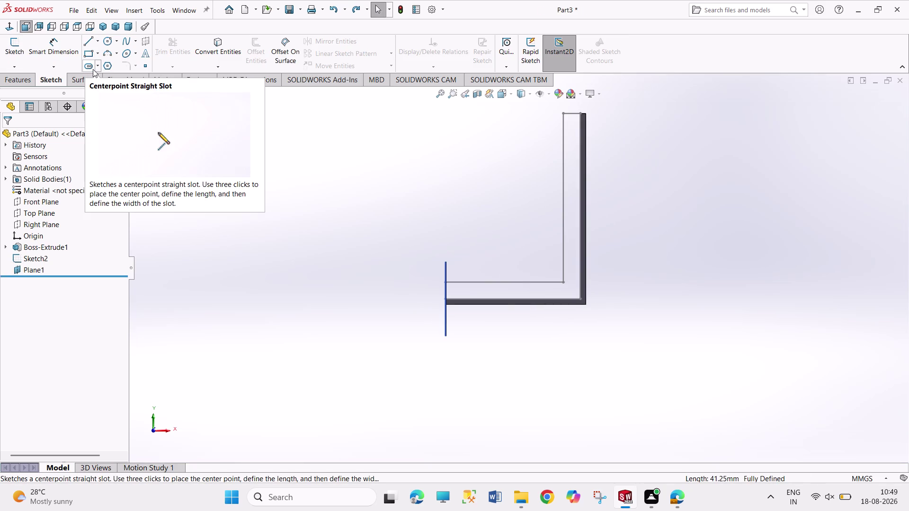
click(99, 27)
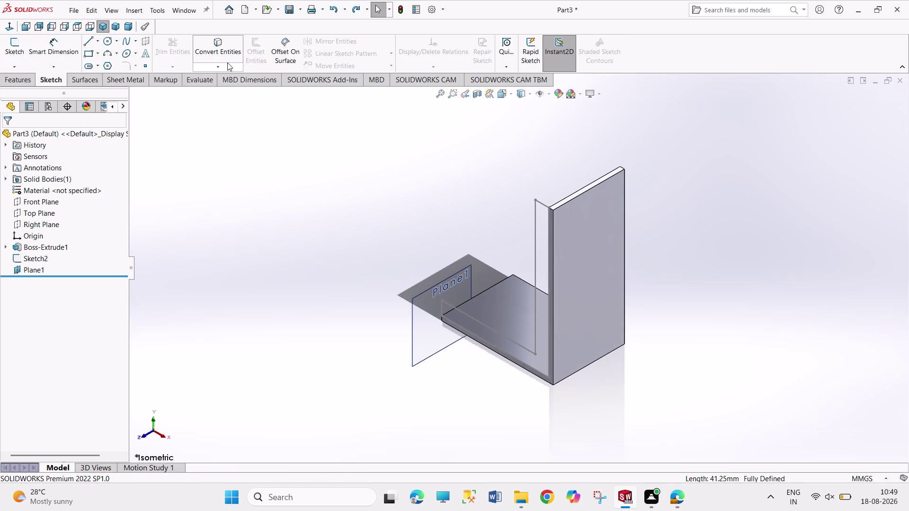
click(20, 81)
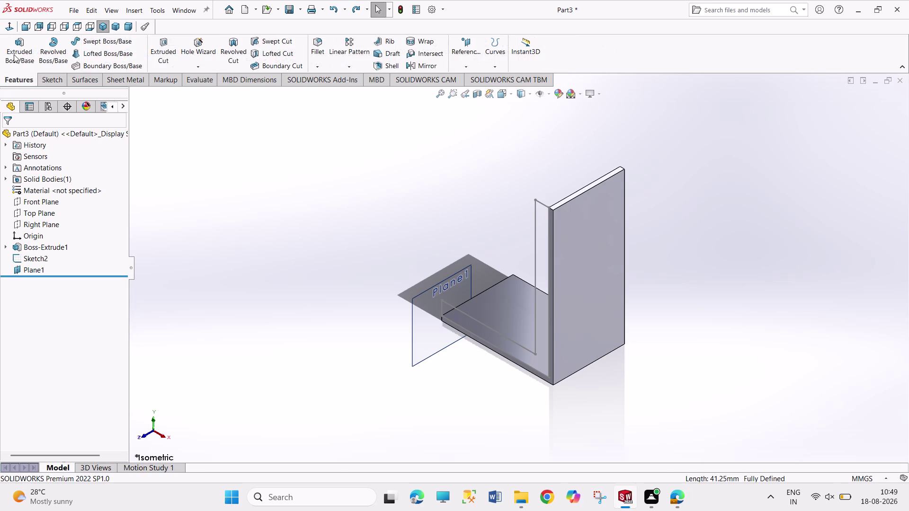
Use Sketch2 as a boss extrude profile, reverse its direction, and set depth to 1.25 mm.
click(14, 54)
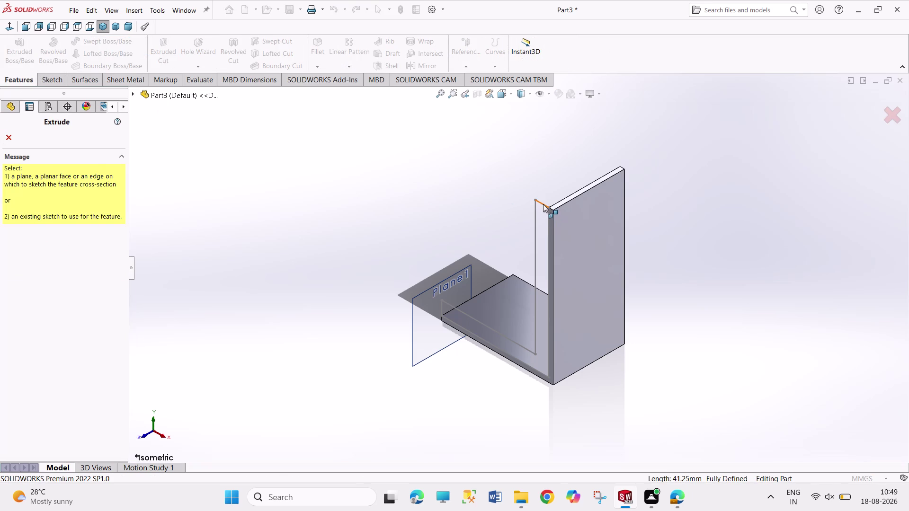
click(543, 204)
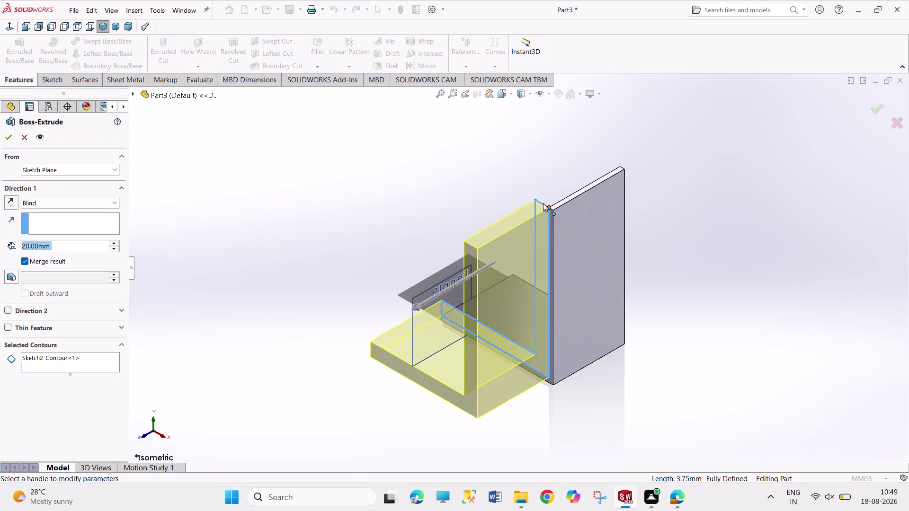
click(8, 204)
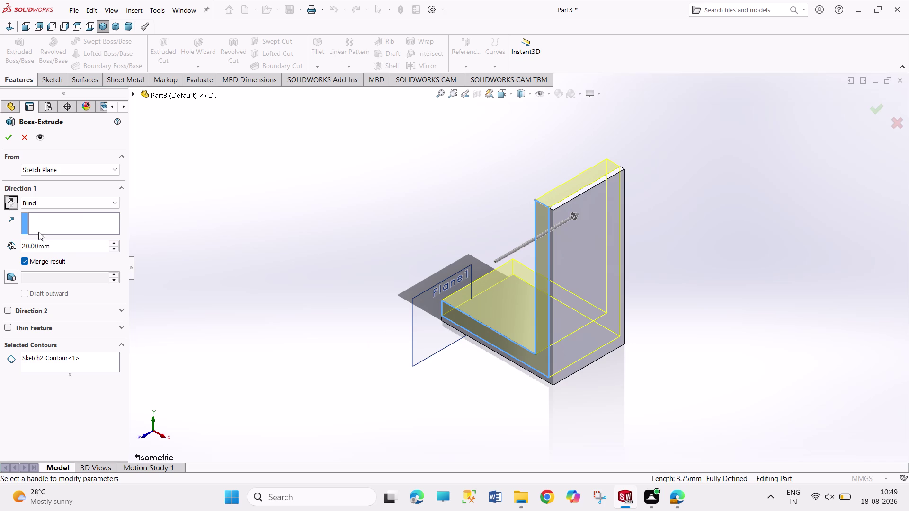
double_click(65, 250)
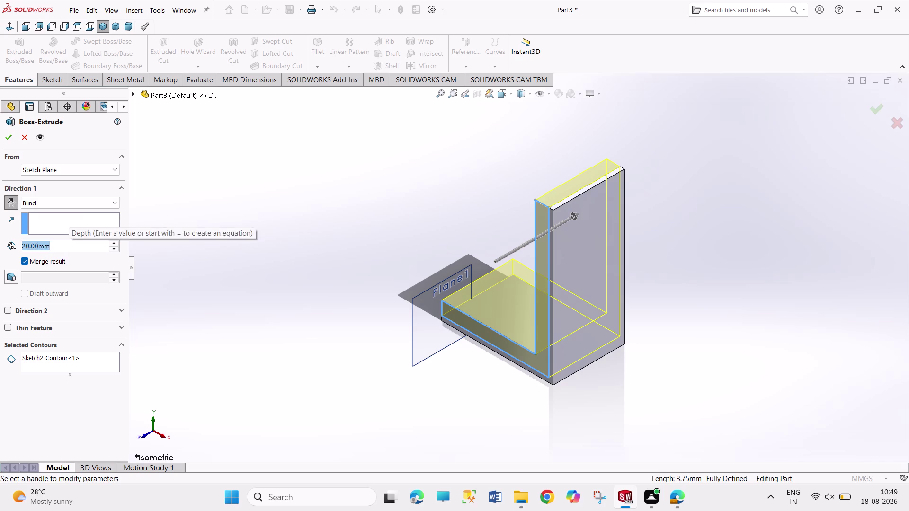
text(1.5)
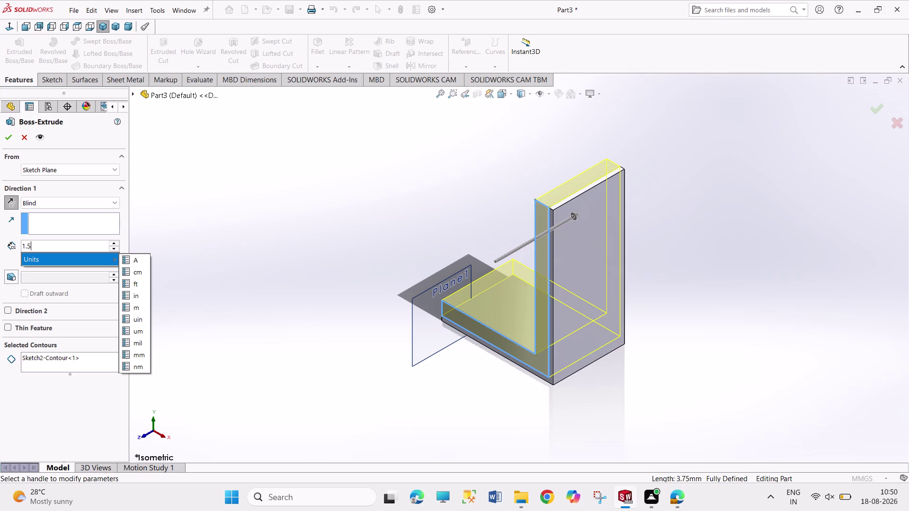
drag(27, 248, 33, 251)
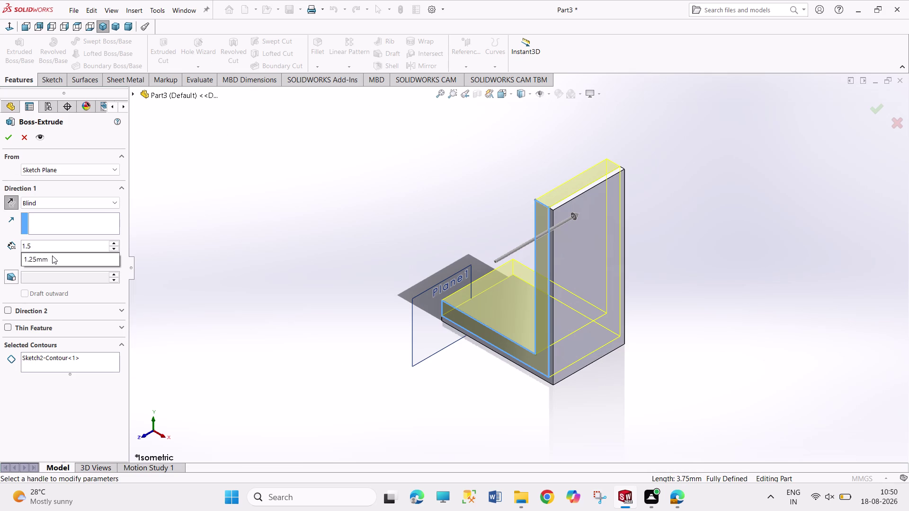
key(2)
key(Return)
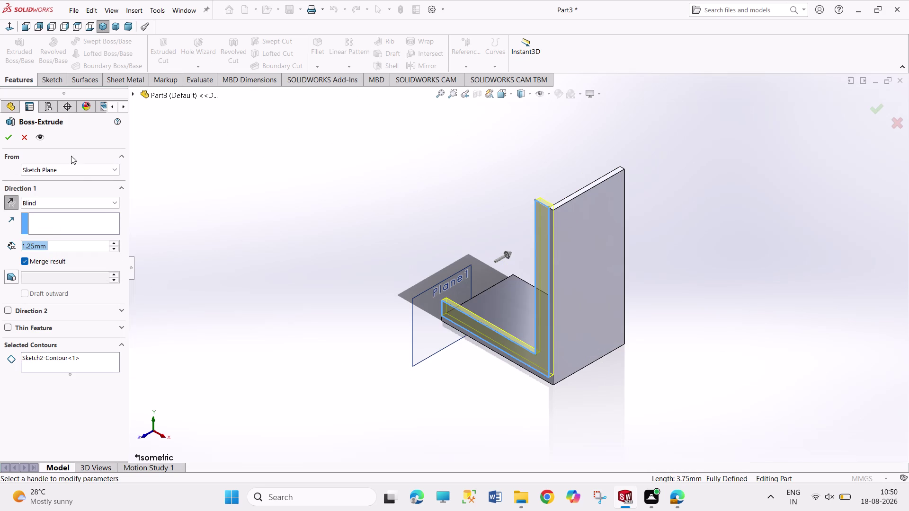
click(5, 137)
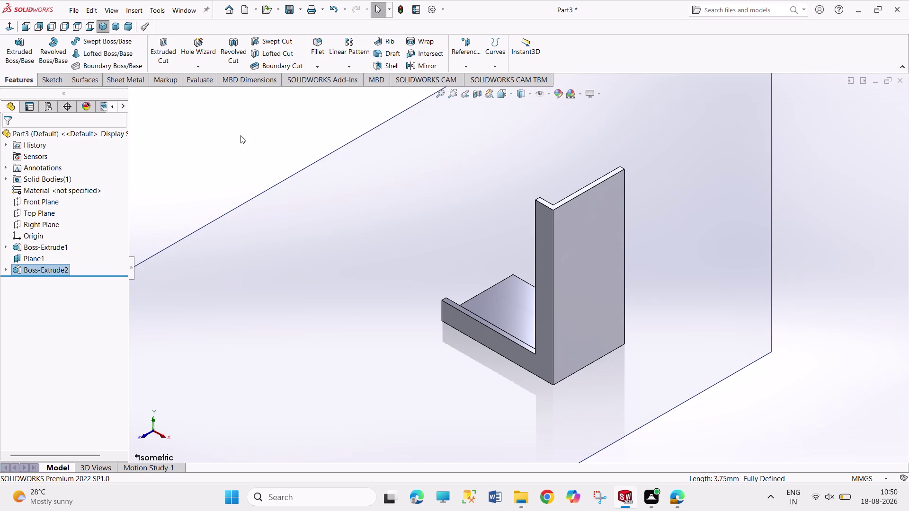
Hide Plane1 using its right-click menu.
key(Escape)
key(Escape)
right_click(298, 206)
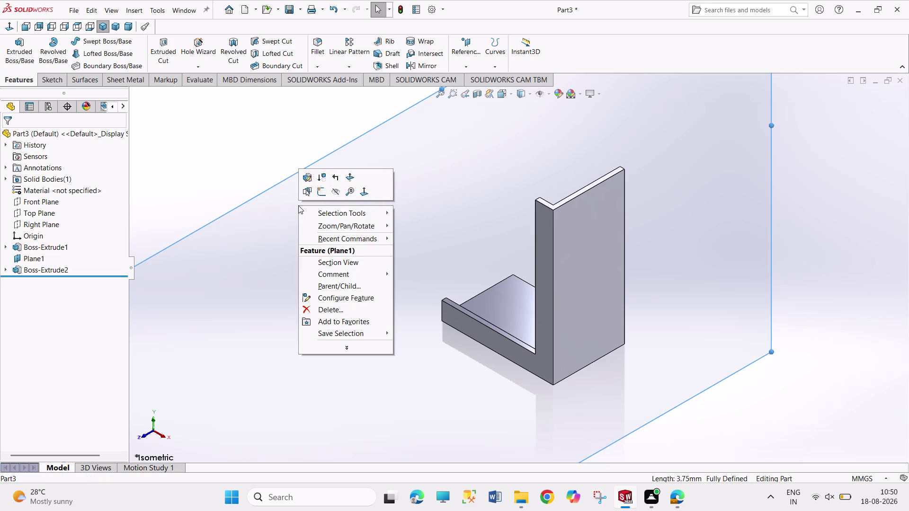
click(335, 194)
scroll(up, 3)
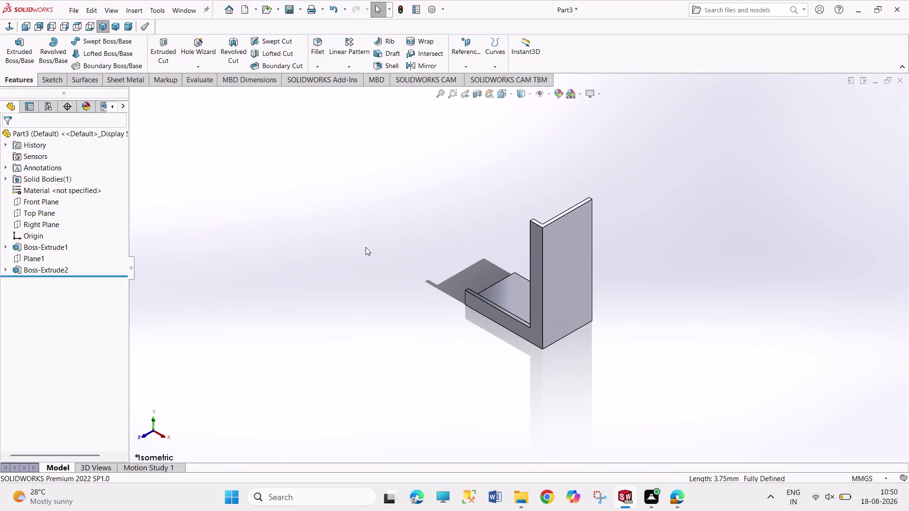
Orbit the bracket to inspect its other sides, then select its side face.
middle_drag(372, 247, 474, 275)
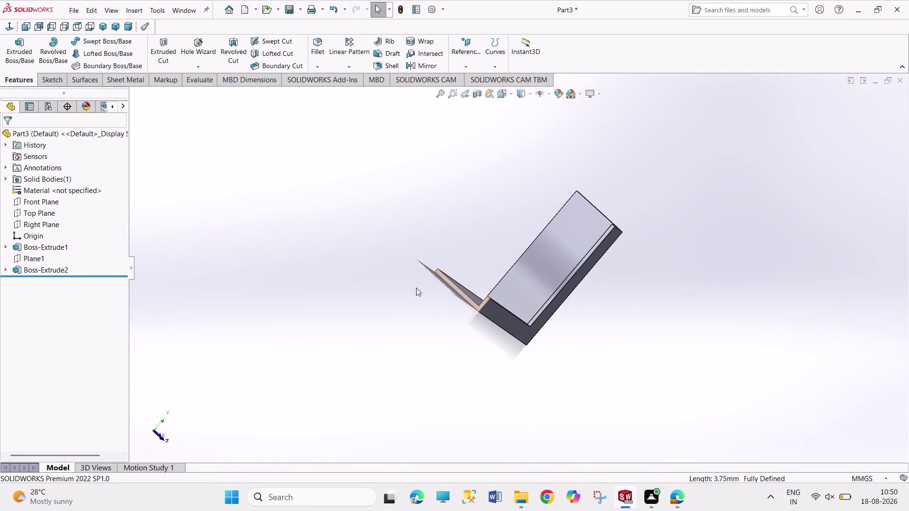
middle_drag(425, 307, 443, 354)
middle_drag(373, 297, 531, 395)
scroll(up, 3)
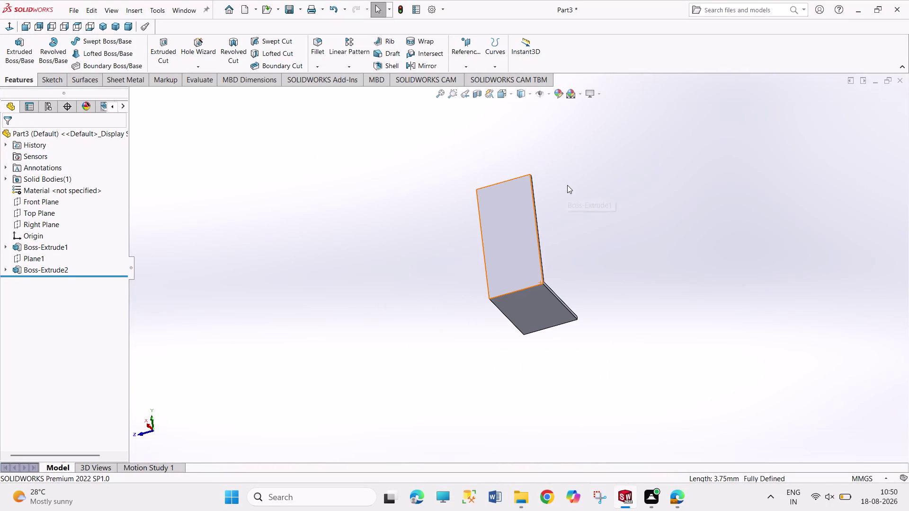
middle_drag(567, 185, 519, 268)
scroll(down, 3)
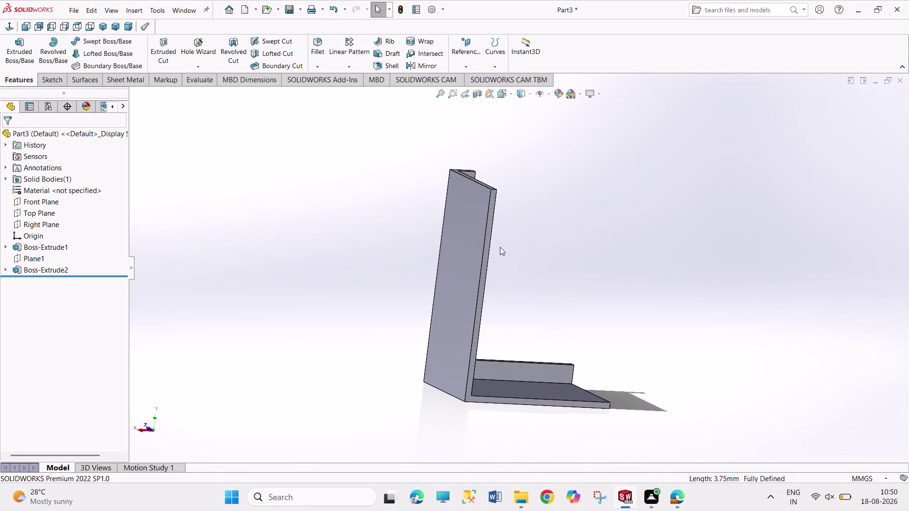
click(486, 250)
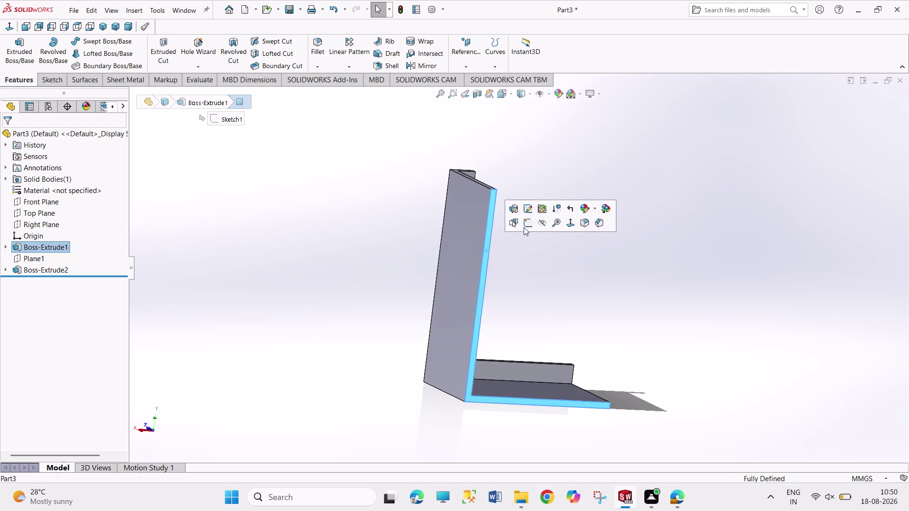
Start a new sketch on the bracket's side face.
click(526, 224)
scroll(up, 3)
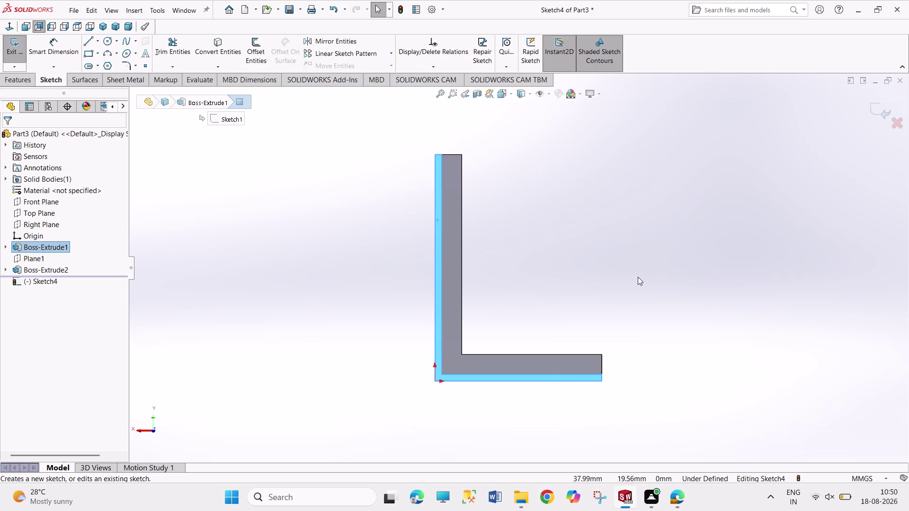
key(Escape)
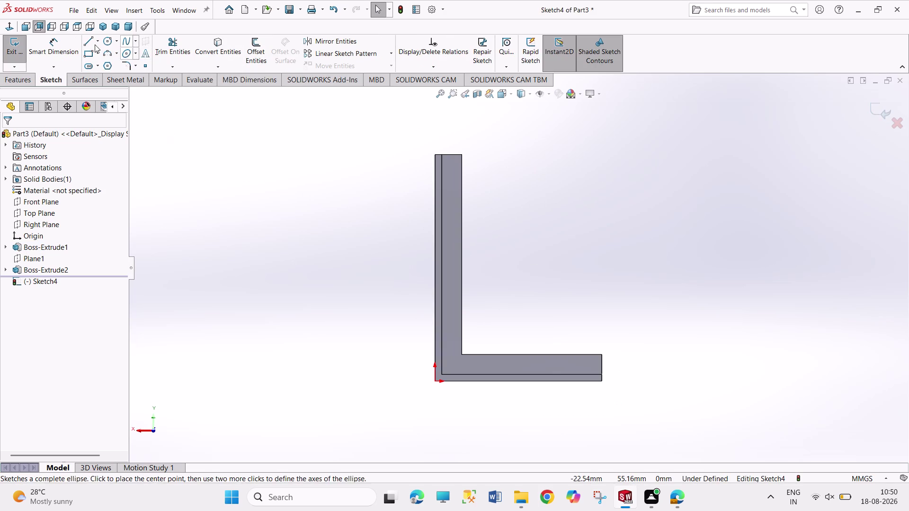
click(210, 46)
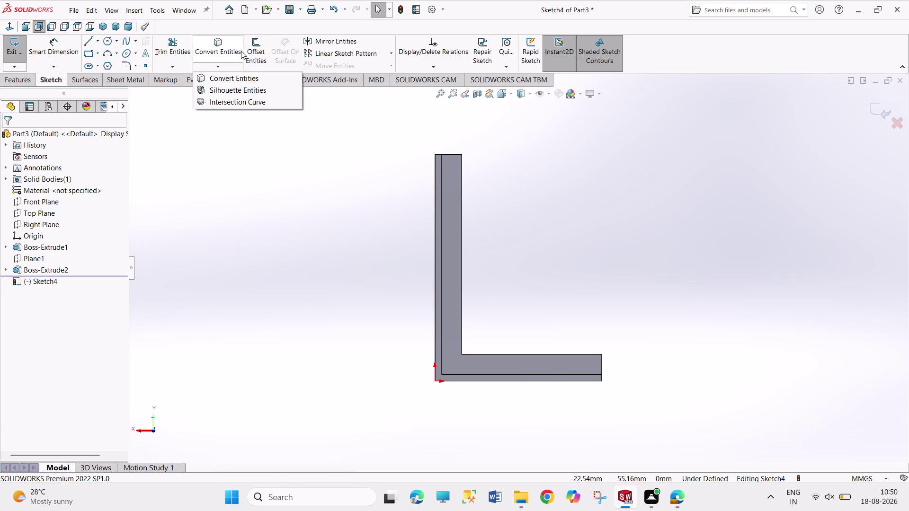
Convert the nine L-shaped outline edges into Sketch4 and exit the sketch.
click(230, 46)
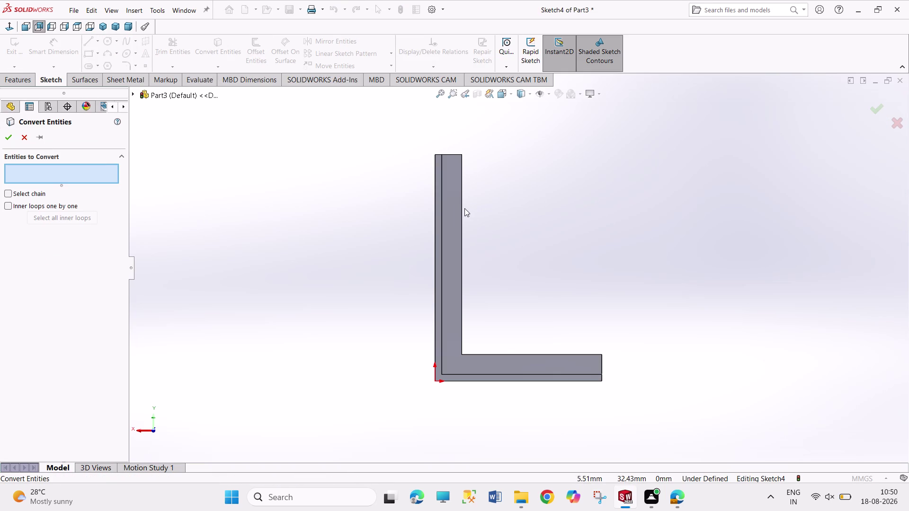
click(462, 207)
click(450, 154)
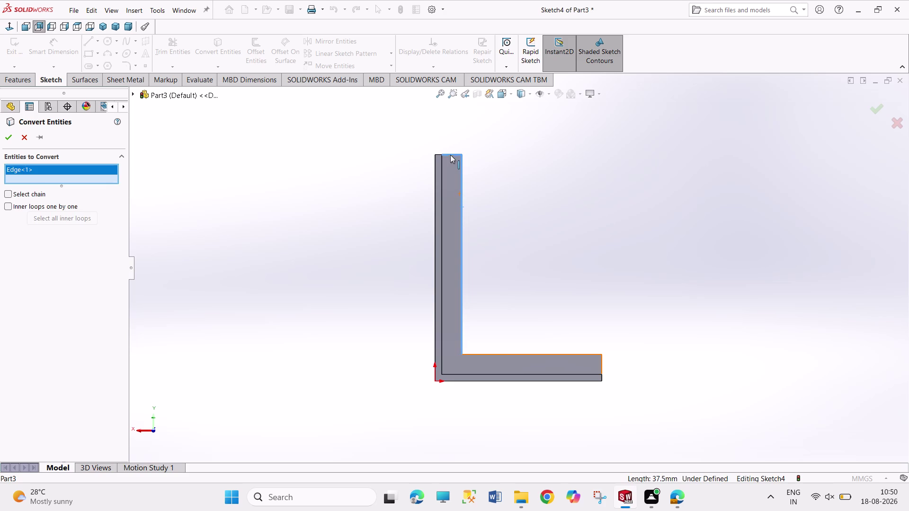
click(542, 355)
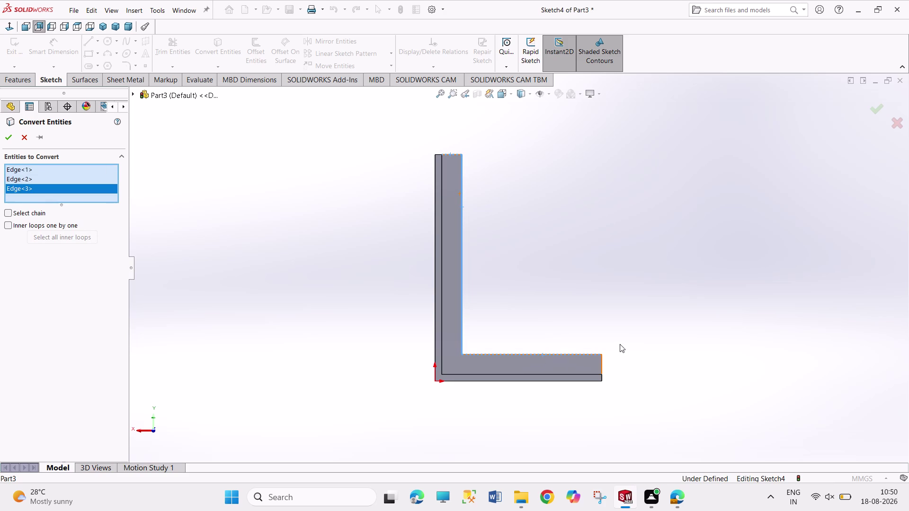
click(600, 363)
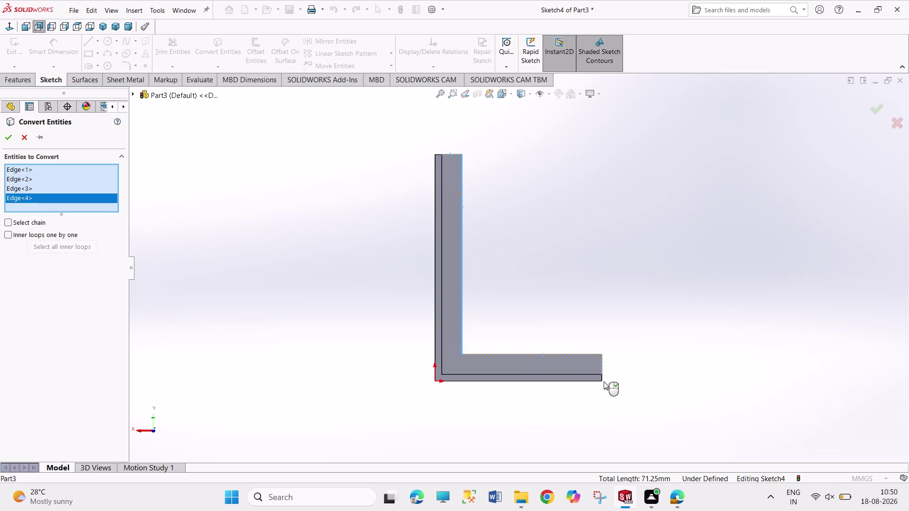
click(601, 379)
click(576, 382)
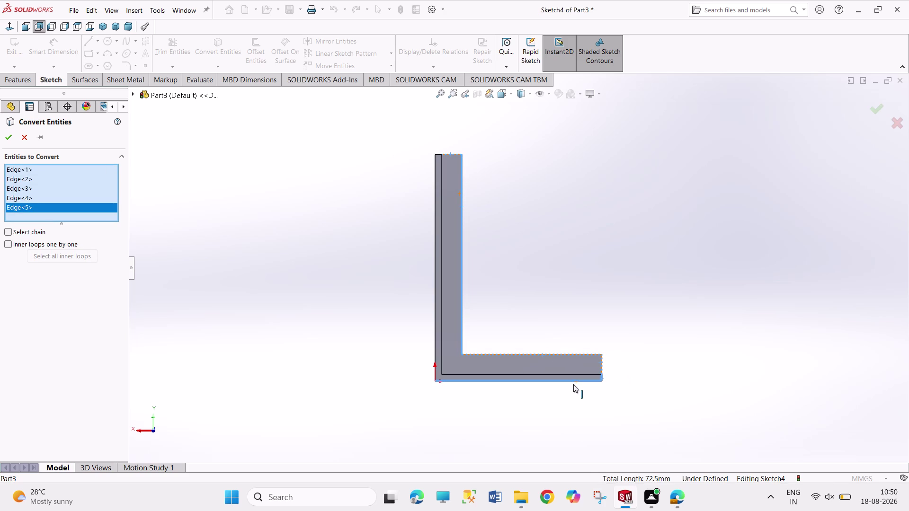
click(435, 320)
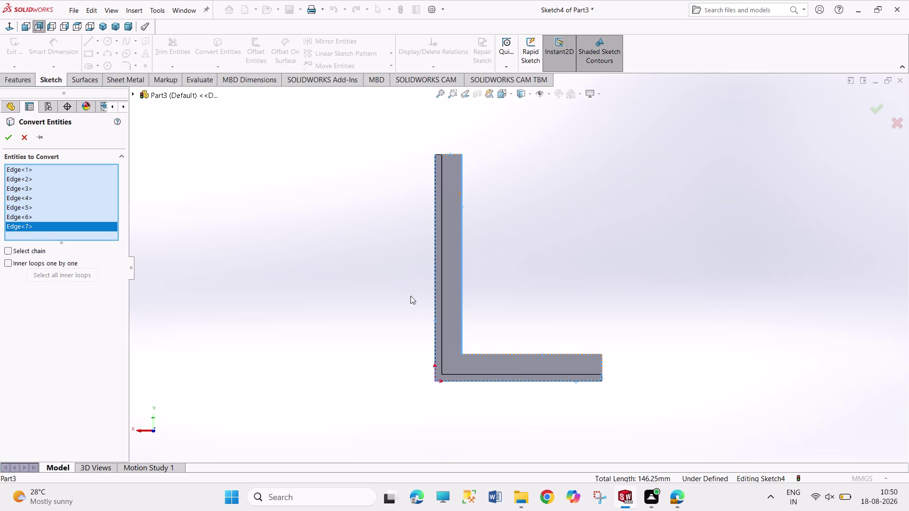
click(438, 153)
click(5, 137)
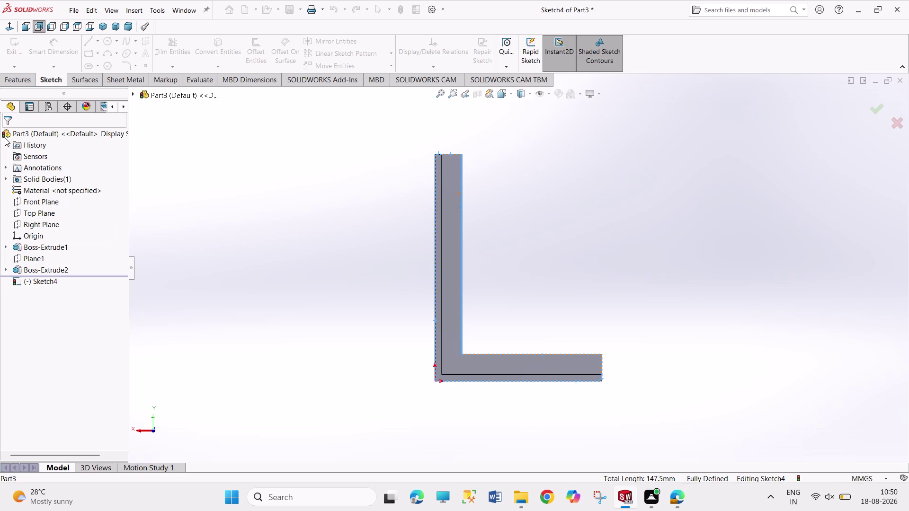
click(24, 53)
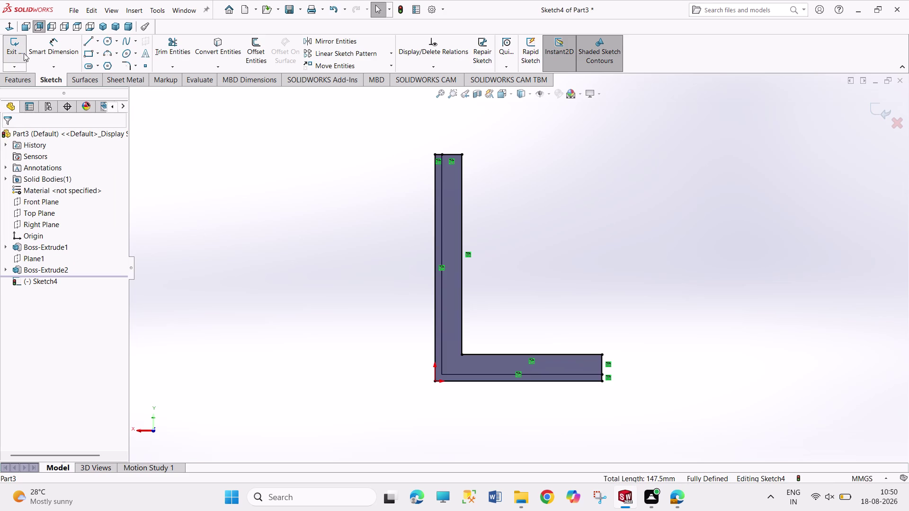
click(102, 24)
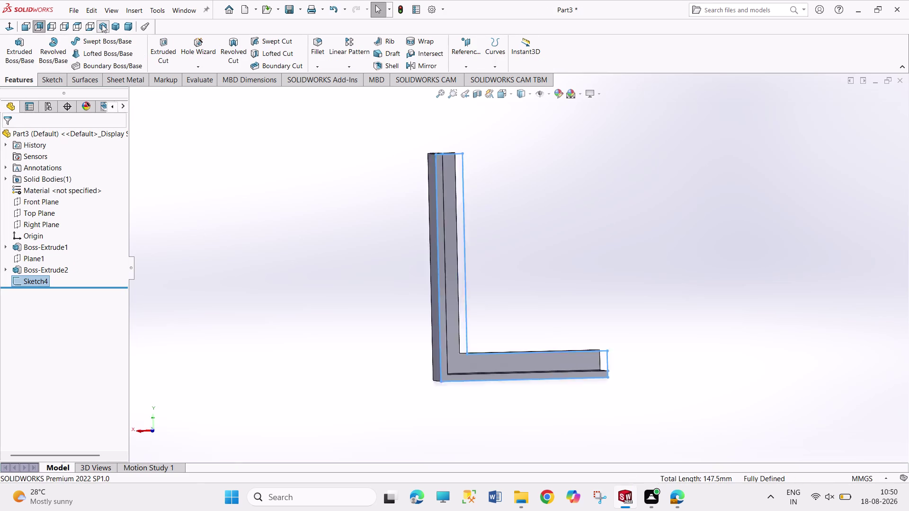
Extrude Sketch4 as a reversed 1.25 mm Blind lip, creating Boss-Extrude3.
click(22, 54)
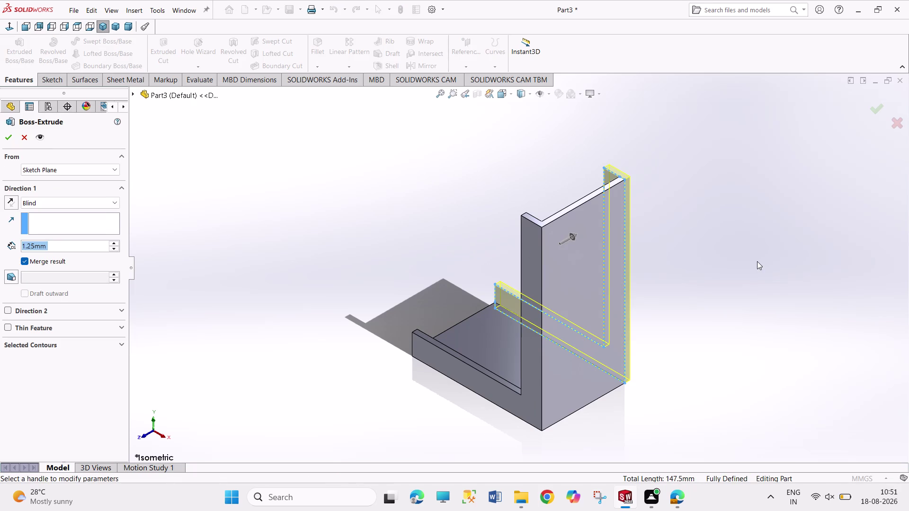
middle_drag(751, 260, 681, 414)
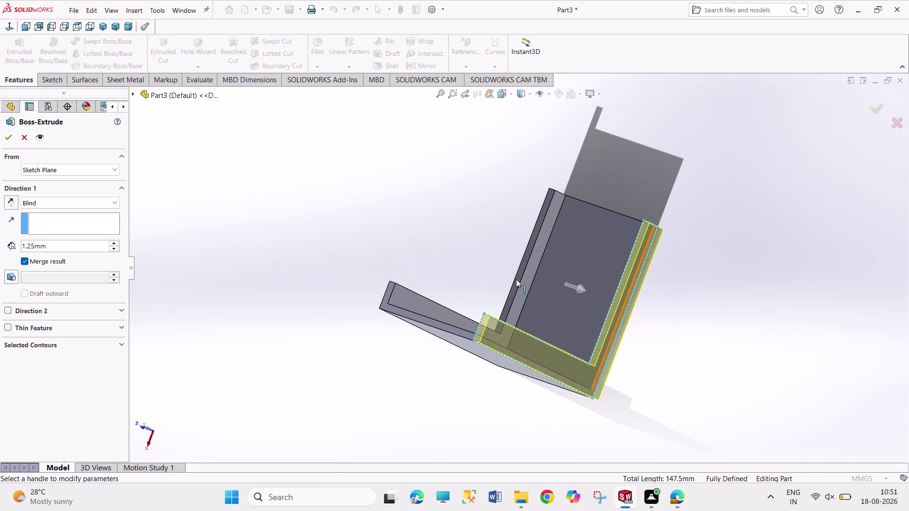
scroll(down, 3)
middle_drag(334, 408, 365, 413)
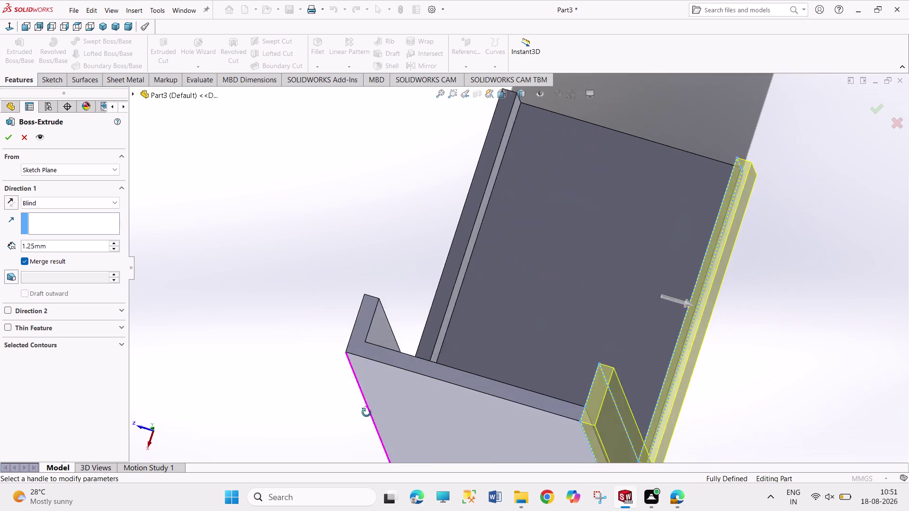
middle_drag(365, 413, 370, 414)
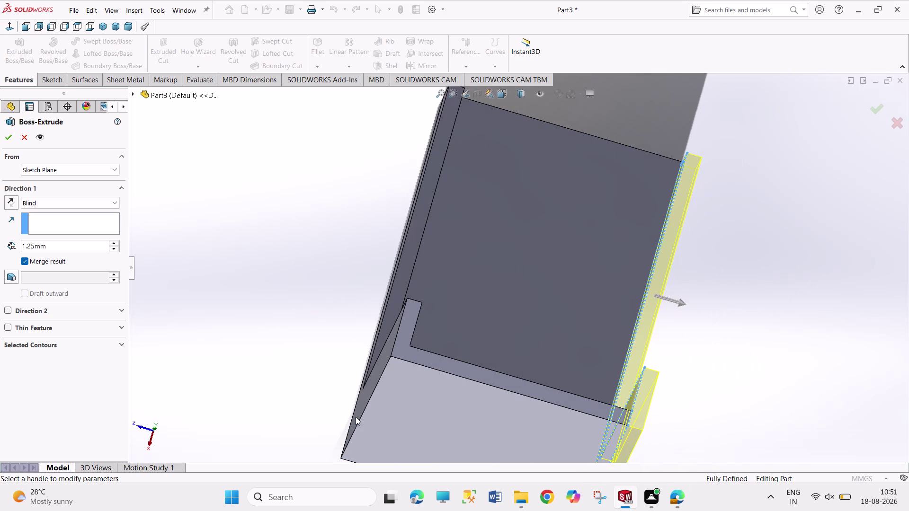
click(12, 200)
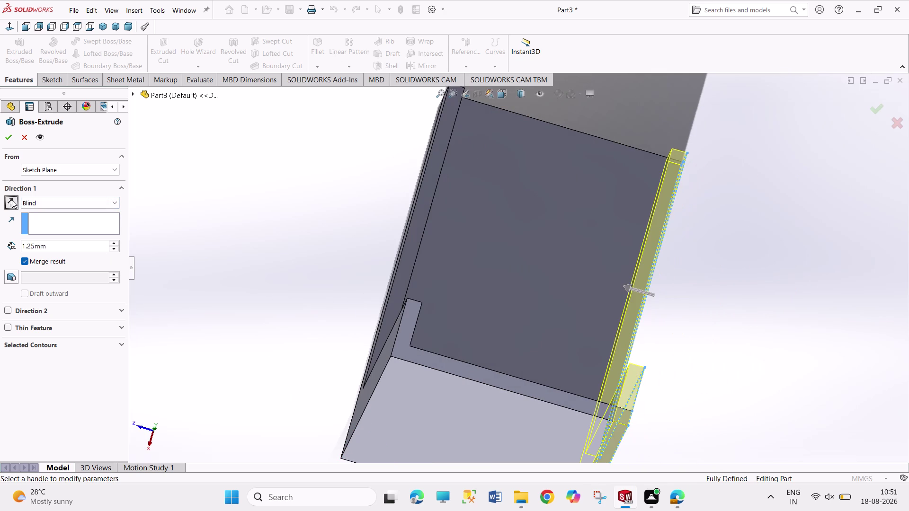
click(5, 138)
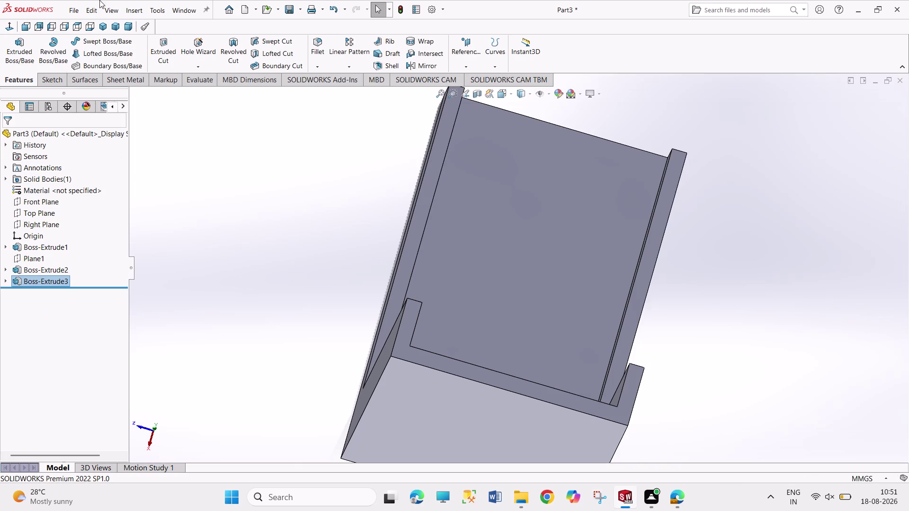
click(100, 25)
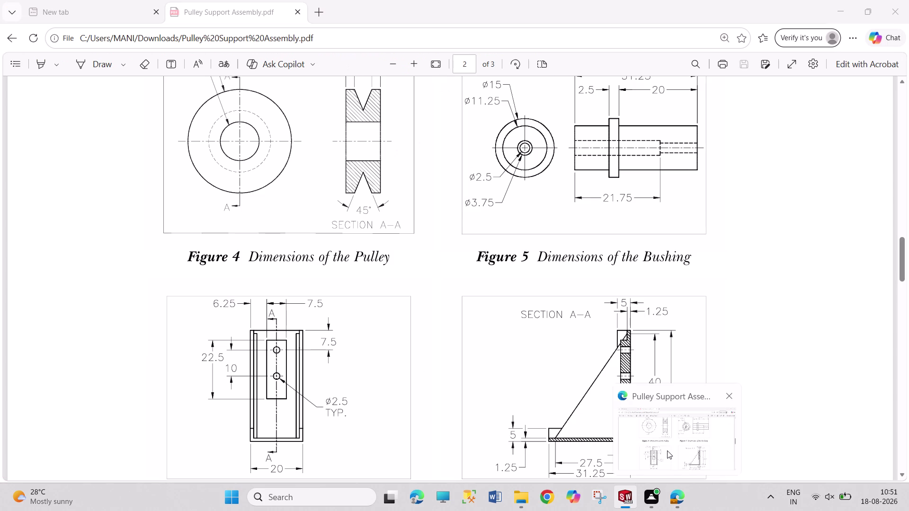
Scroll through PDF pages 1–2 to review the bracket's Figures 6 and 7.
click(671, 450)
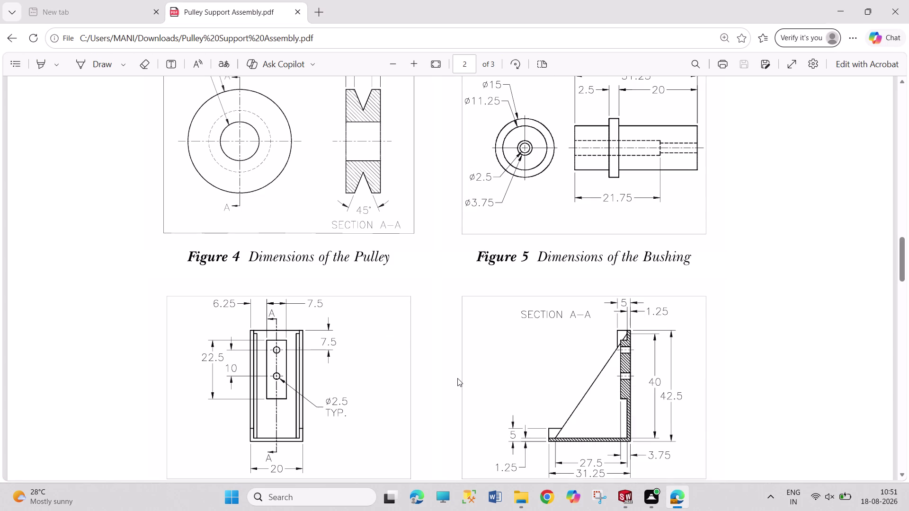
scroll(down, 3)
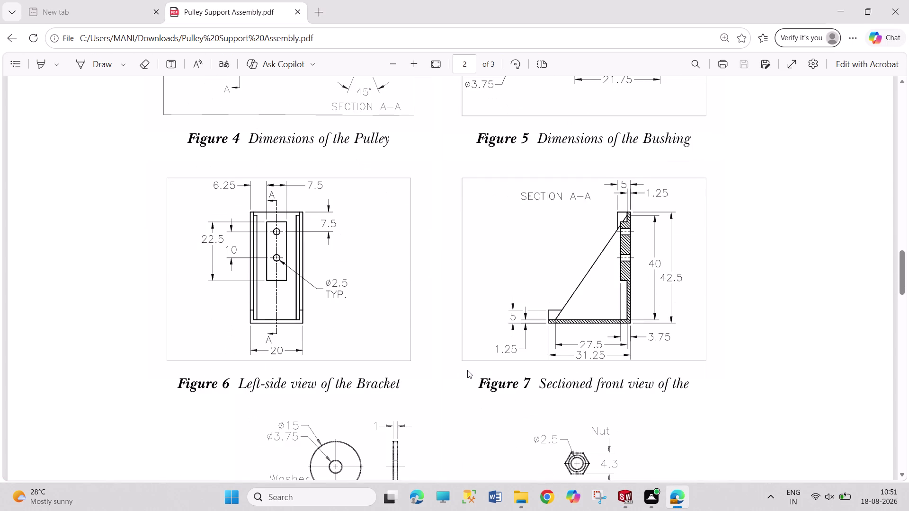
scroll(up, 3)
scroll(up, 3)
scroll(up, 3)
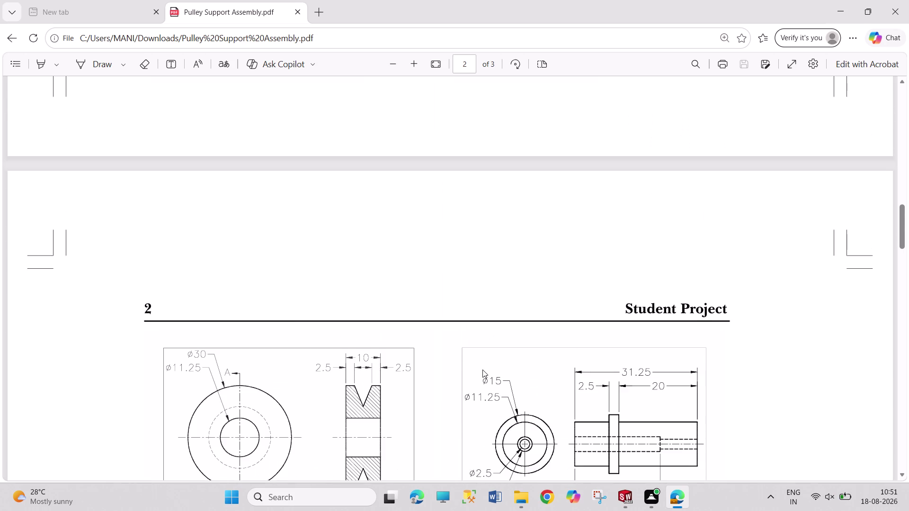
scroll(up, 3)
scroll(up, 3)
scroll(down, 3)
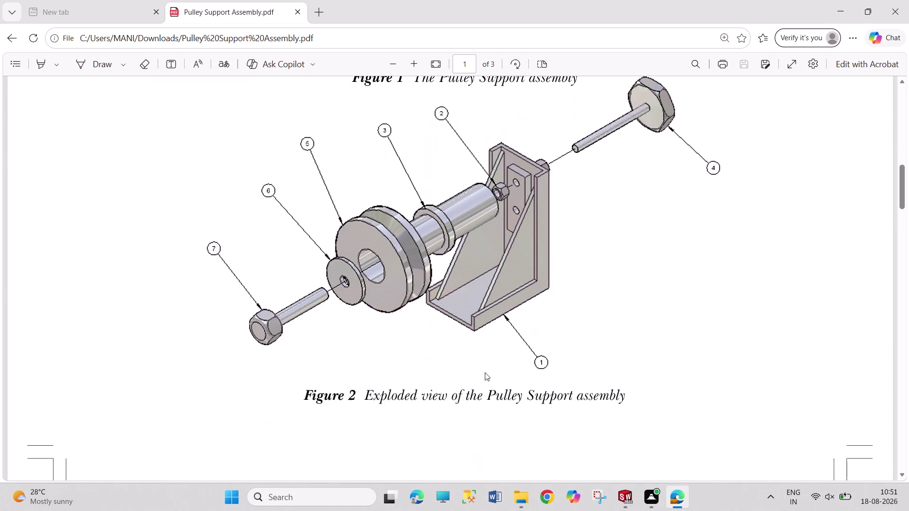
scroll(down, 3)
scroll(down, 3)
scroll(up, 3)
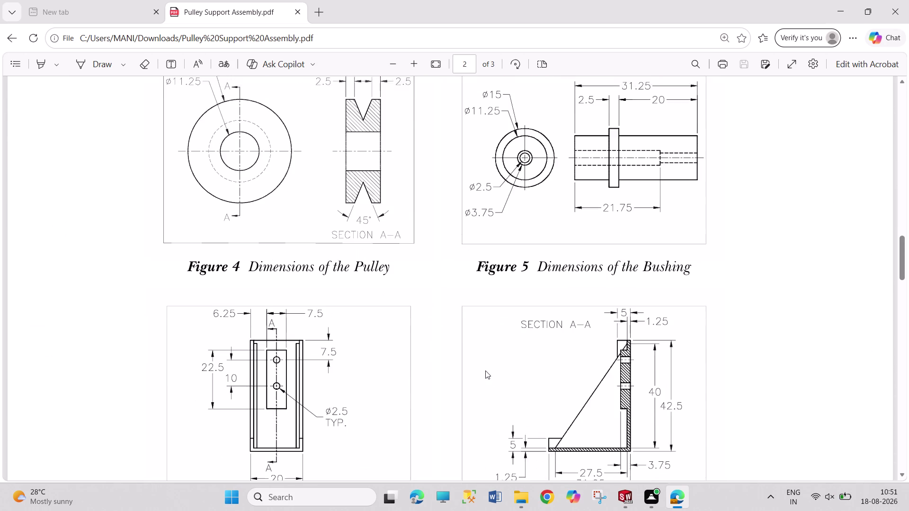
scroll(up, 3)
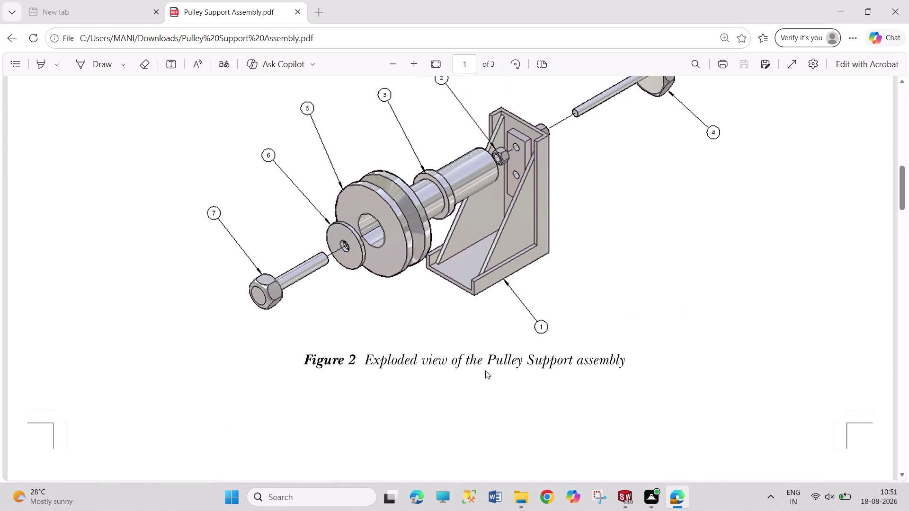
scroll(down, 3)
scroll(down, 3)
scroll(down, 3)
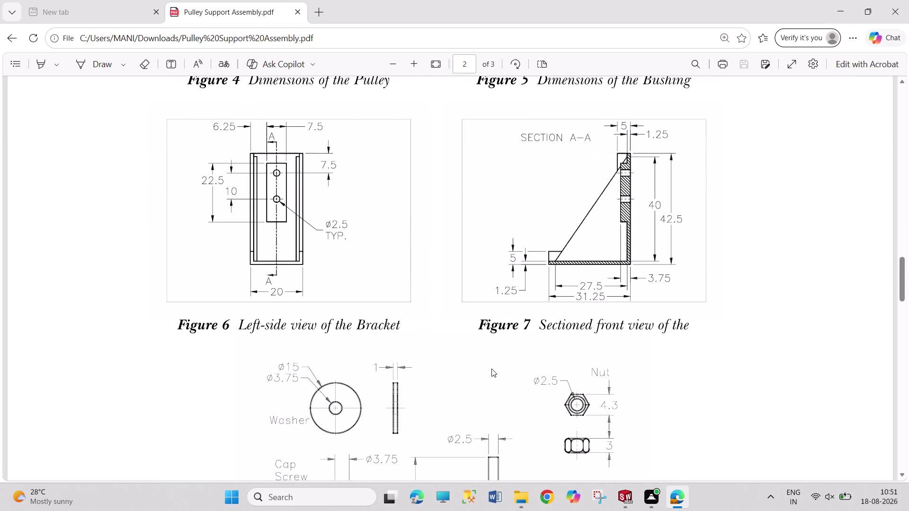
scroll(down, 3)
scroll(up, 3)
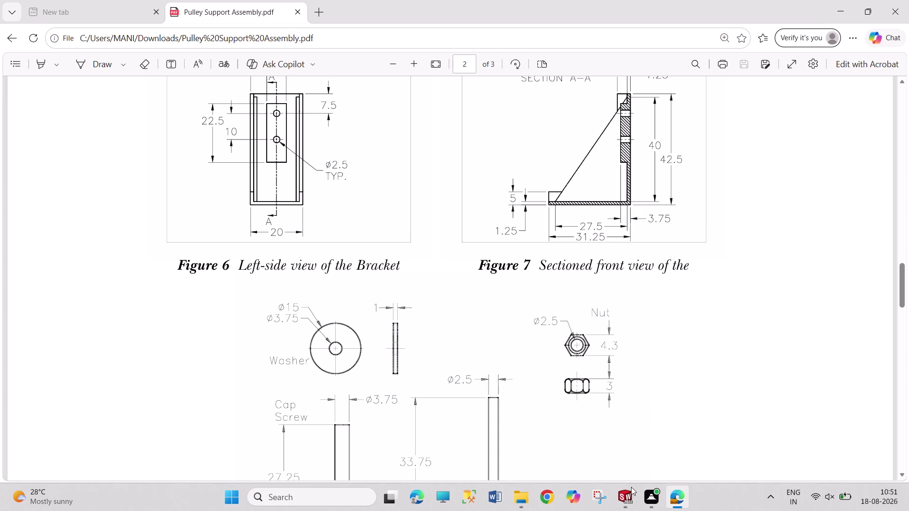
click(628, 489)
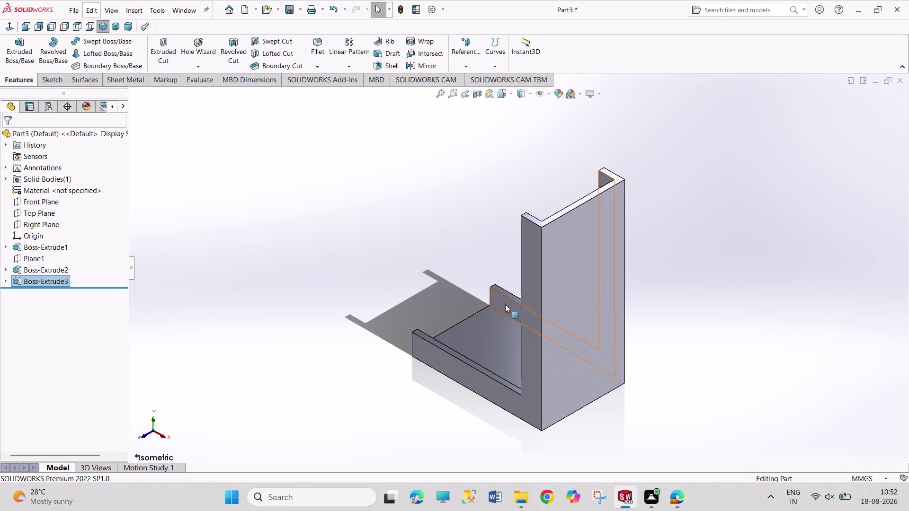
Sketch a diagonal rib line on the side face, from the base's bottom edge to the upright.
click(505, 304)
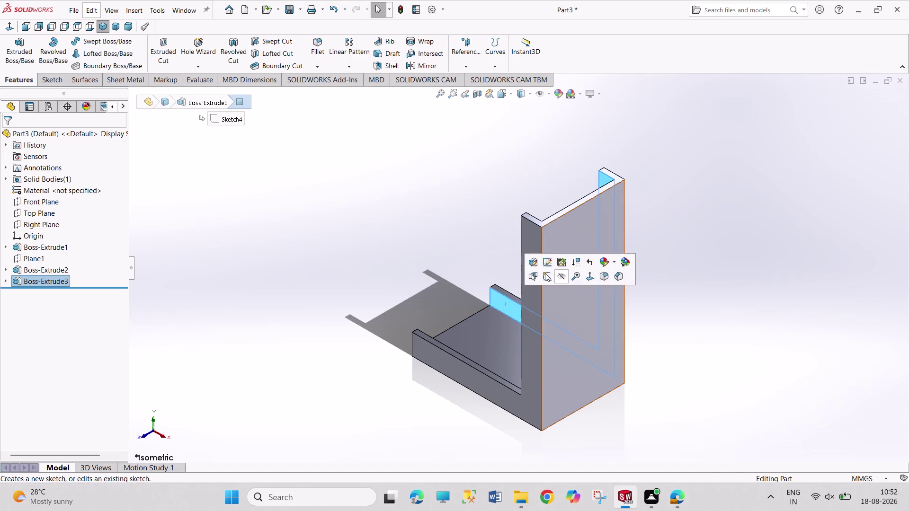
click(545, 273)
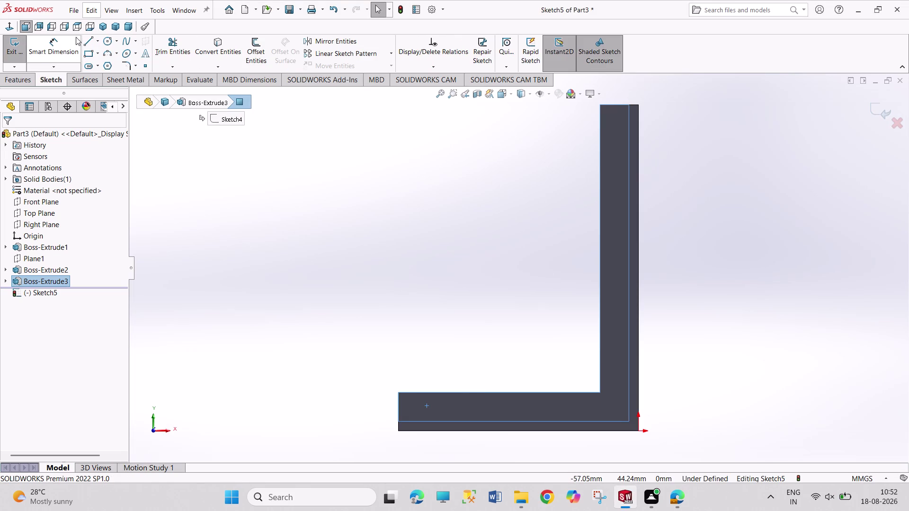
click(86, 42)
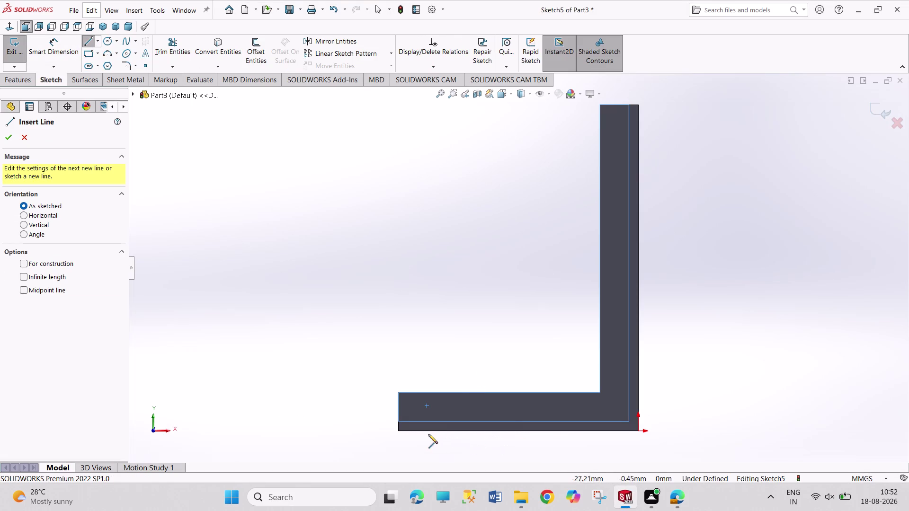
click(423, 431)
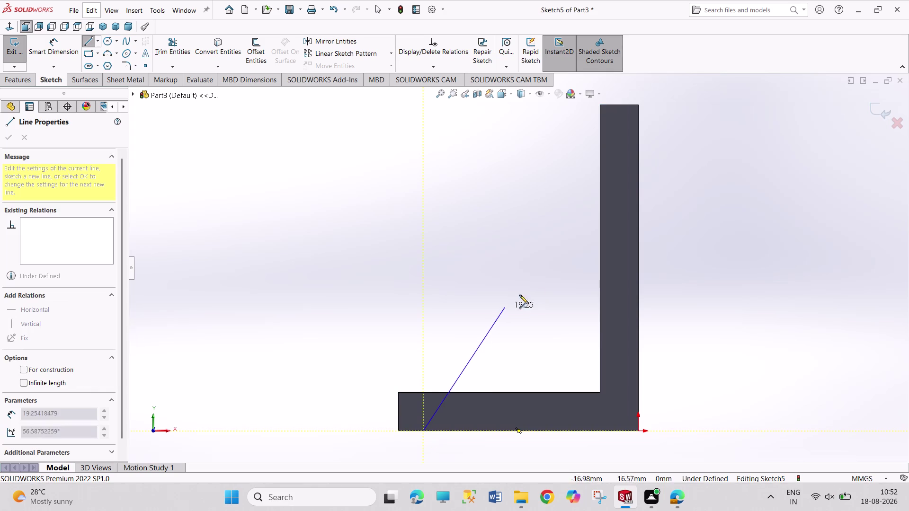
click(600, 161)
Dimension the rib line's foot 27.5 mm from the base's outer bottom corner.
right_drag(479, 213, 488, 141)
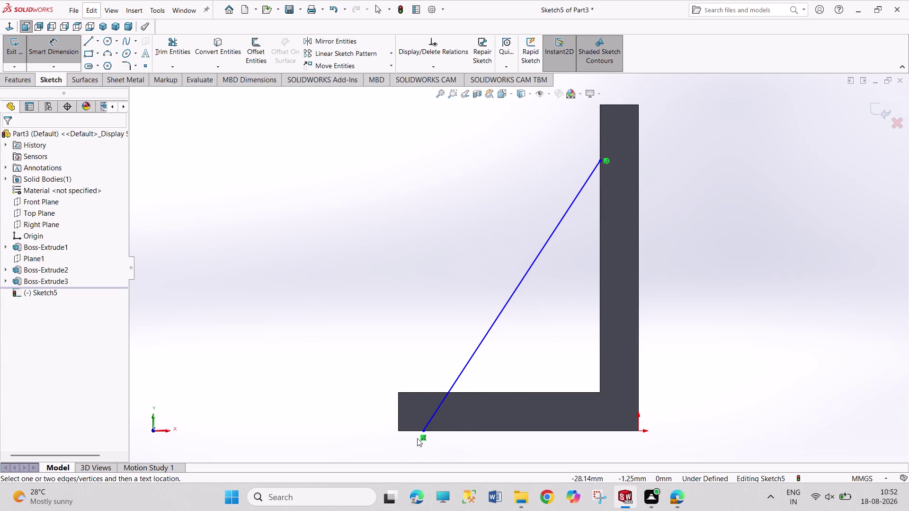
click(421, 431)
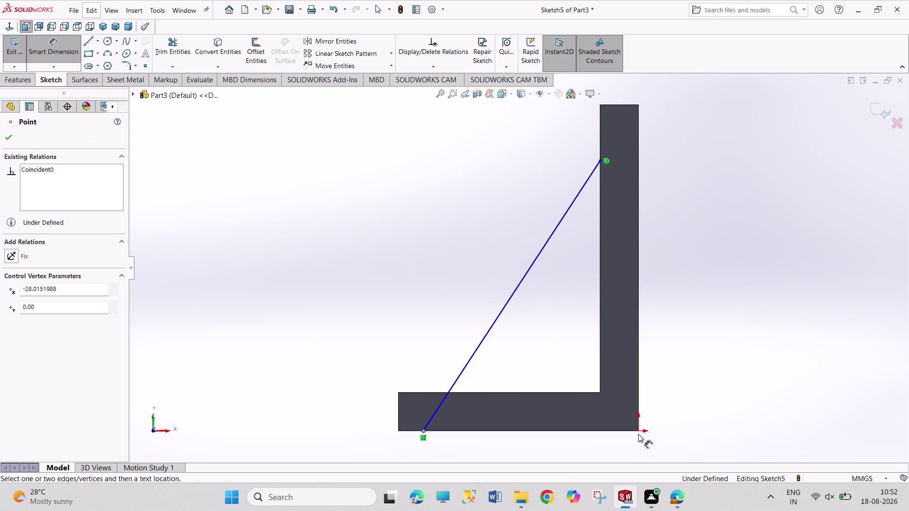
click(638, 431)
click(682, 449)
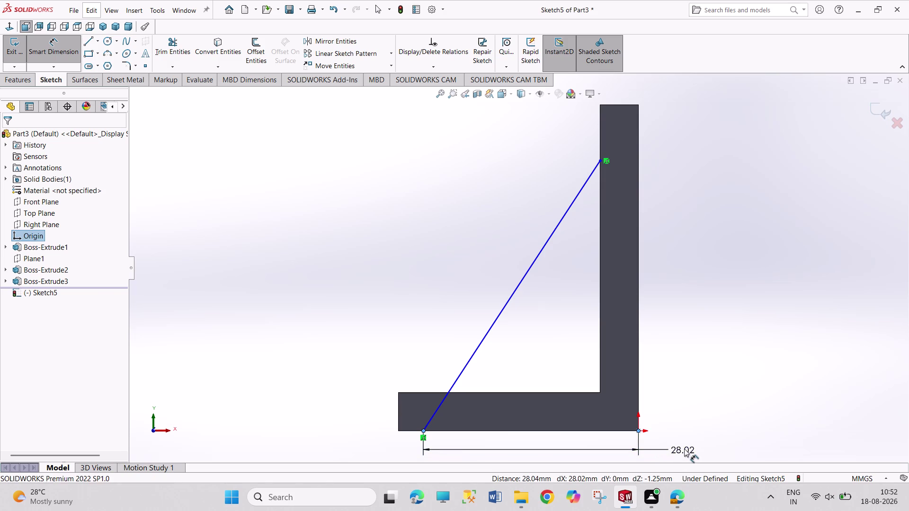
text(27)
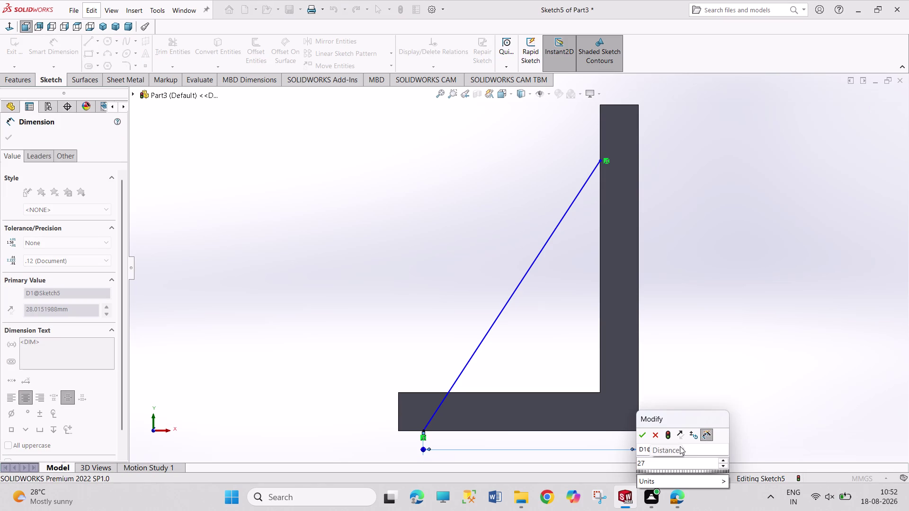
text(.5)
key(Return)
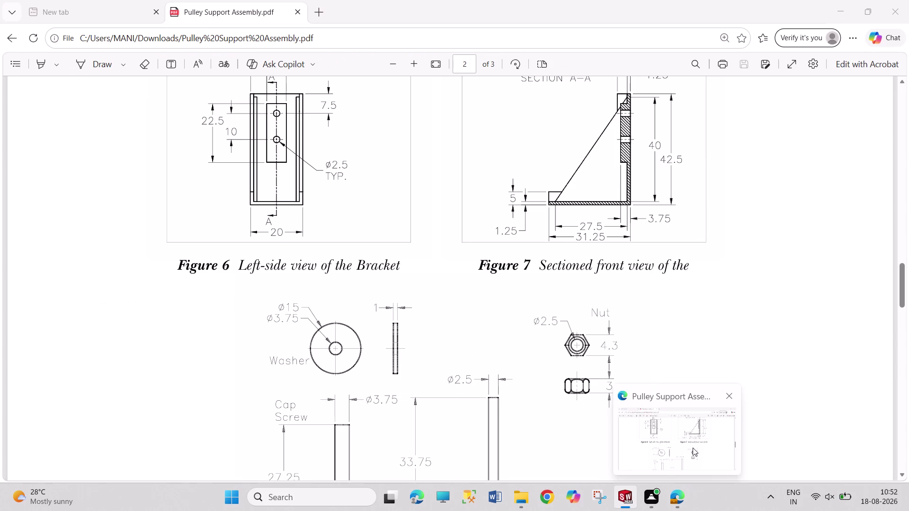
Delete the existing 27.5 dimension from the rib line's foot.
right_click(771, 307)
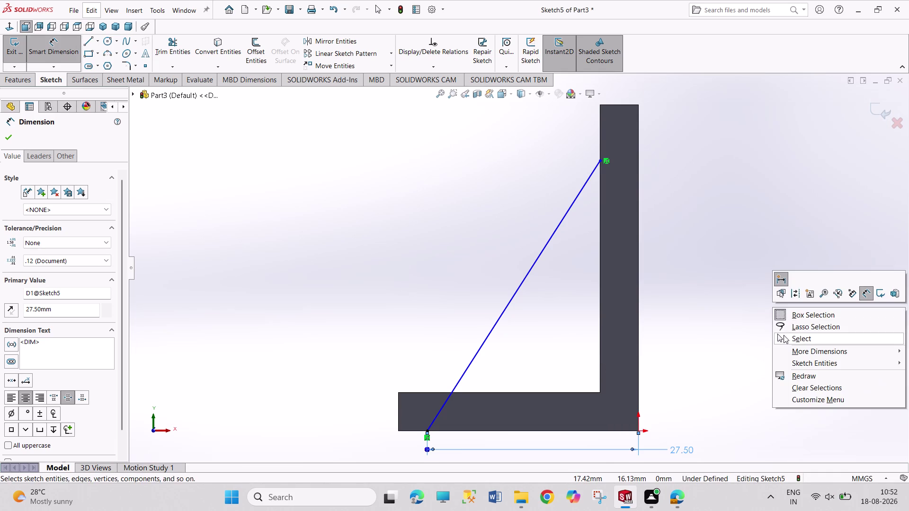
click(784, 342)
right_click(690, 451)
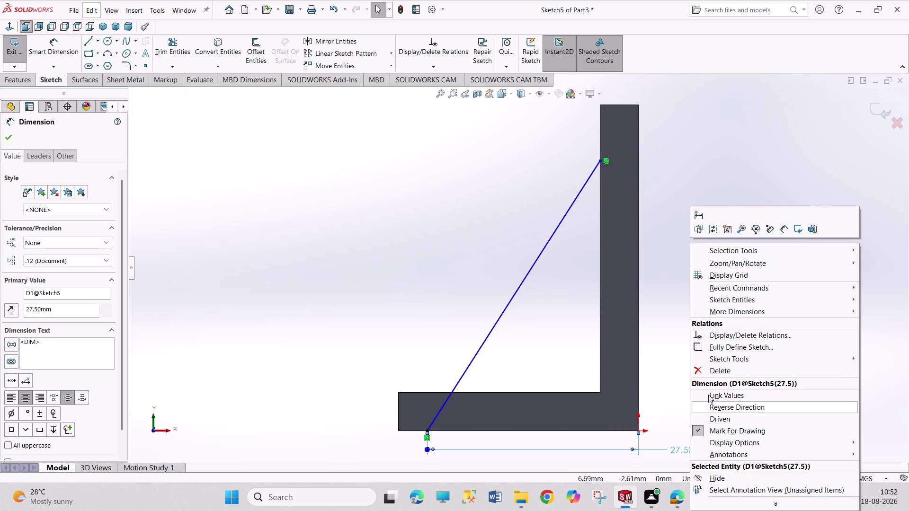
click(715, 368)
right_drag(735, 415, 742, 289)
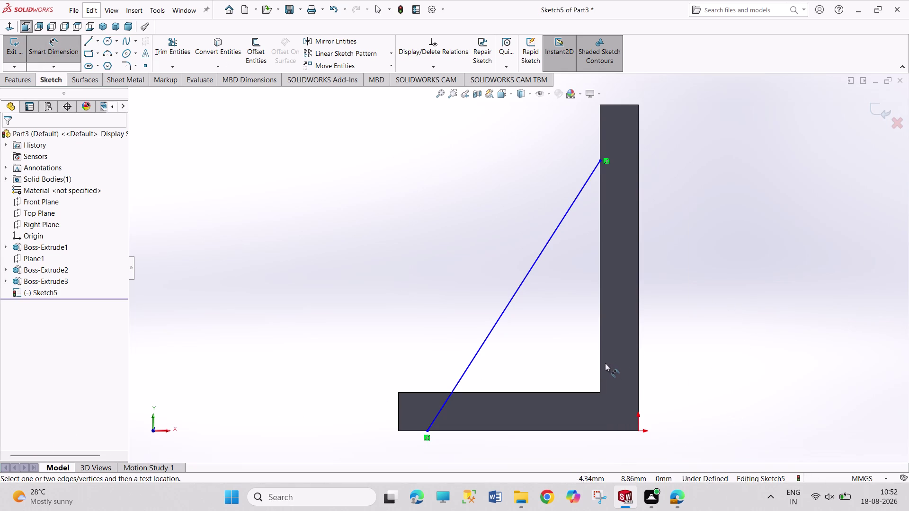
Re-dimension the foot 27.5 mm from the base's inner corner and confirm it stays fixed.
click(599, 367)
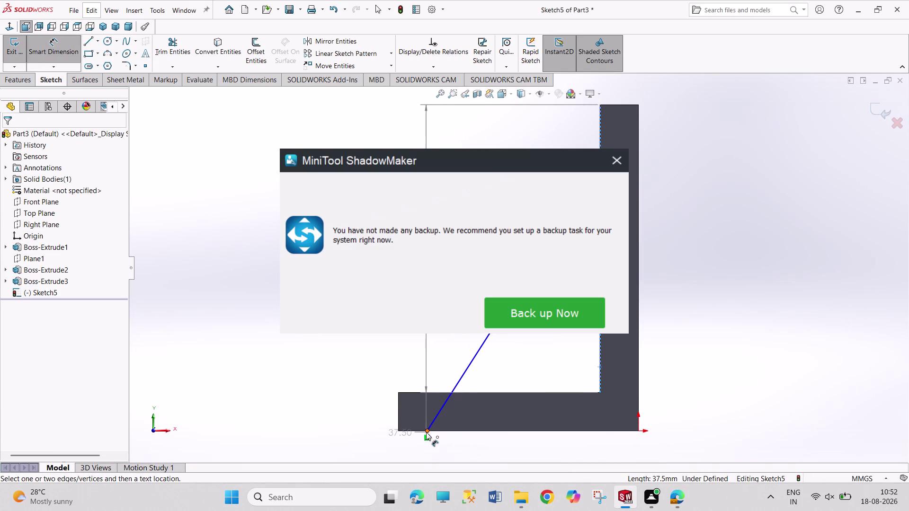
click(426, 431)
click(499, 452)
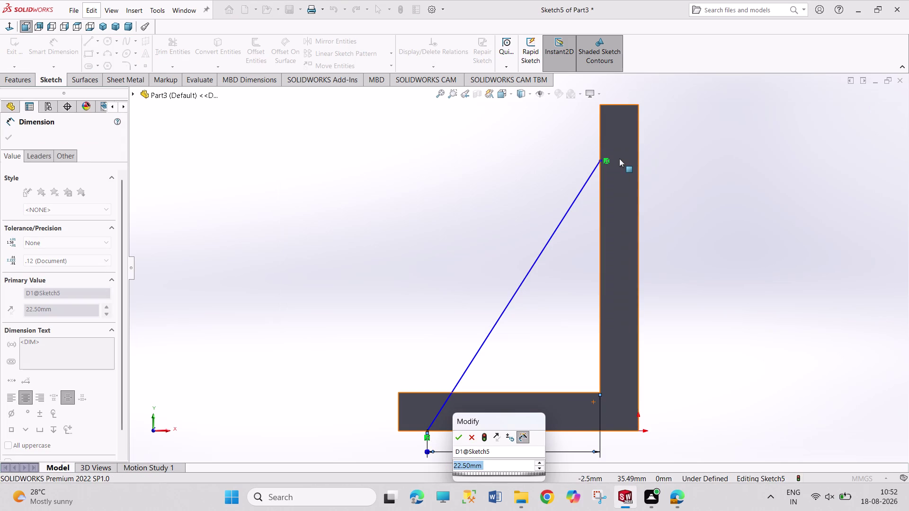
text(27.5)
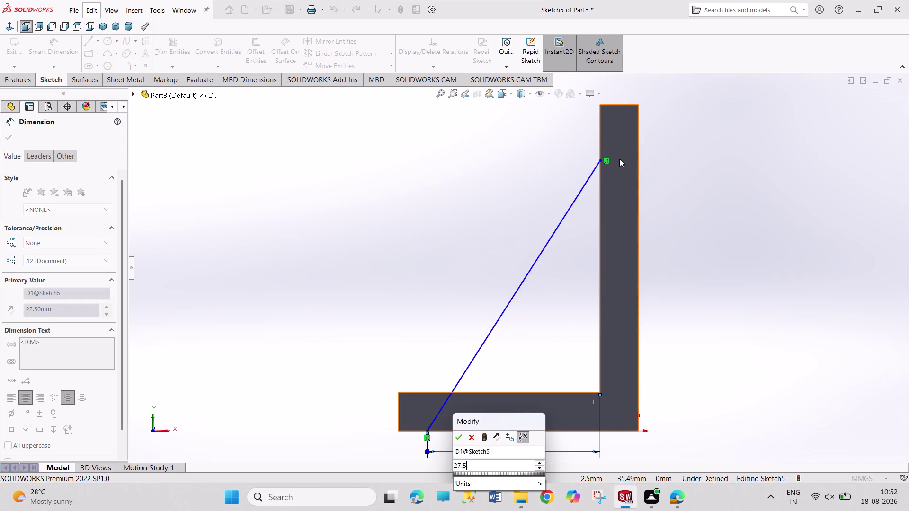
key(Return)
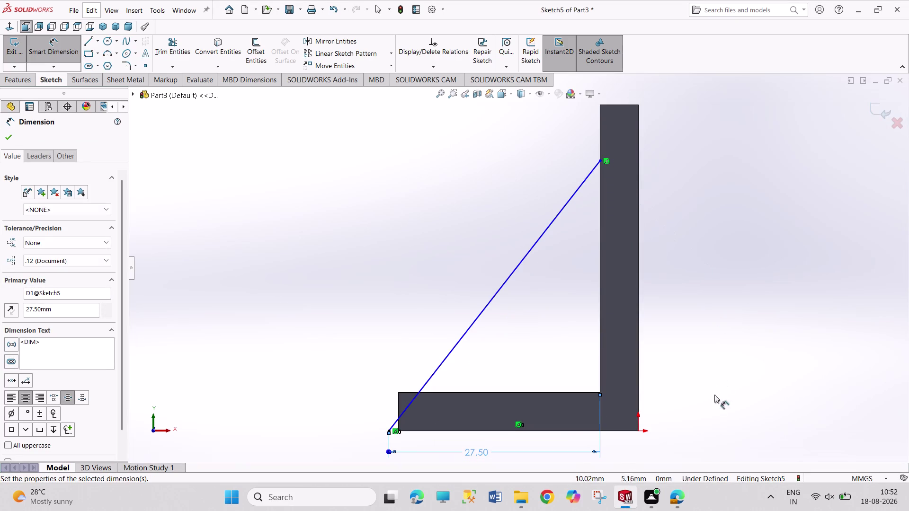
right_click(723, 403)
click(741, 431)
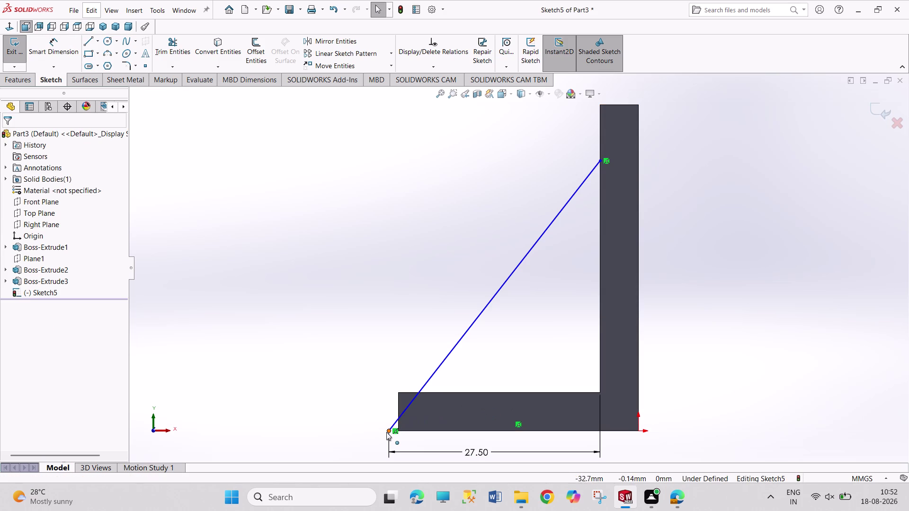
drag(389, 431, 451, 420)
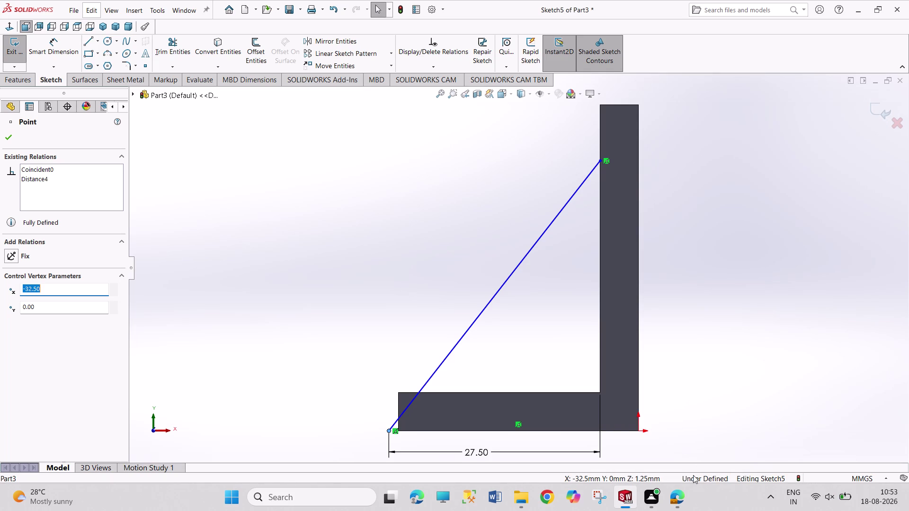
Check the rib dimensions on the reference PDF drawing.
click(684, 453)
scroll(up, 3)
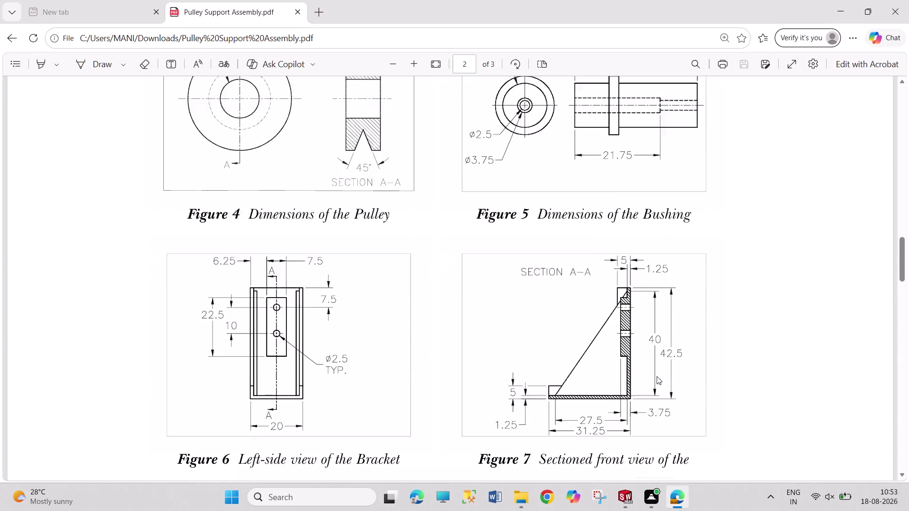
scroll(up, 3)
scroll(up, 3)
scroll(down, 3)
scroll(down, 3)
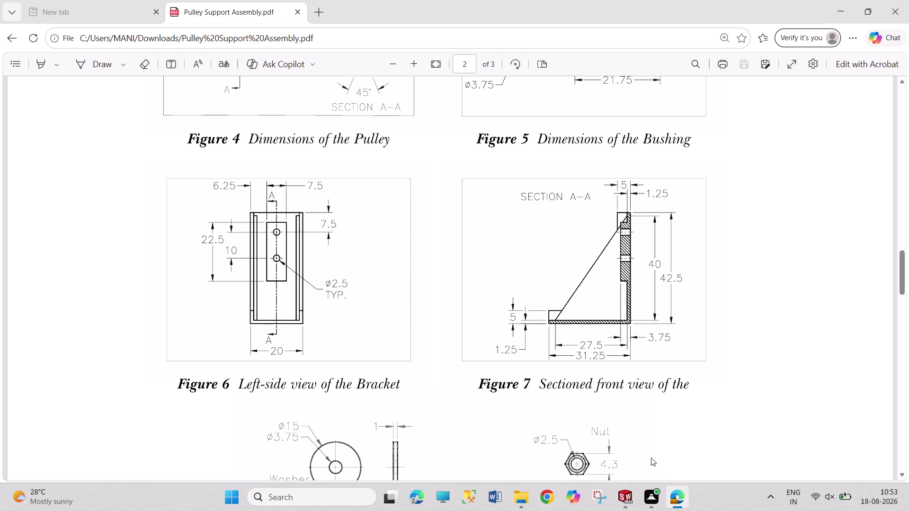
click(627, 496)
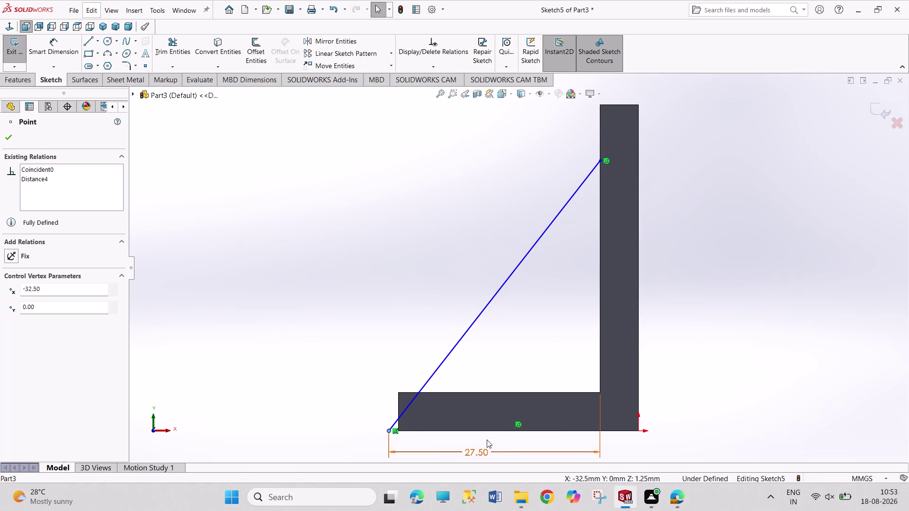
Abandon editing the 27.50 dimension and delete it instead.
double_click(482, 453)
key(7)
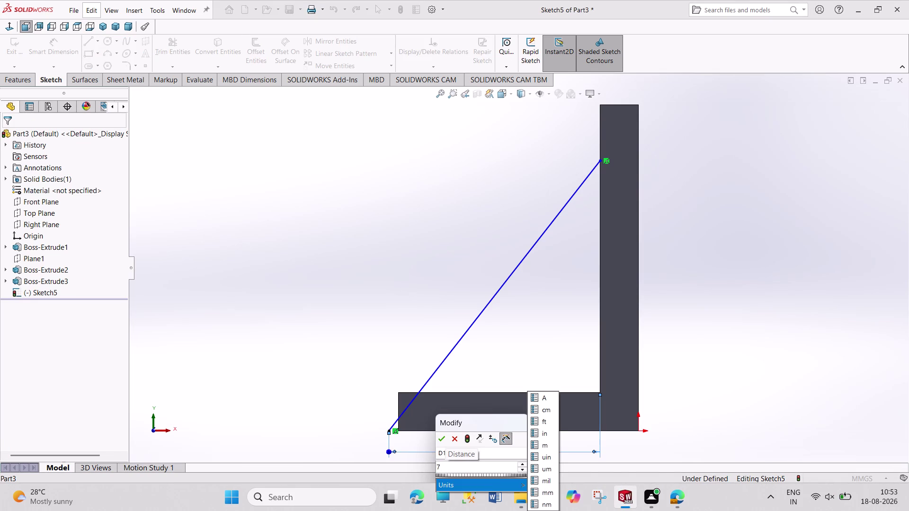
click(380, 439)
click(454, 441)
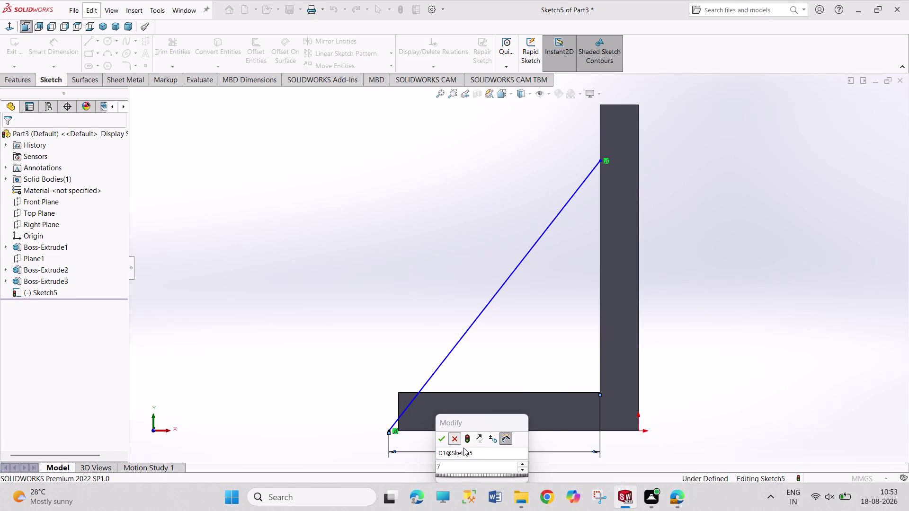
right_click(468, 452)
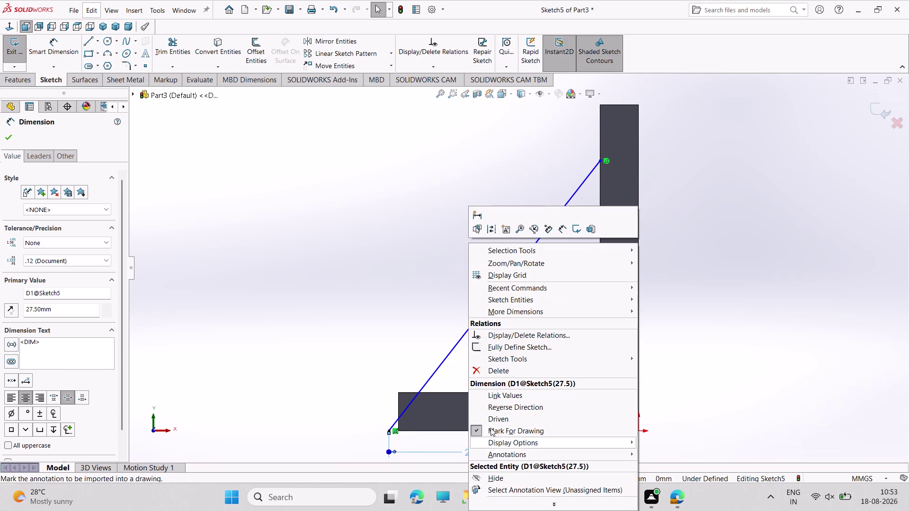
click(509, 369)
right_drag(333, 427, 338, 339)
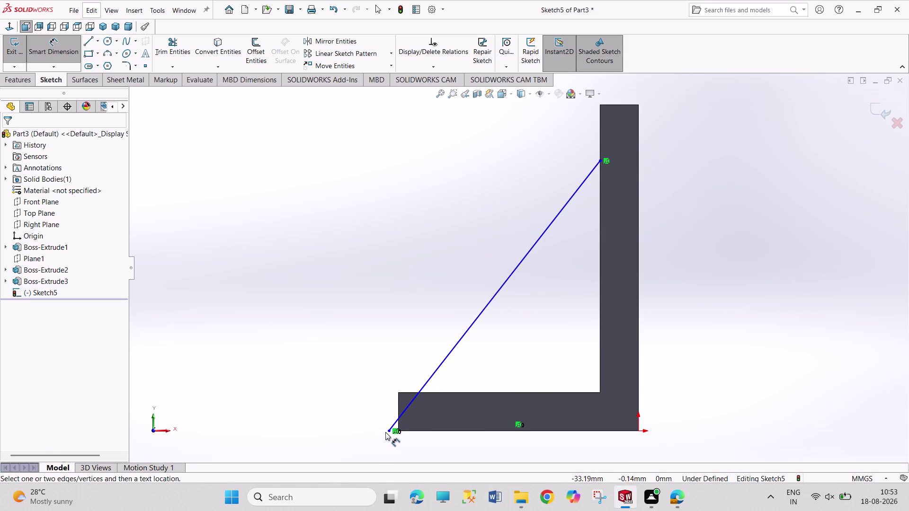
Dimension the rib line's foot 27.5-1.25 (26.25) from the bracket's outer right edge.
click(387, 429)
click(638, 388)
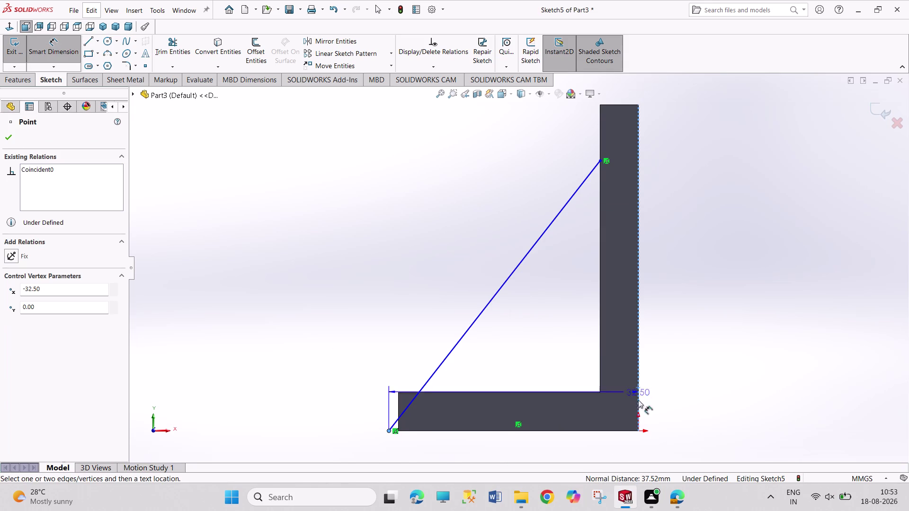
click(673, 449)
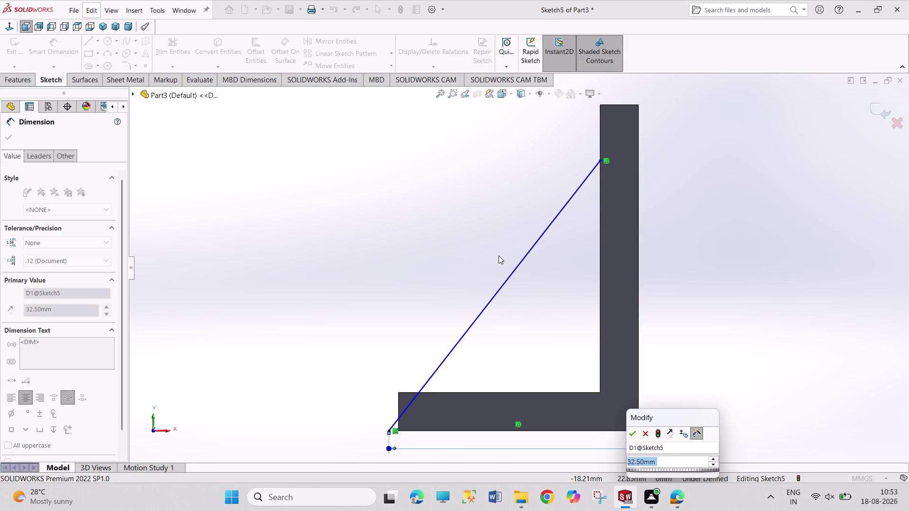
text(27.5-)
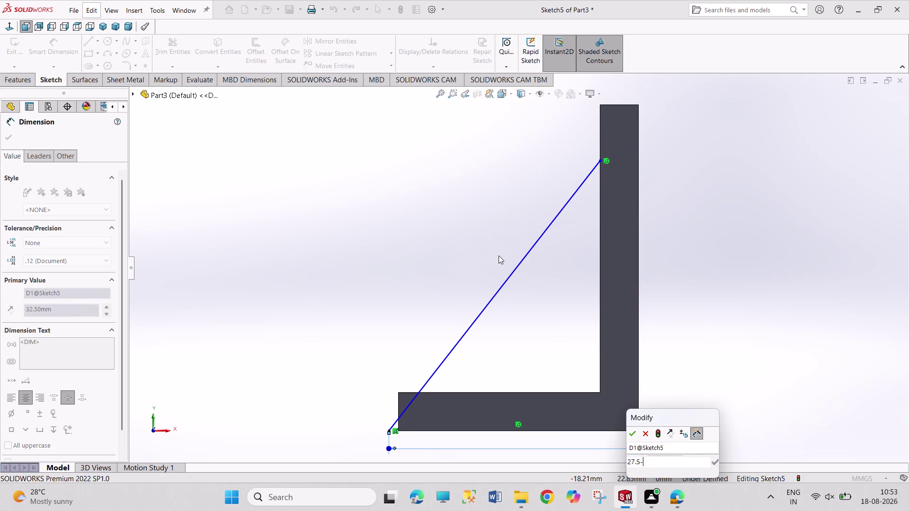
text(1.25)
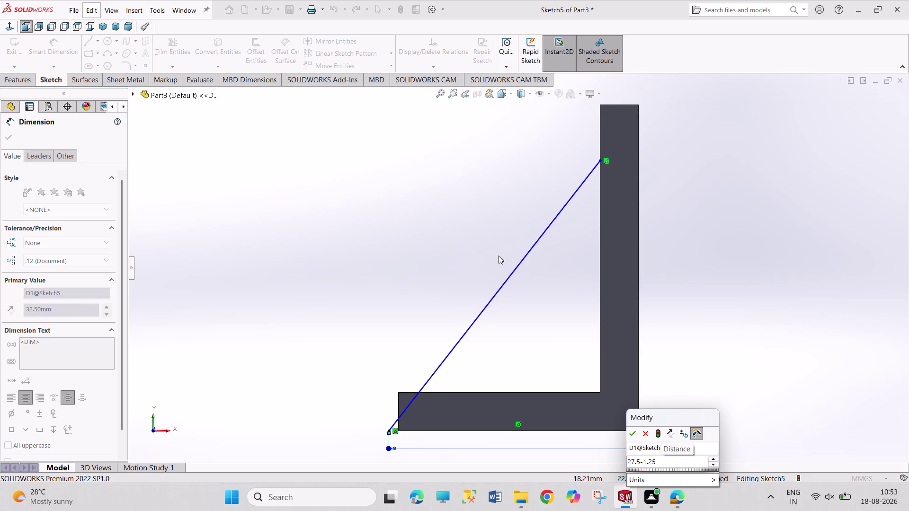
key(Return)
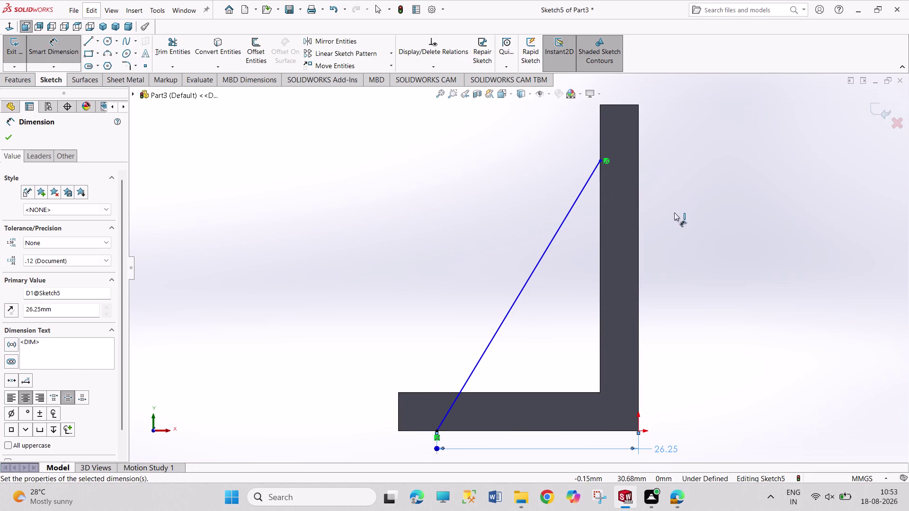
right_click(706, 242)
click(732, 274)
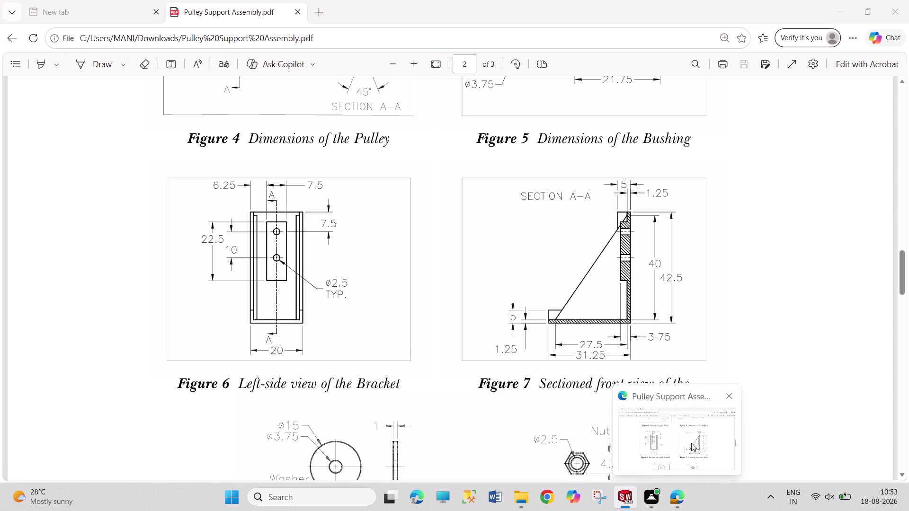
Dimension the rib line's upper end 40-1.25 (38.75) above the base's bottom edge.
right_drag(702, 303, 695, 145)
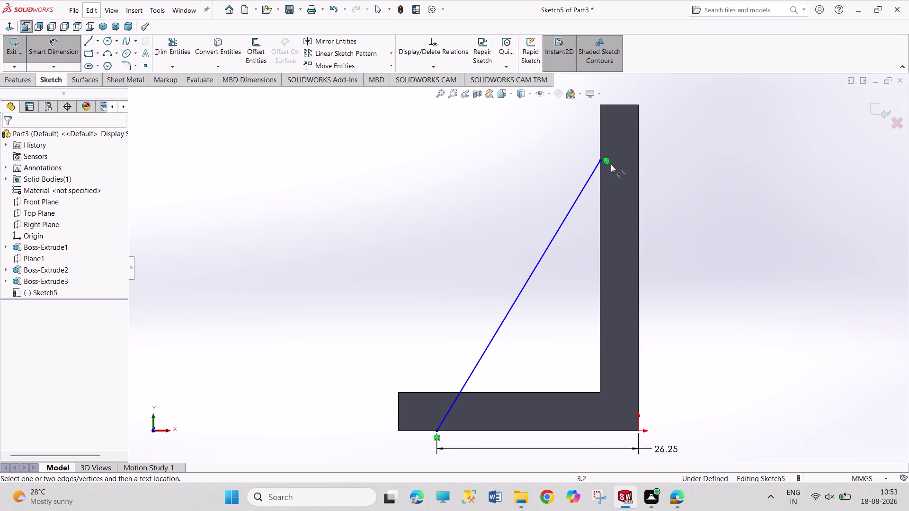
click(601, 162)
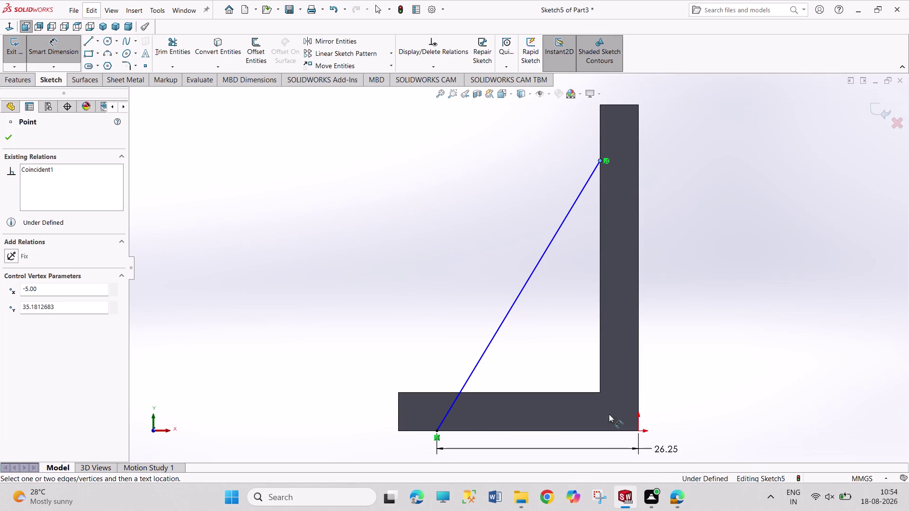
click(608, 430)
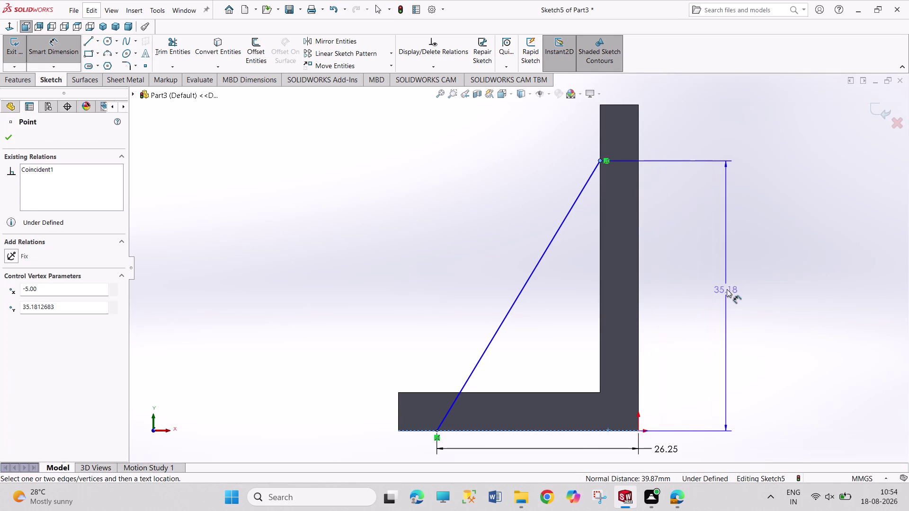
click(727, 289)
text(40)
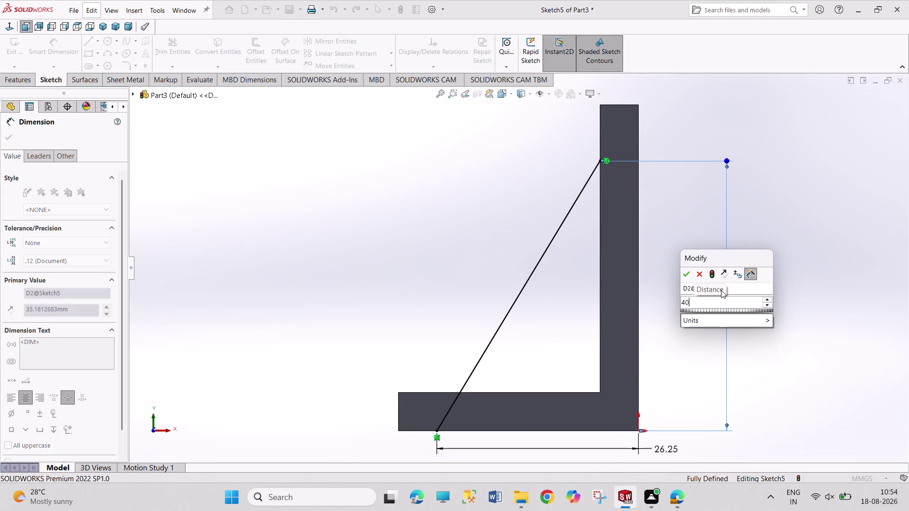
text(-12)
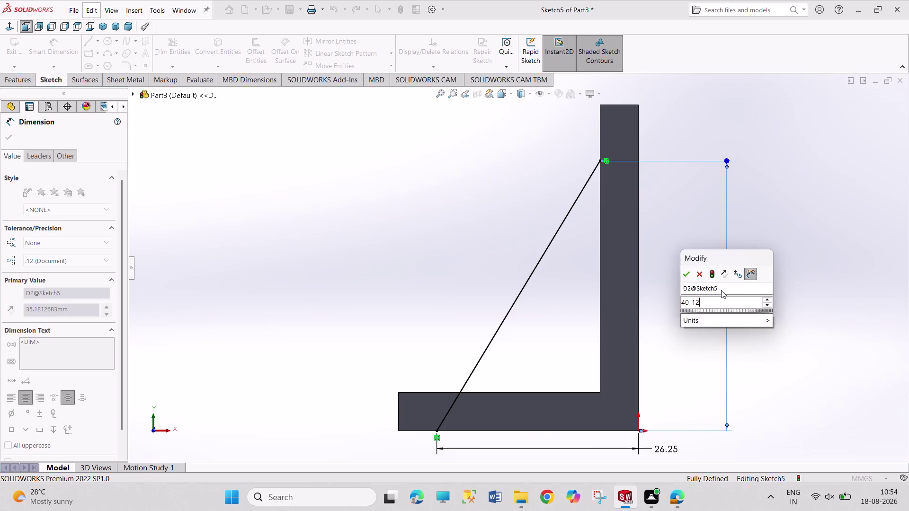
text(5)
key(BackSpace)
key(BackSpace)
text(.25)
key(Return)
Exit Sketch5 and view the bracket in isometric.
right_click(809, 229)
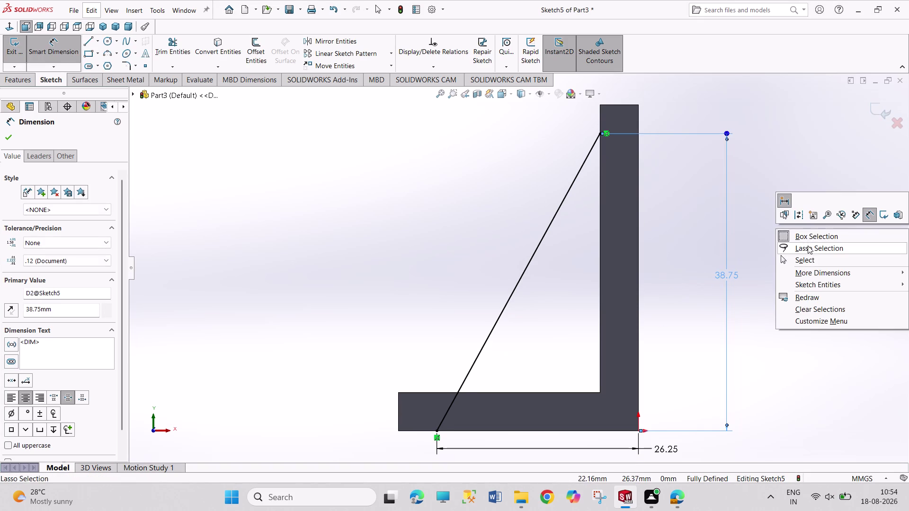
click(807, 258)
click(10, 40)
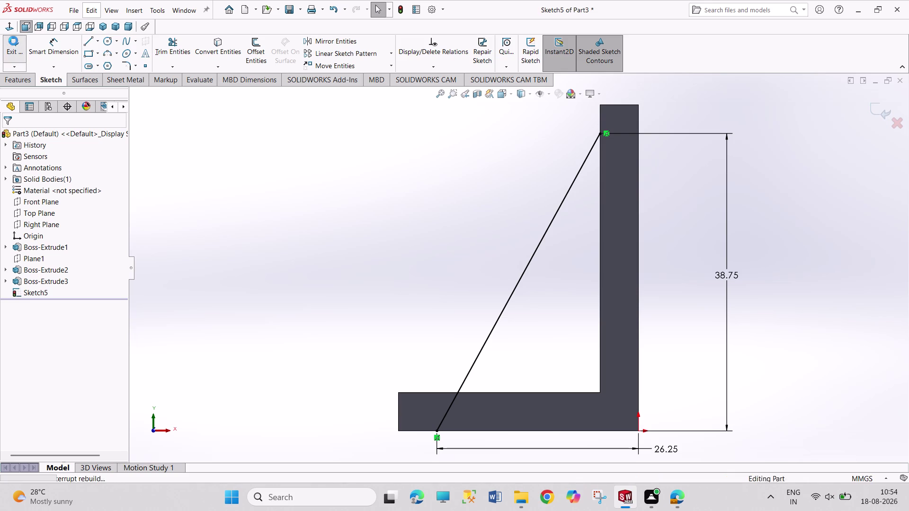
click(102, 26)
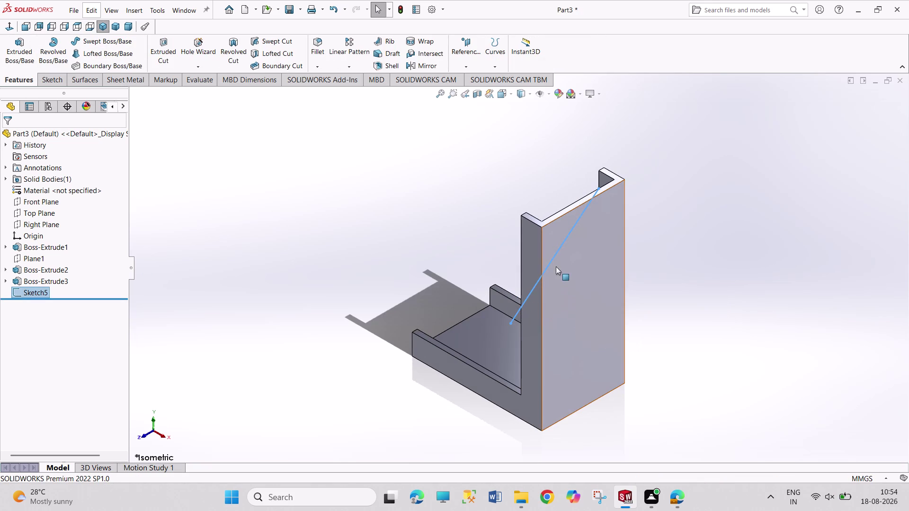
Reopen Sketch5 for editing and orbit the bracket to see the rib line.
right_click(555, 256)
click(563, 226)
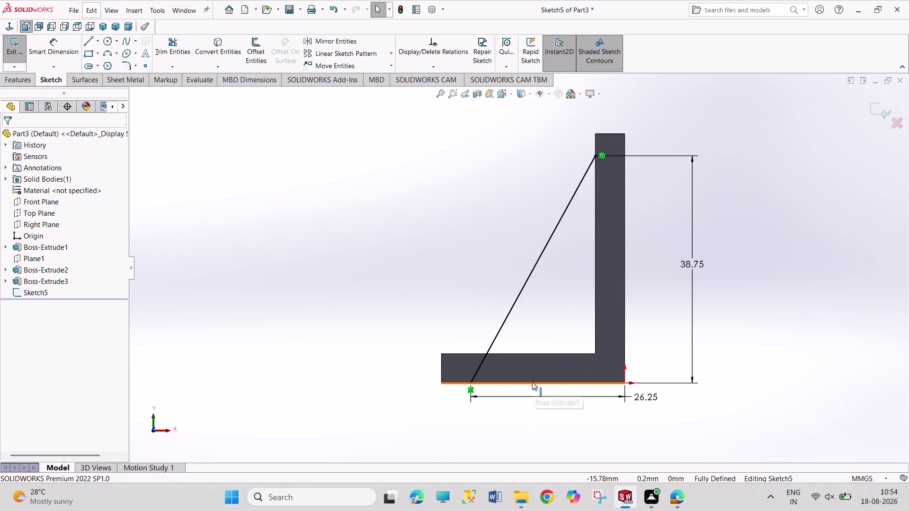
middle_drag(493, 282, 508, 326)
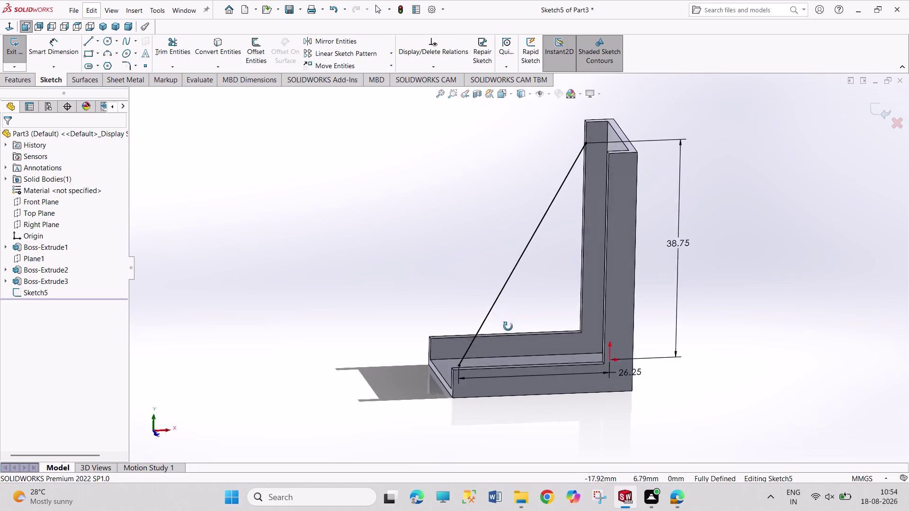
middle_drag(508, 326, 513, 337)
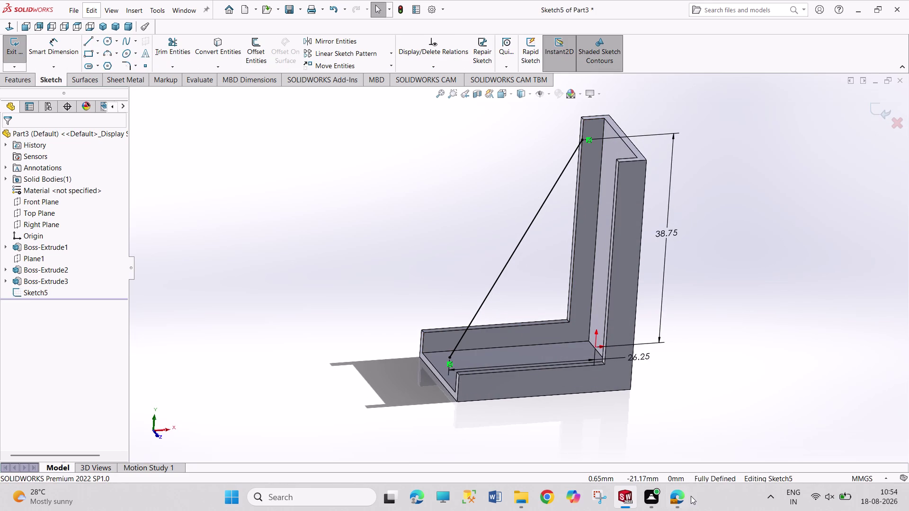
Review the Pulley Support exploded view on PDF page 1.
click(679, 453)
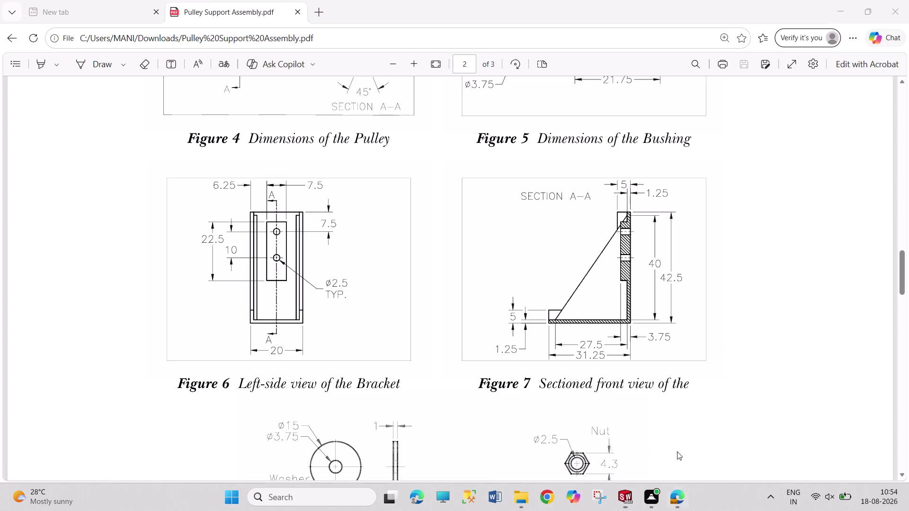
scroll(up, 3)
scroll(up, 3)
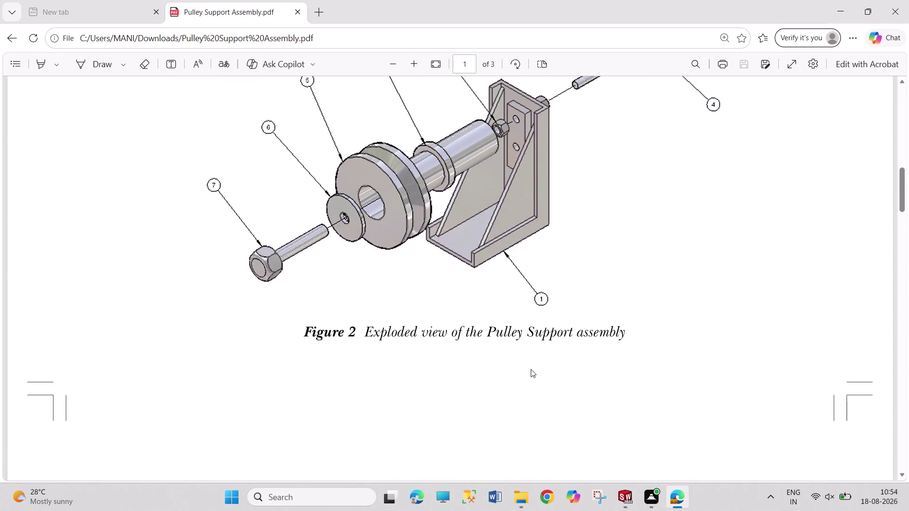
click(629, 492)
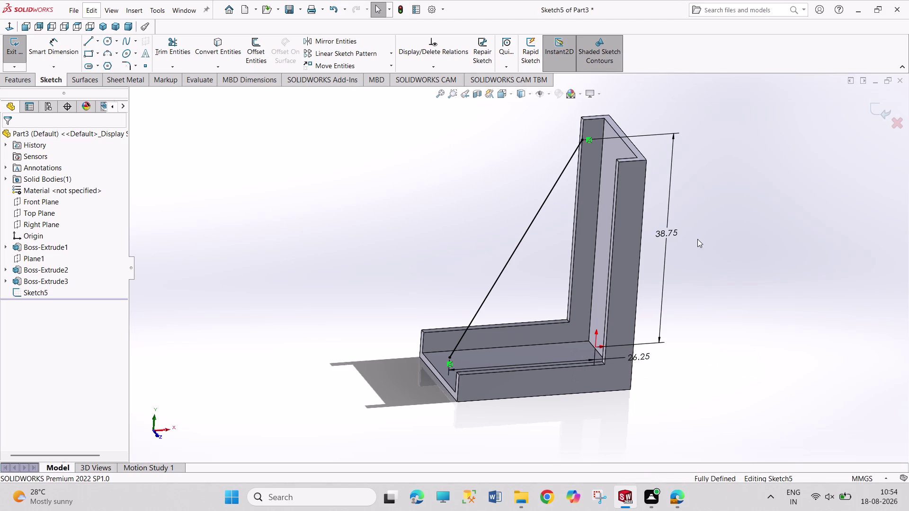
Delete the 38.75 dimension and drag the rib line's upper end onto the upright.
right_click(671, 233)
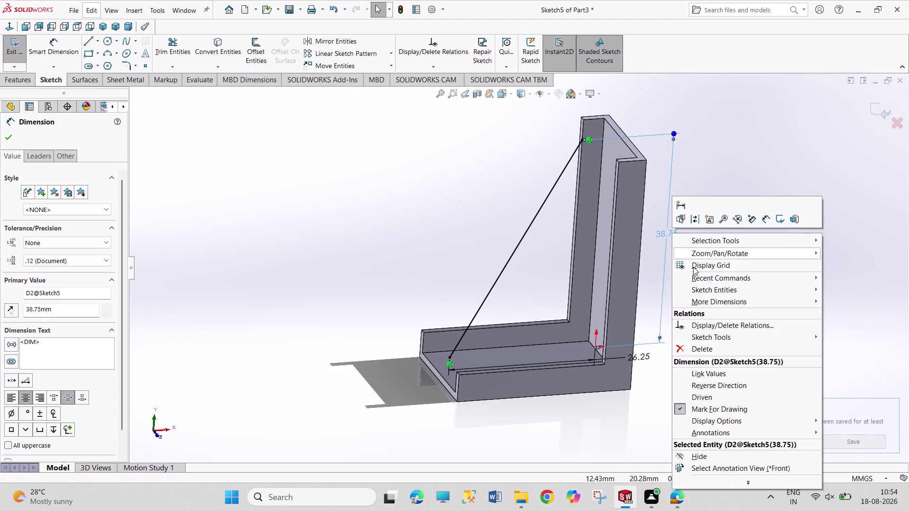
click(710, 347)
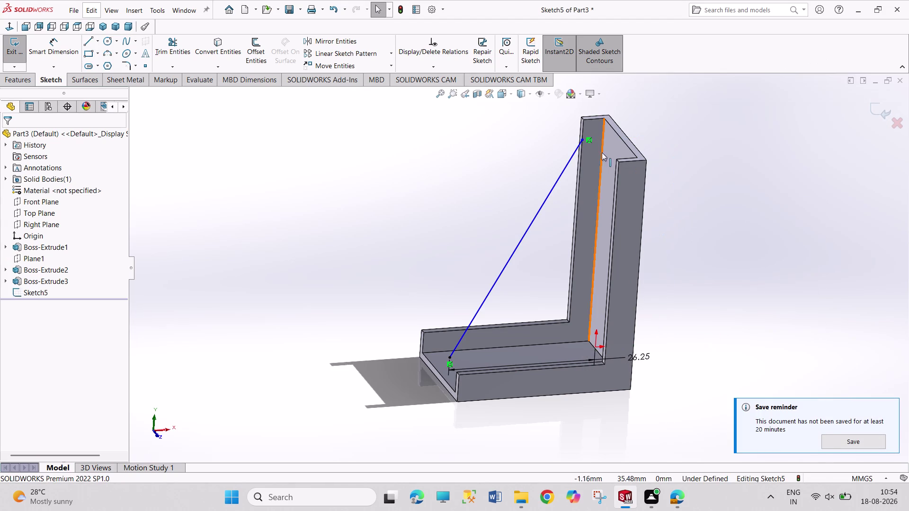
right_click(589, 139)
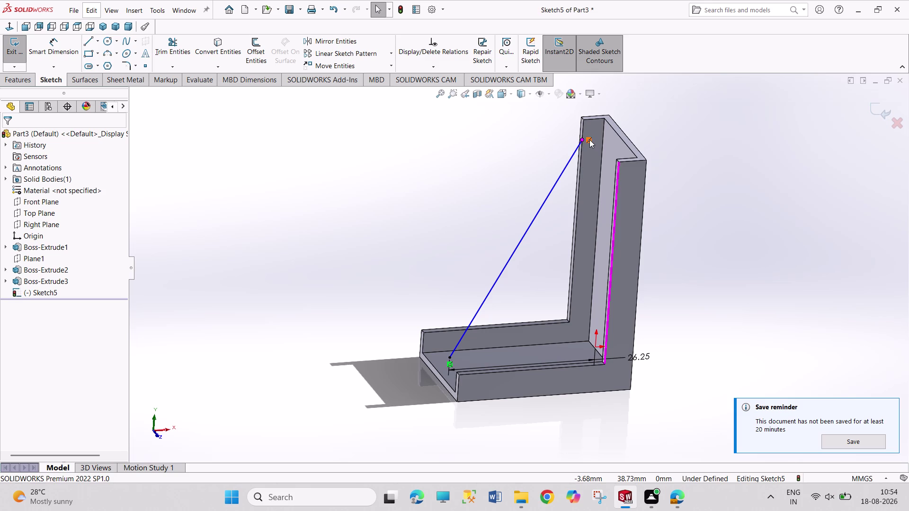
click(619, 269)
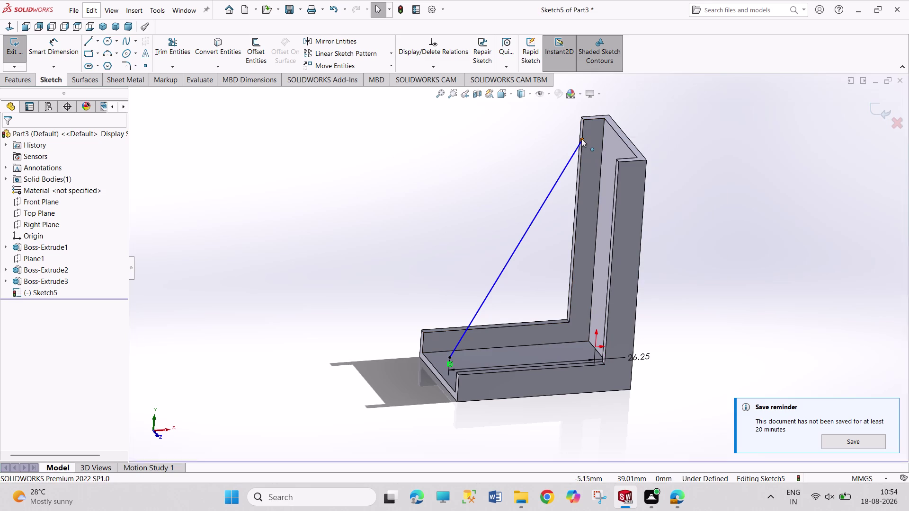
drag(581, 139, 604, 138)
Begin a Smart Dimension from the rib line's top endpoint to the wall's inner corner.
click(705, 170)
right_drag(731, 269, 694, 117)
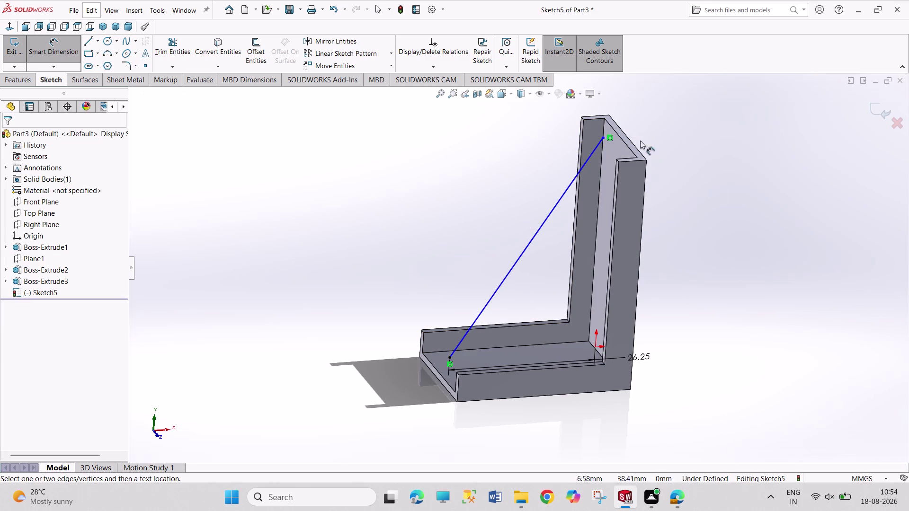
click(604, 137)
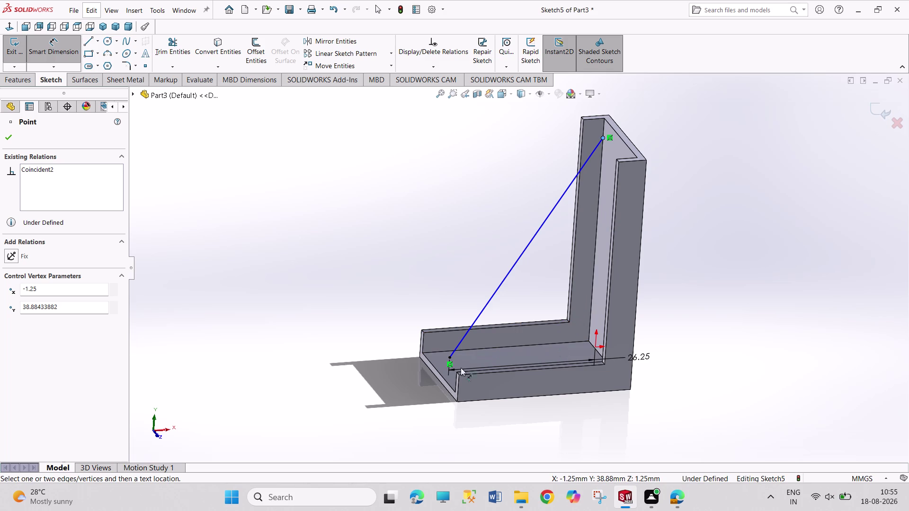
click(439, 375)
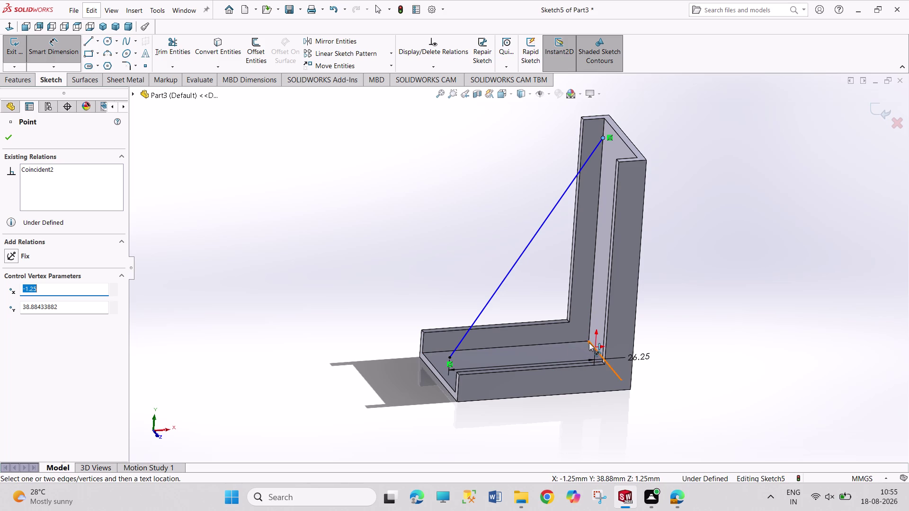
Zoom in and repeatedly try picking the upright's inner corner vertex.
click(589, 343)
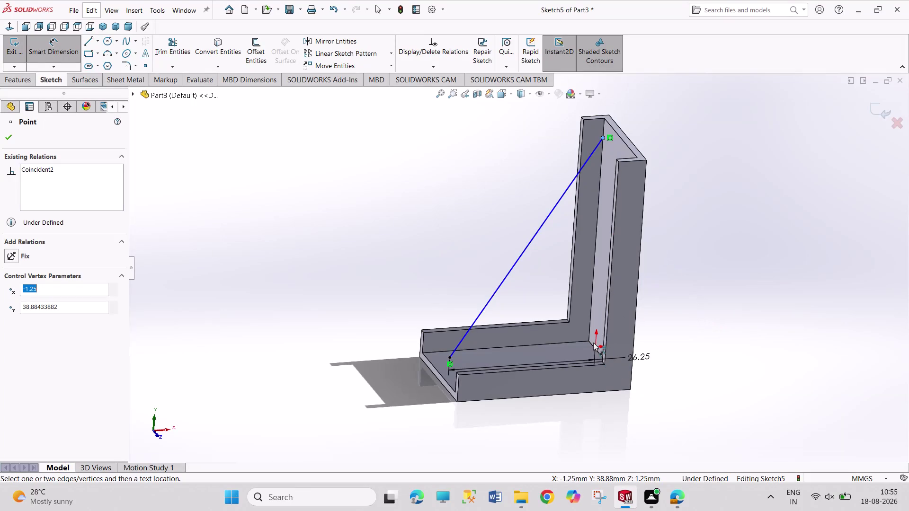
click(594, 347)
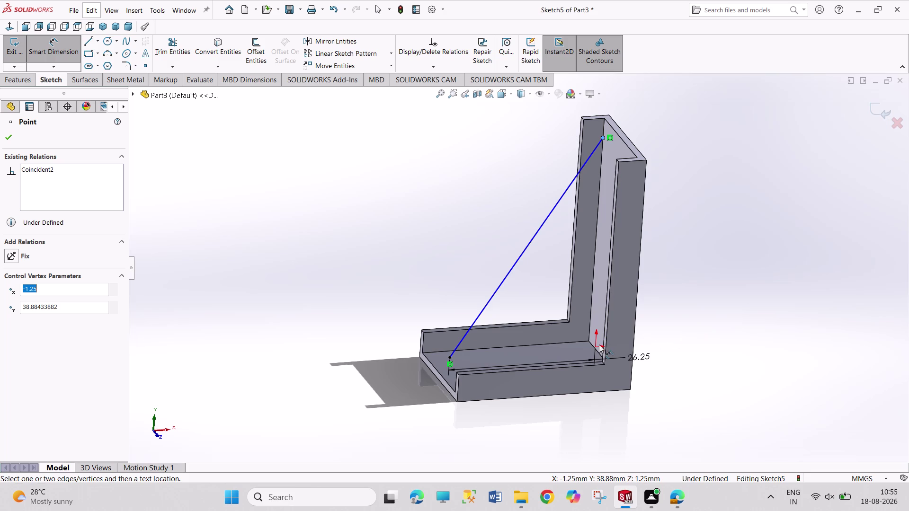
click(590, 342)
scroll(down, 3)
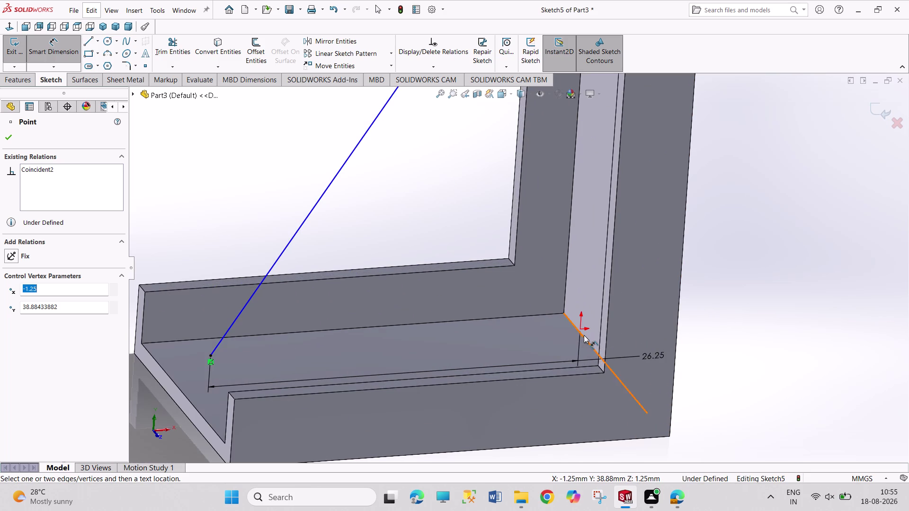
click(585, 340)
scroll(up, 3)
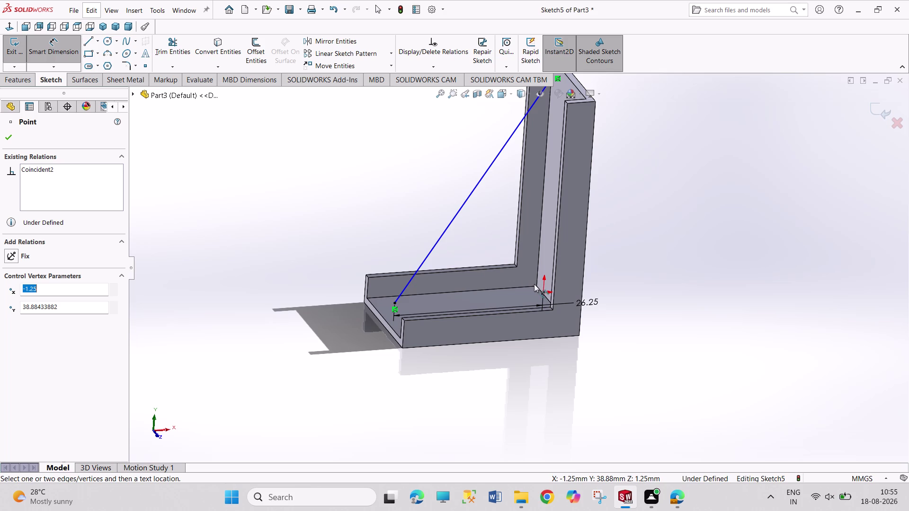
scroll(down, 3)
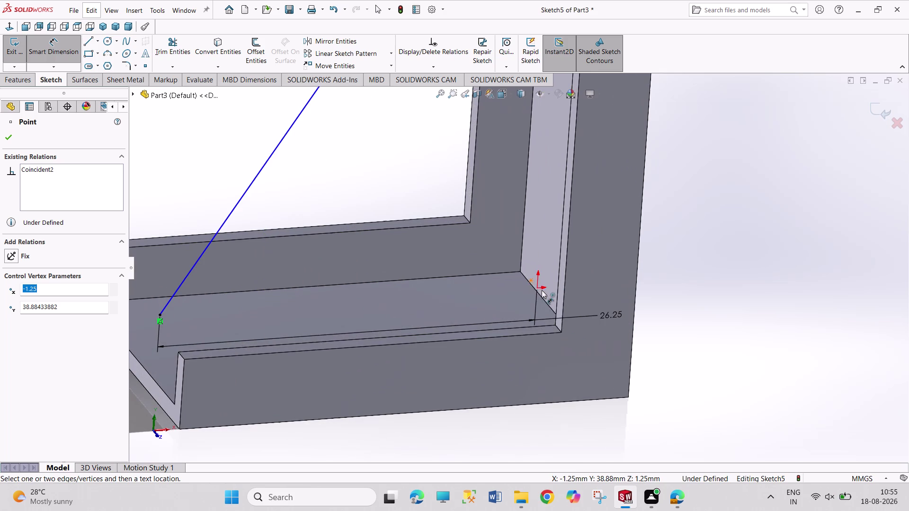
click(546, 302)
Cancel the unfinished corner pick and reactivate Smart Dimension.
key(Escape)
key(Escape)
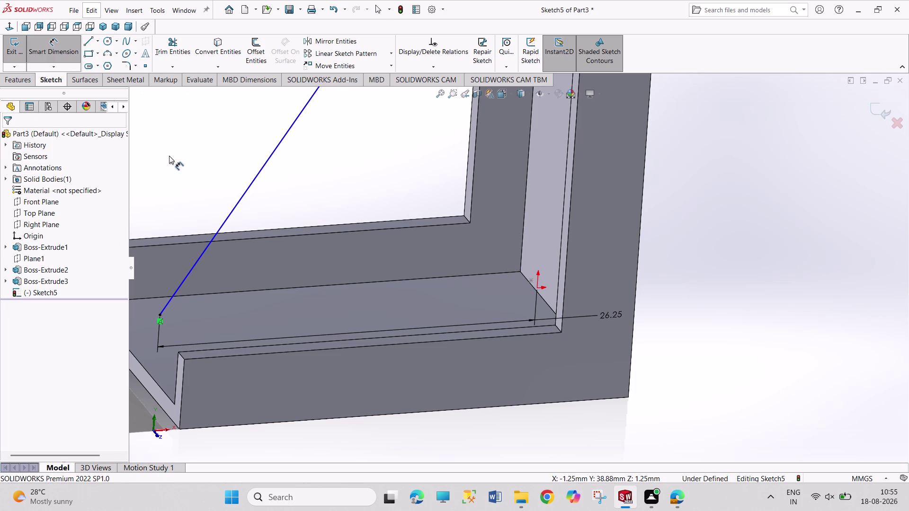
key(Escape)
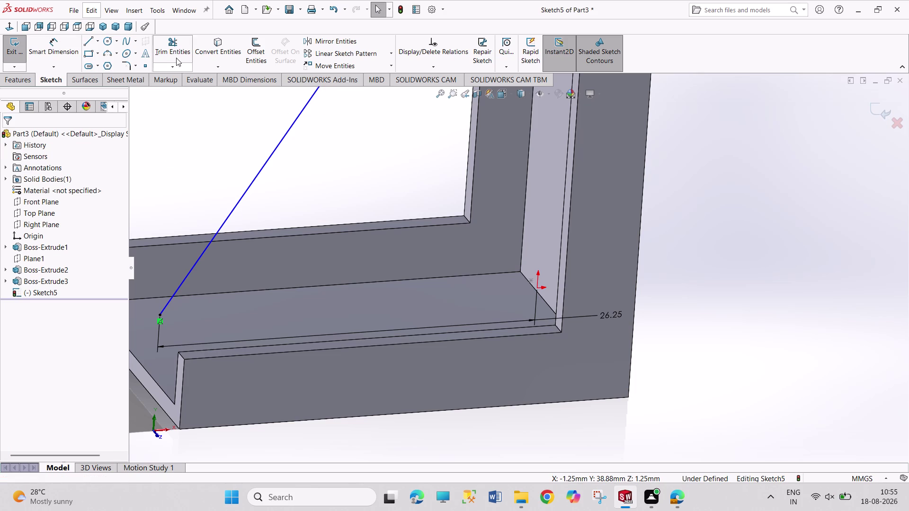
click(53, 50)
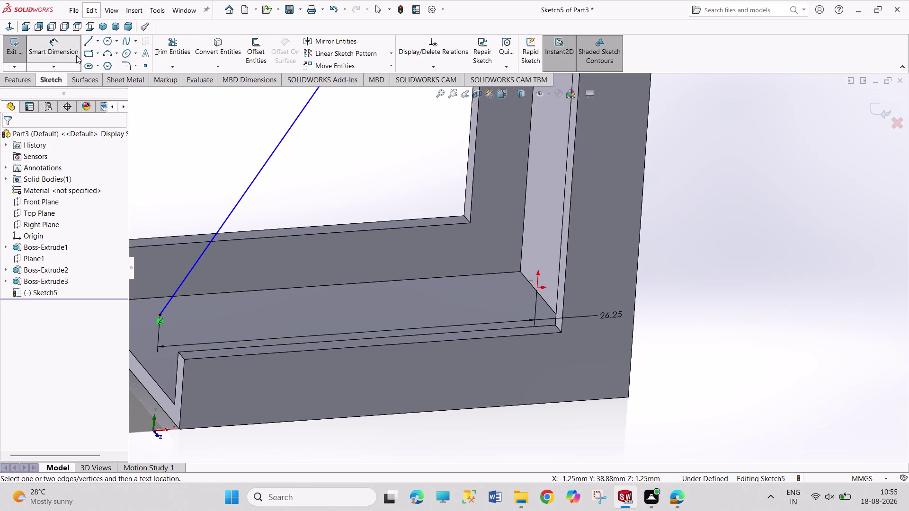
scroll(up, 3)
scroll(up, 3)
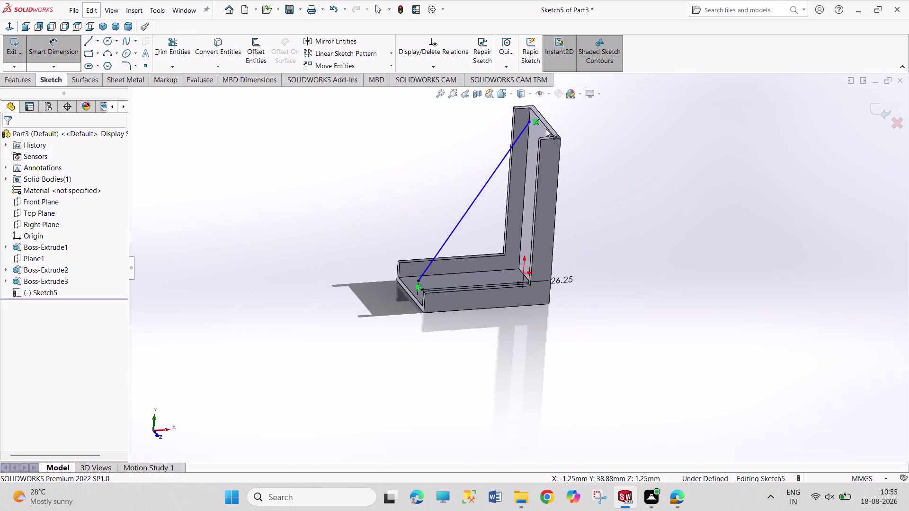
scroll(up, 3)
scroll(down, 3)
Dimension the diagonal line's top endpoint to the base corner vertically, entering 40.25.
click(508, 186)
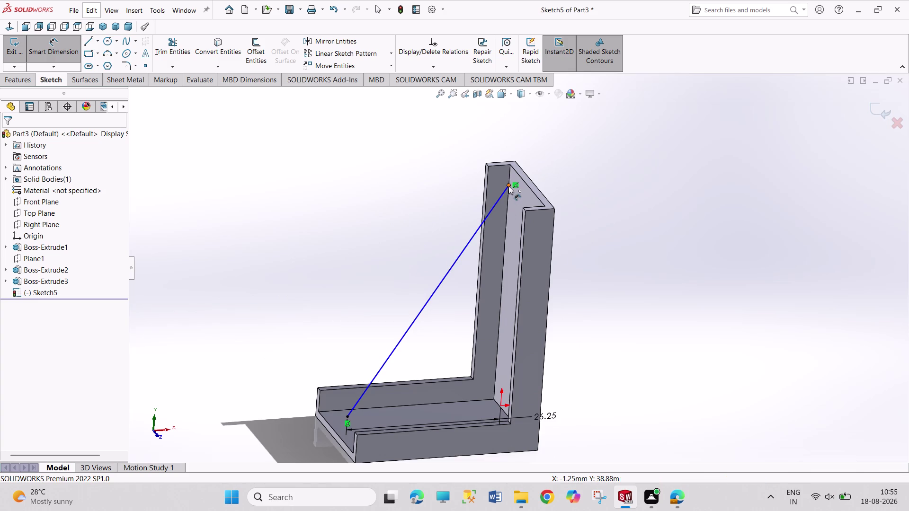
click(494, 400)
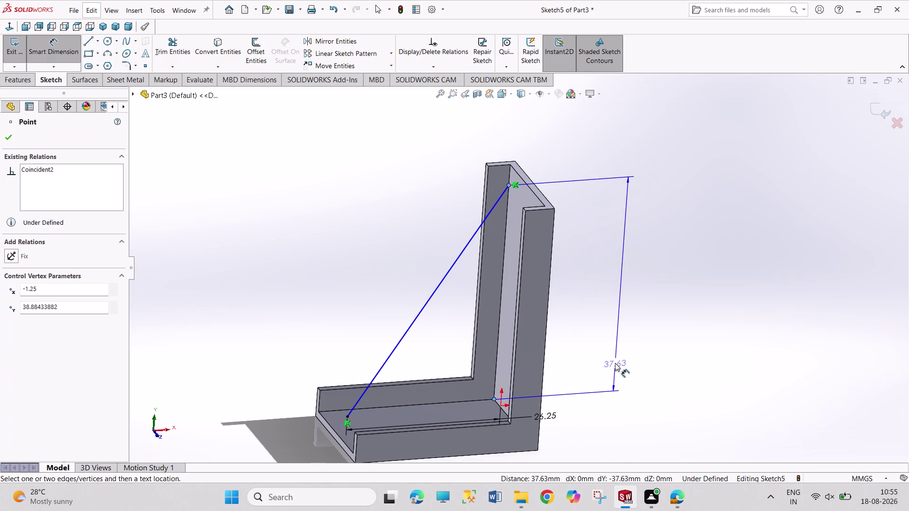
click(615, 363)
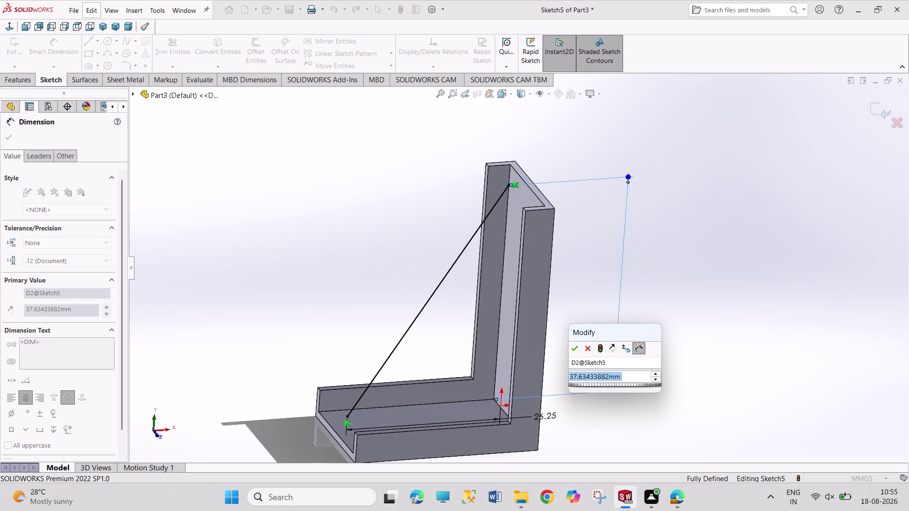
text(40.25)
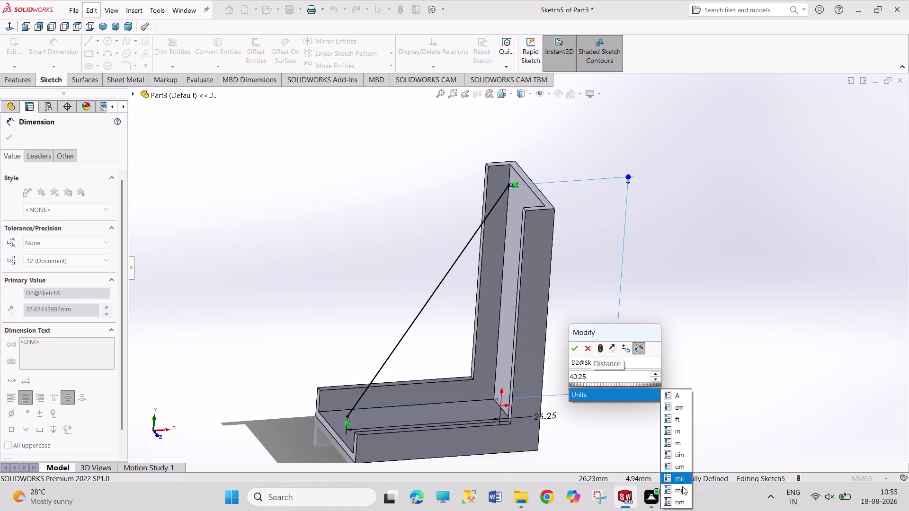
click(728, 393)
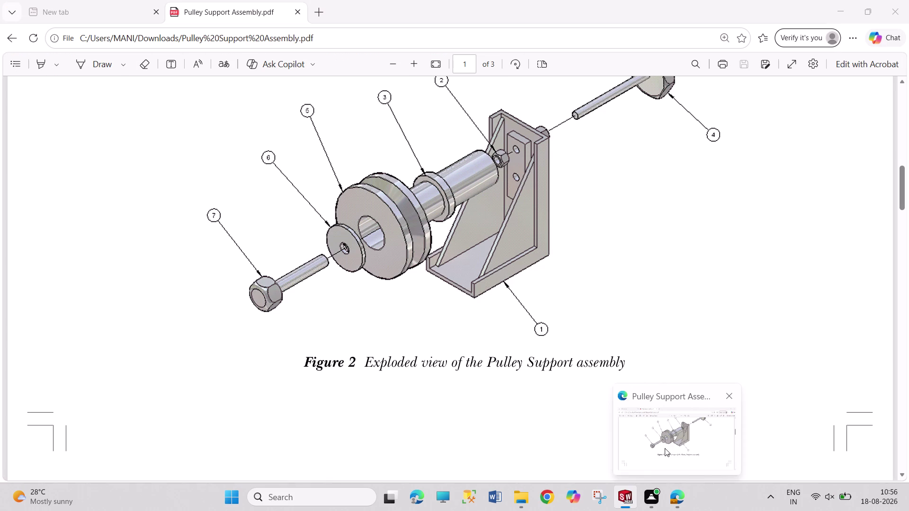
Check Figure 7, the bracket's sectioned front view, in the Pulley Support PDF, then return to SOLIDWORKS.
click(664, 448)
scroll(down, 3)
scroll(down, 3)
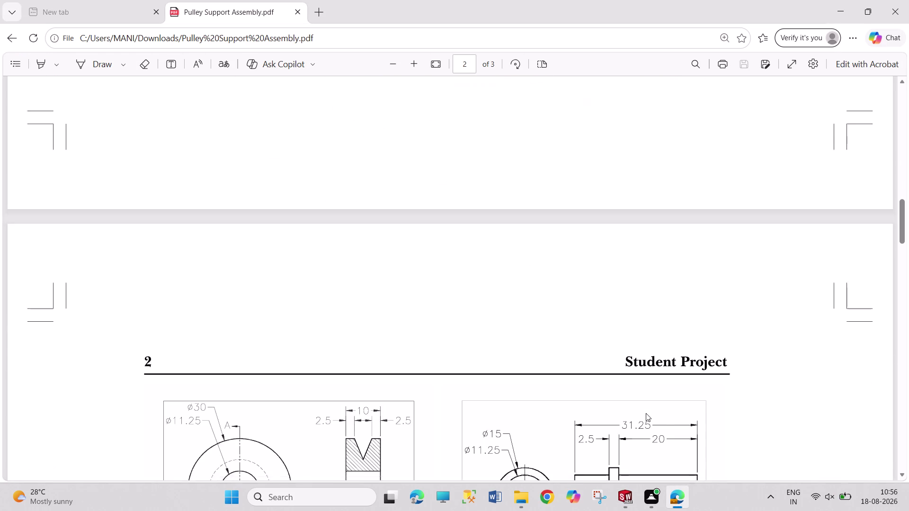
scroll(down, 3)
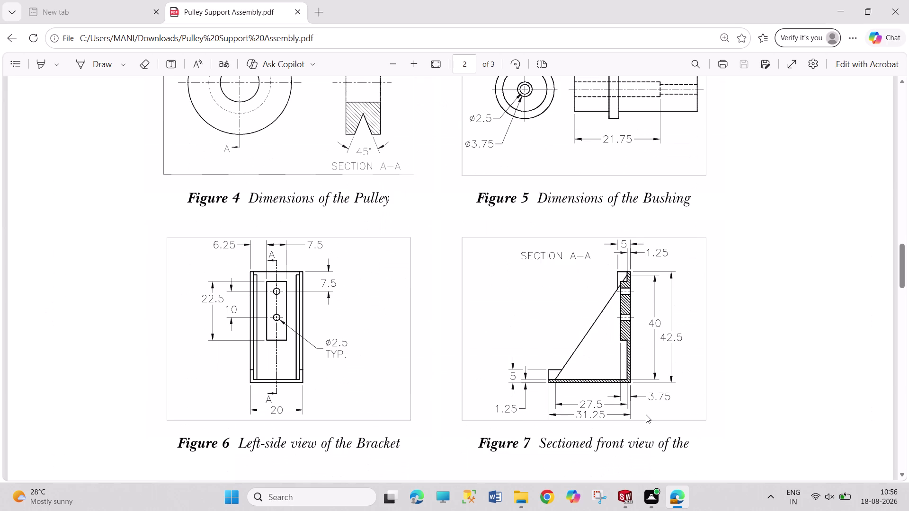
click(625, 495)
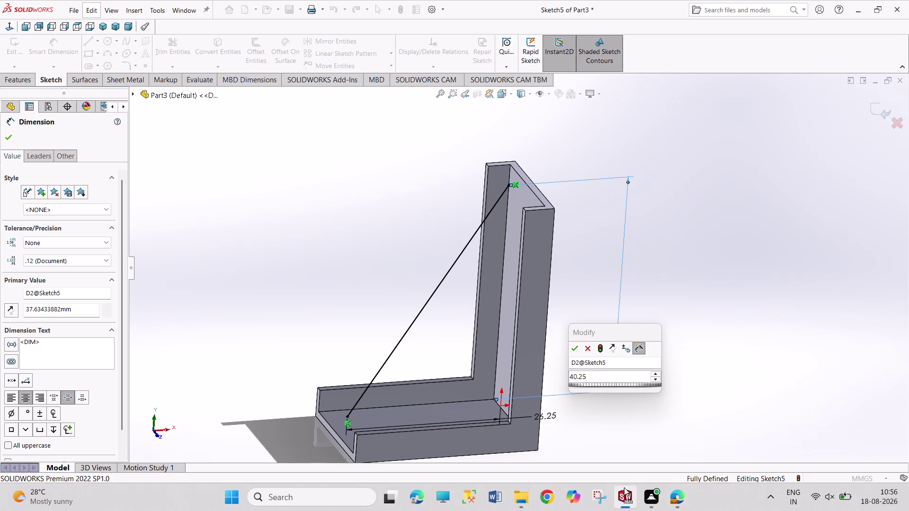
Change the pending height dimension to 40 and close the dimension PropertyManager.
double_click(597, 378)
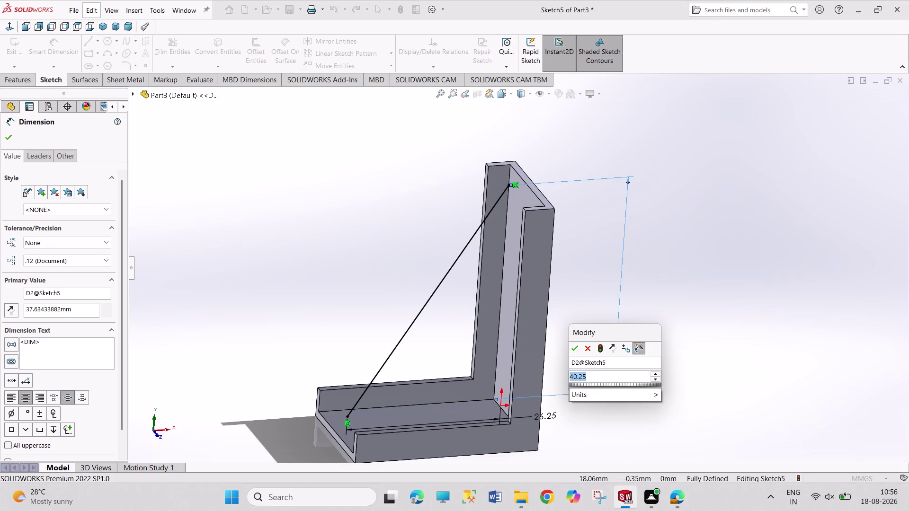
text(40)
key(Return)
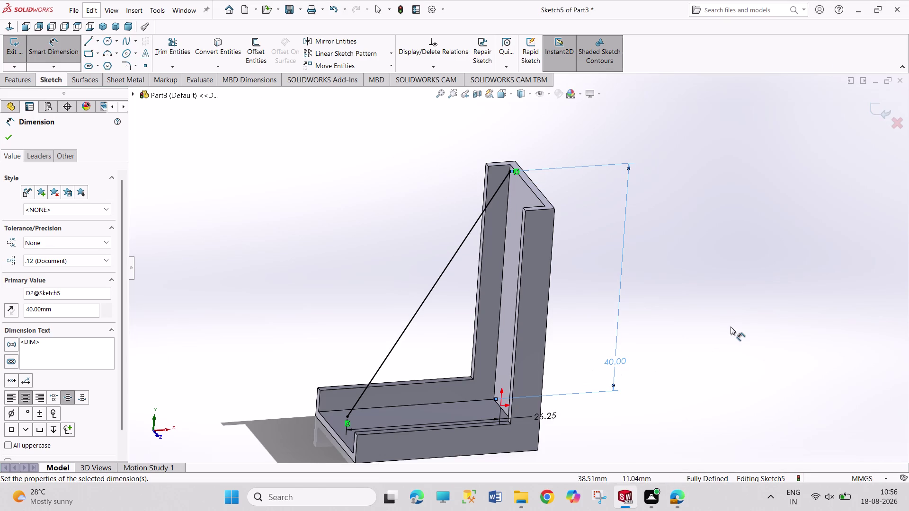
right_click(730, 327)
click(749, 357)
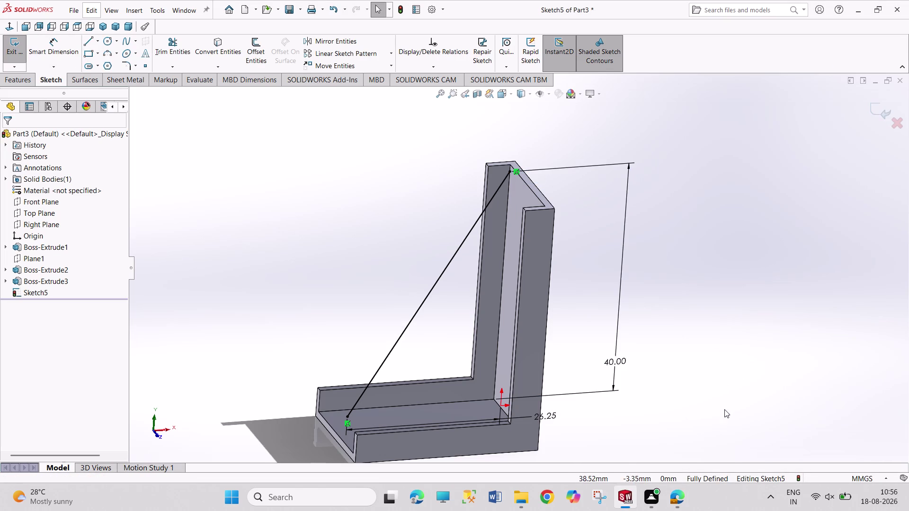
Orbit the bracket to inspect the fully defined Sketch5 and exit the sketch.
middle_click(724, 410)
middle_drag(695, 398, 674, 388)
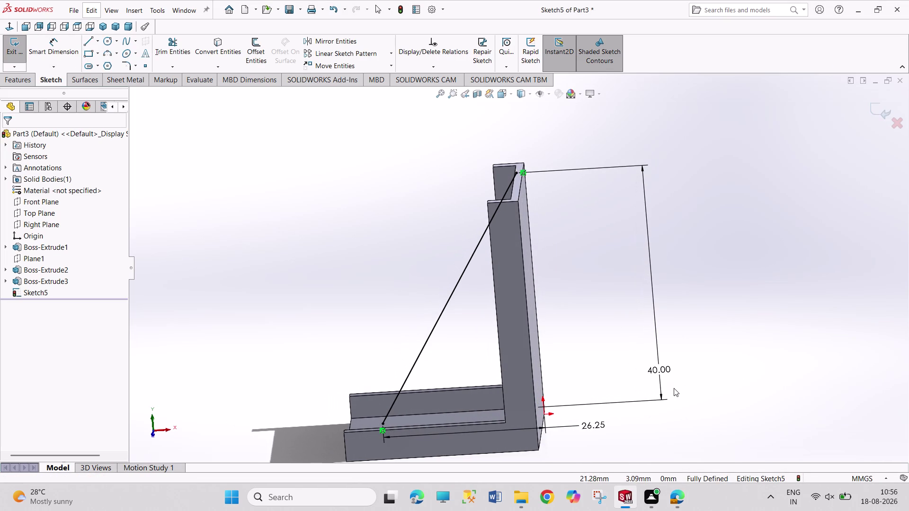
middle_drag(705, 411, 685, 391)
middle_drag(715, 378, 732, 383)
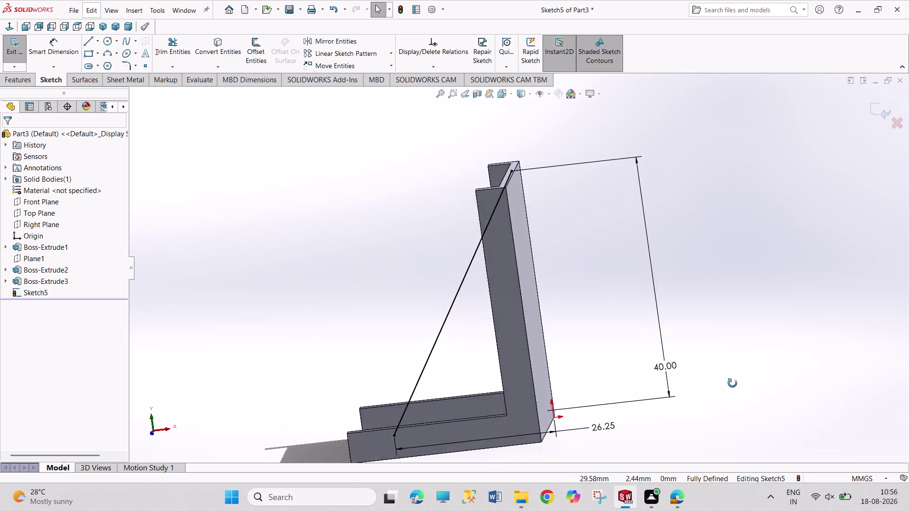
middle_drag(732, 383, 780, 383)
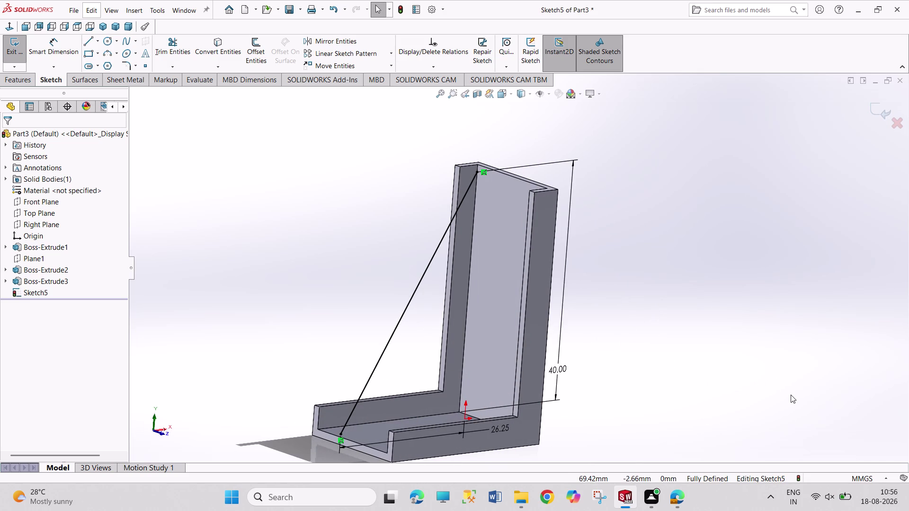
scroll(up, 3)
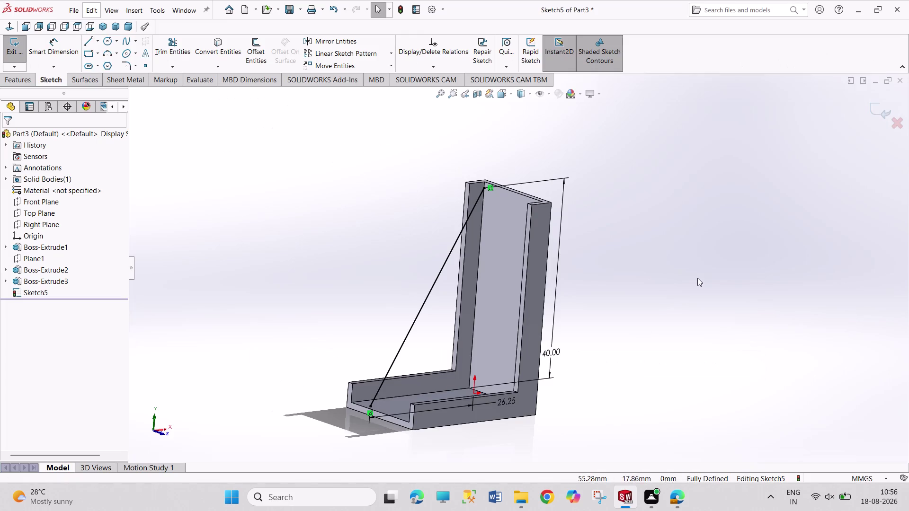
click(15, 49)
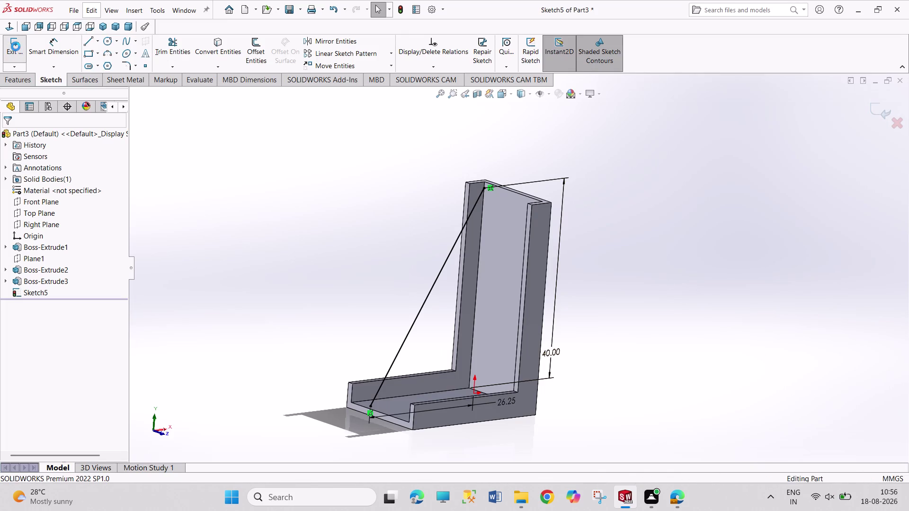
right_click(424, 307)
Scroll the PDF back up to the Figure 2 exploded view, then return to Sketch5.
click(431, 284)
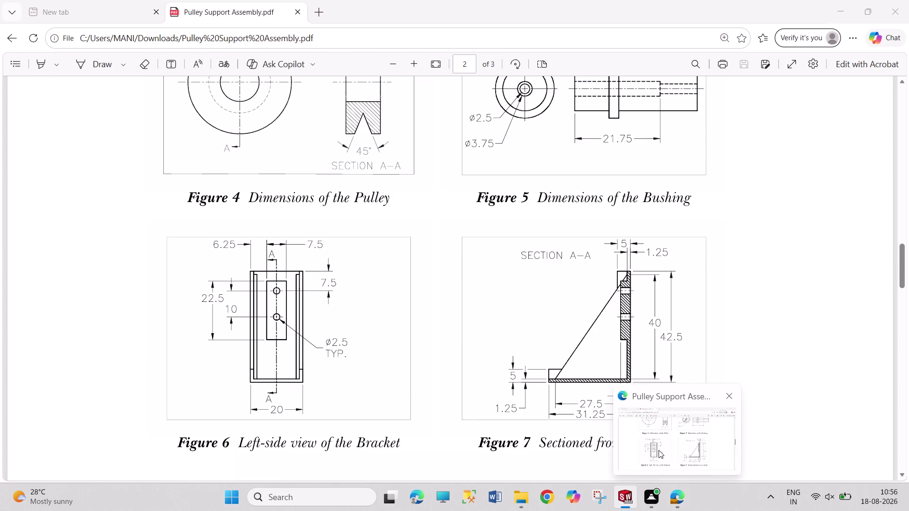
click(657, 448)
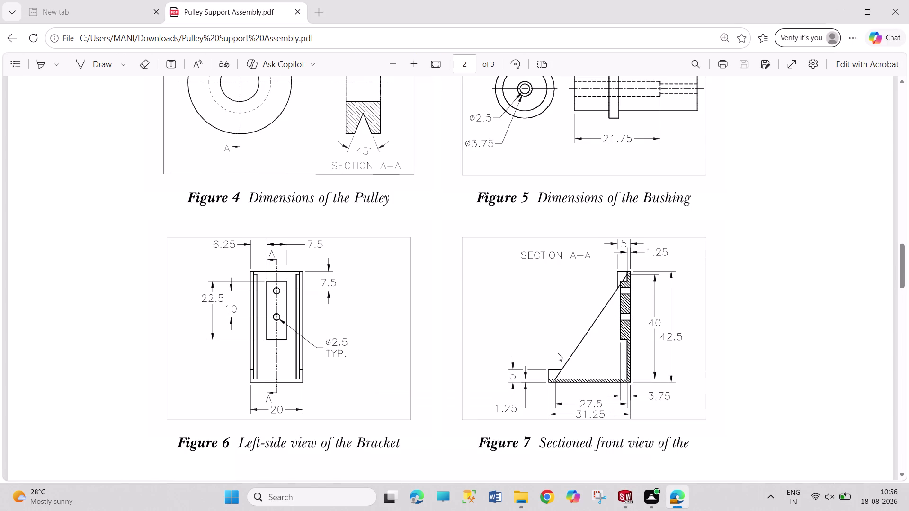
scroll(up, 3)
scroll(up, 3)
scroll(up, 3)
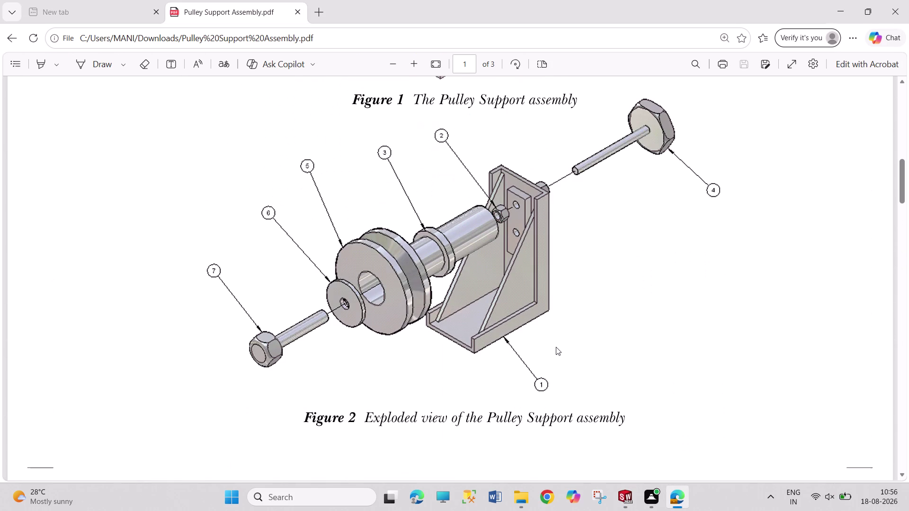
click(628, 493)
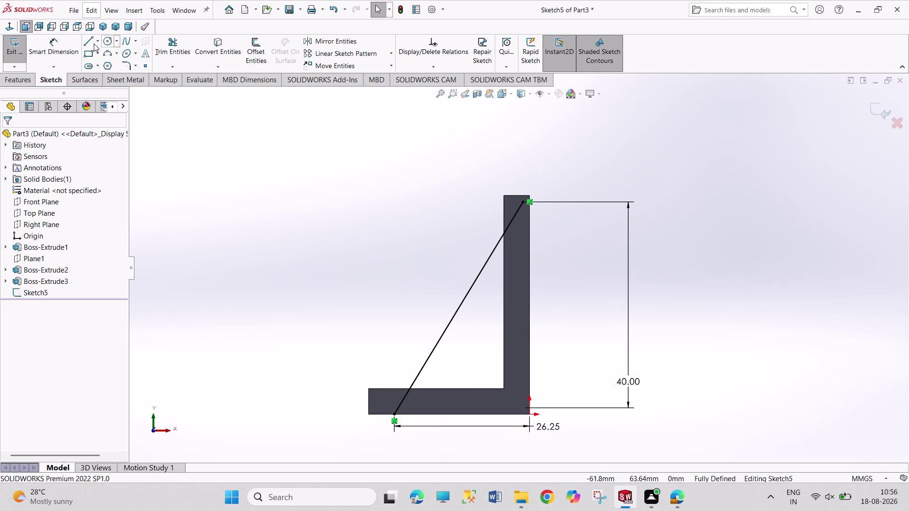
Convert the upright's inner edge into a sketch line from an isometric, orbited view.
click(101, 29)
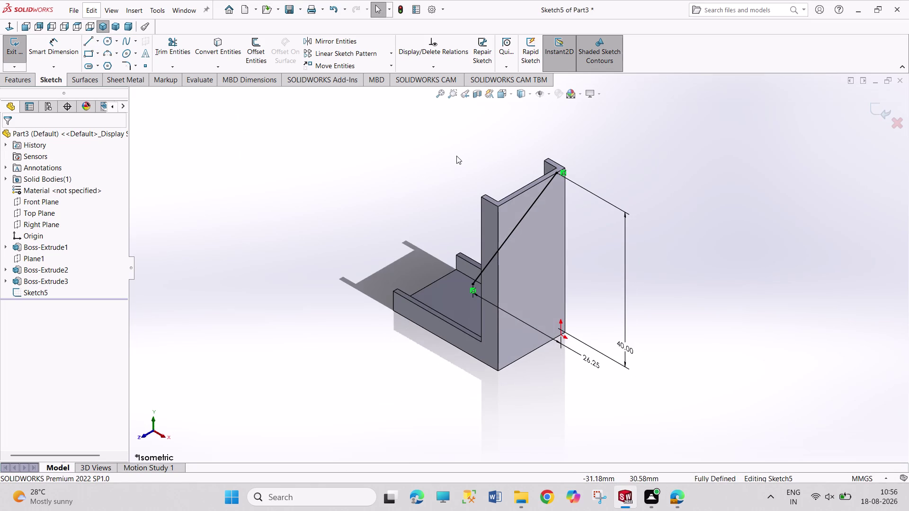
middle_drag(456, 156, 515, 167)
middle_click(518, 165)
middle_drag(240, 293, 265, 332)
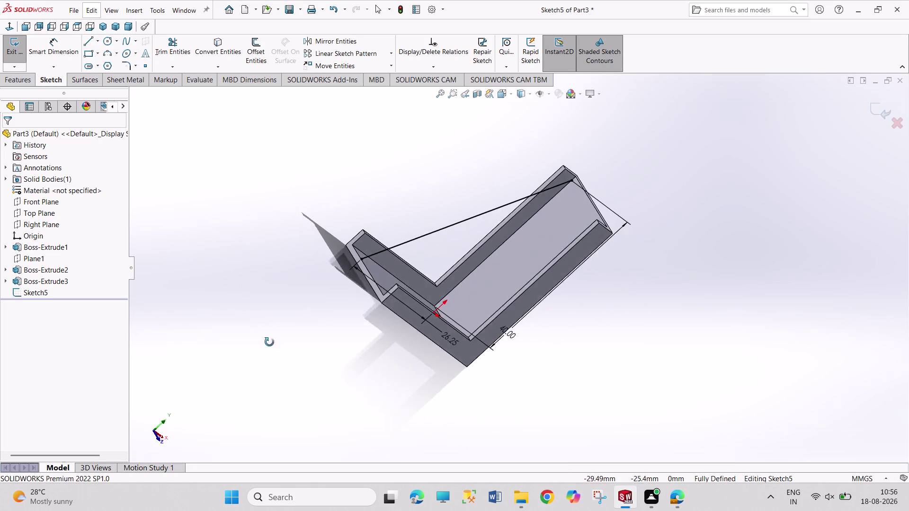
middle_drag(265, 333, 268, 365)
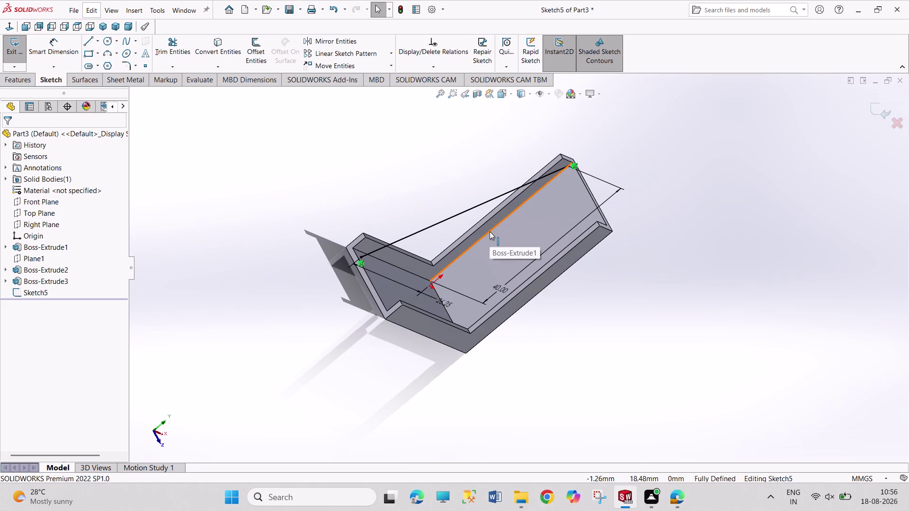
click(489, 231)
click(223, 46)
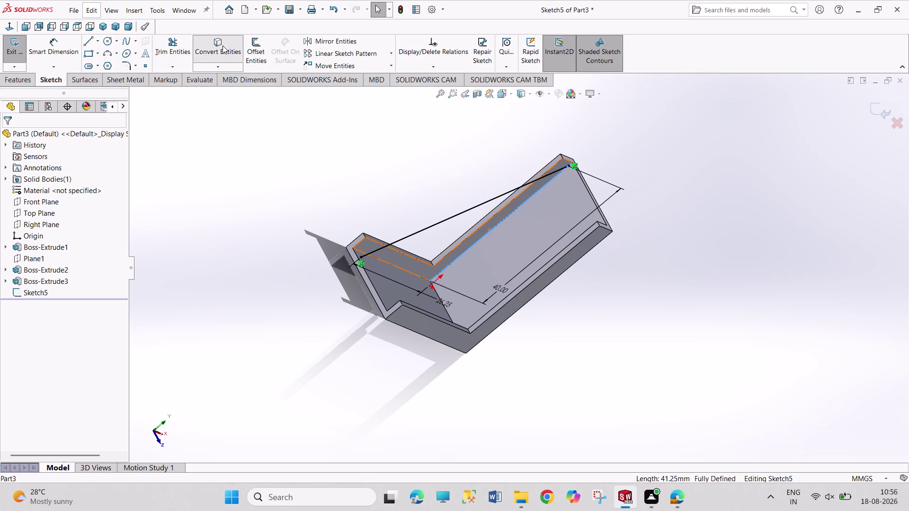
Convert the base's inner edge into a sketch line and inspect the new lines.
click(282, 162)
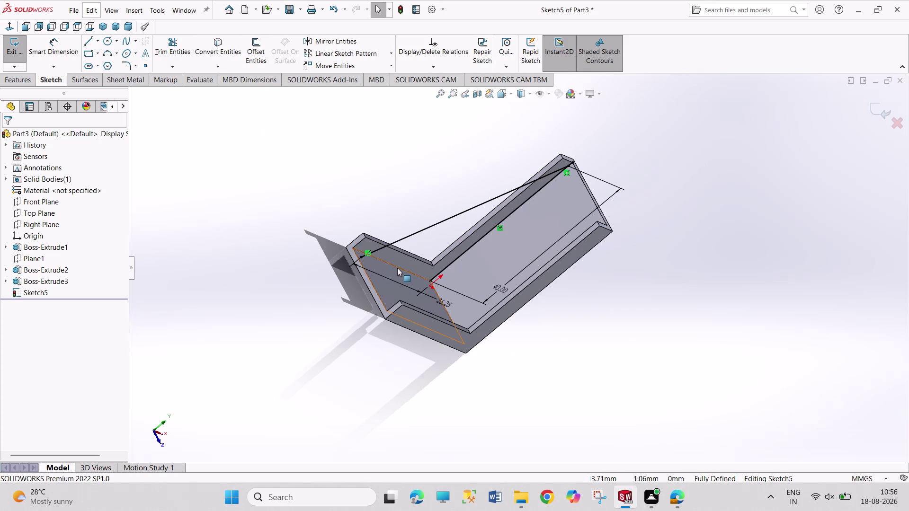
middle_drag(307, 273, 299, 333)
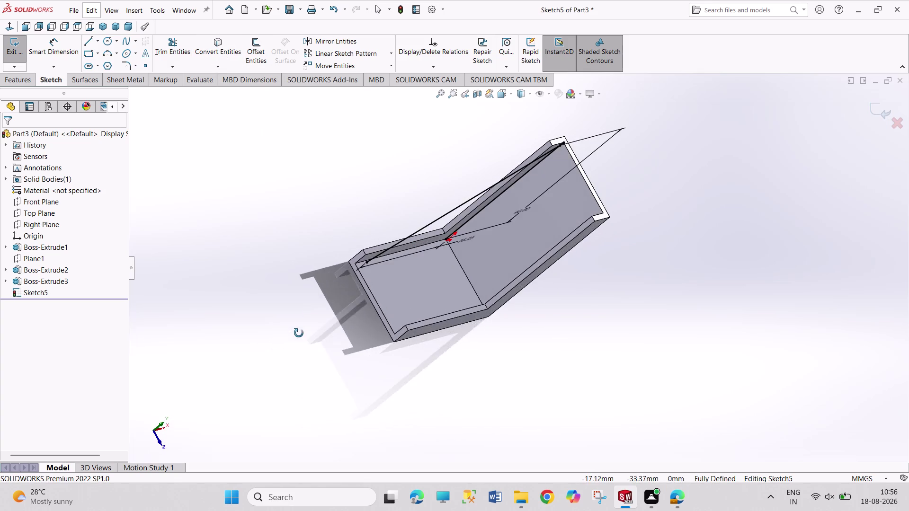
middle_drag(298, 333, 274, 319)
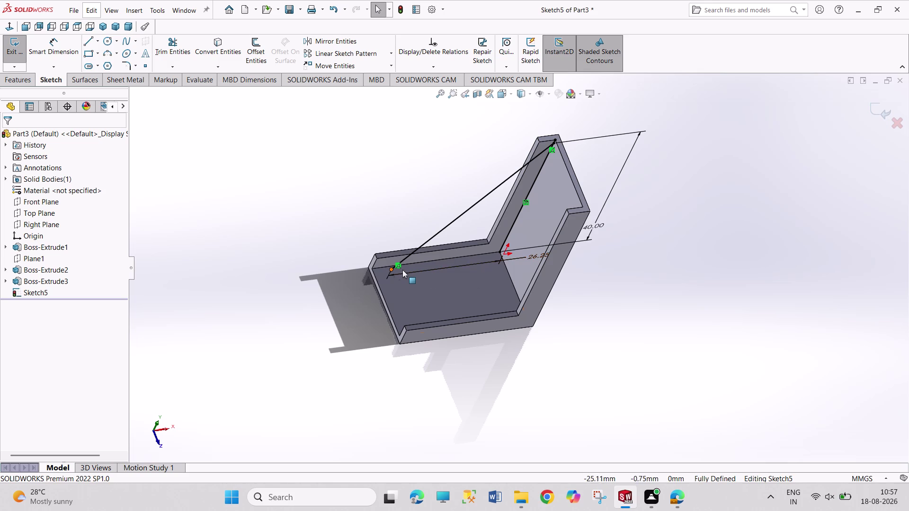
click(408, 264)
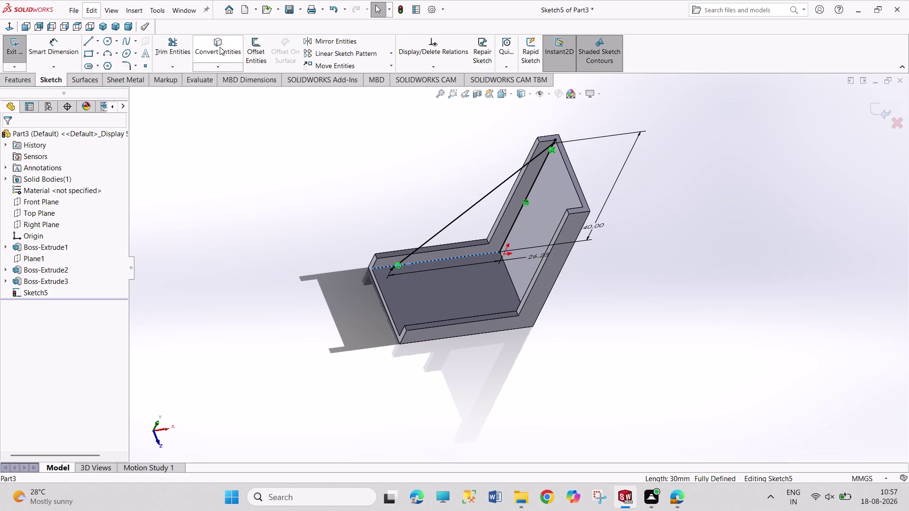
click(220, 47)
click(231, 196)
middle_drag(284, 279, 267, 229)
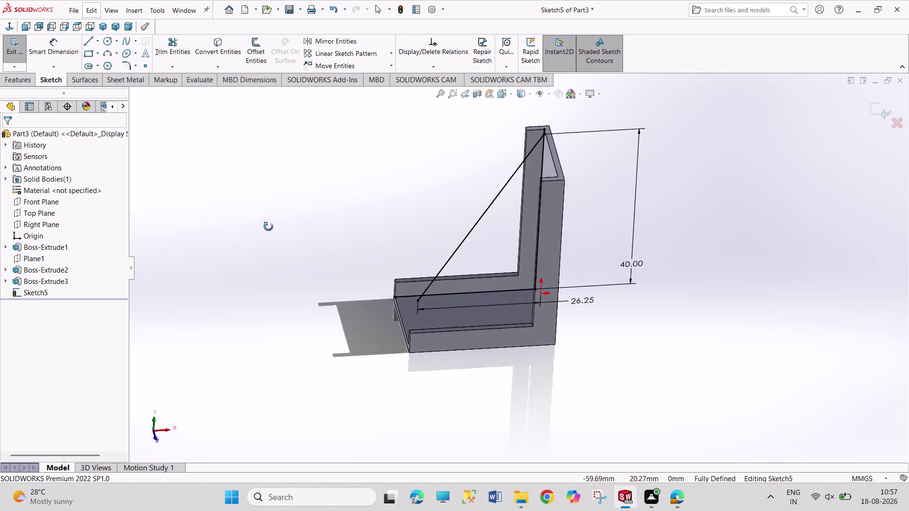
middle_drag(268, 229, 272, 211)
scroll(down, 3)
scroll(down, 3)
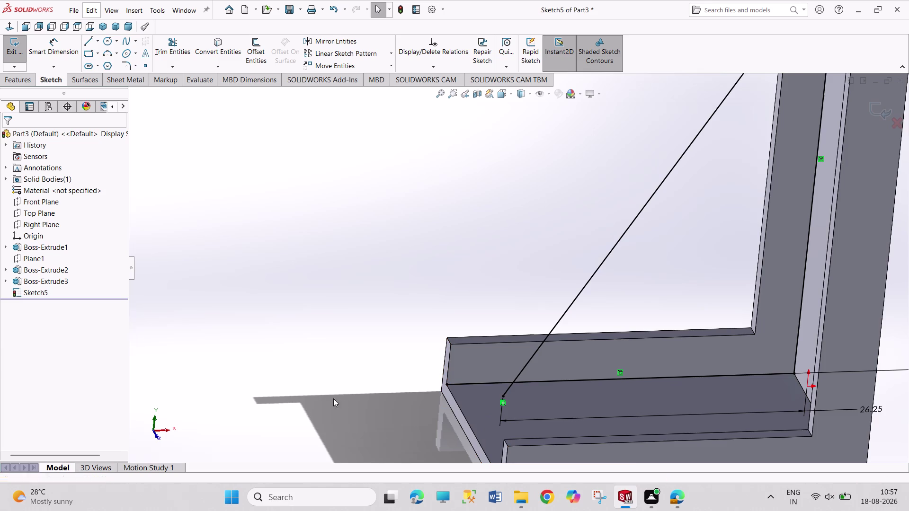
middle_drag(338, 400, 363, 405)
scroll(up, 3)
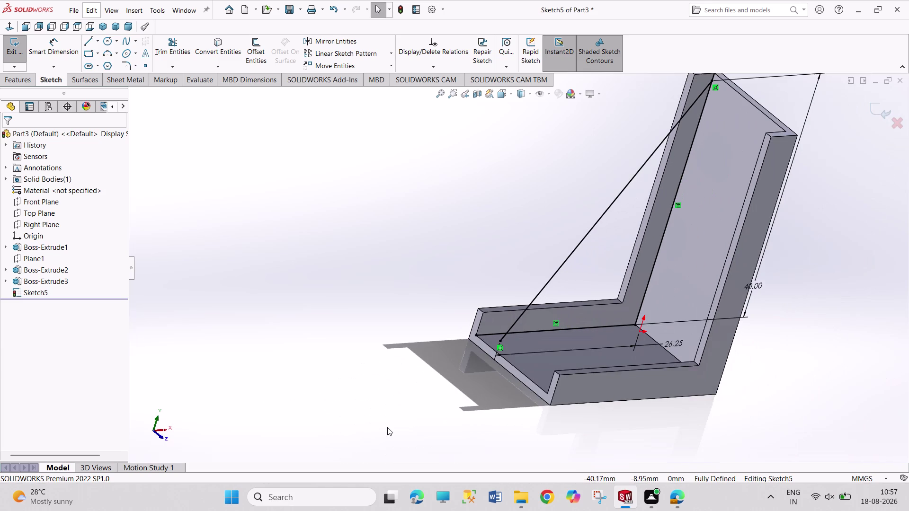
Make the diagonal line's lower endpoint coincident with the converted base edge line.
right_click(499, 347)
click(535, 465)
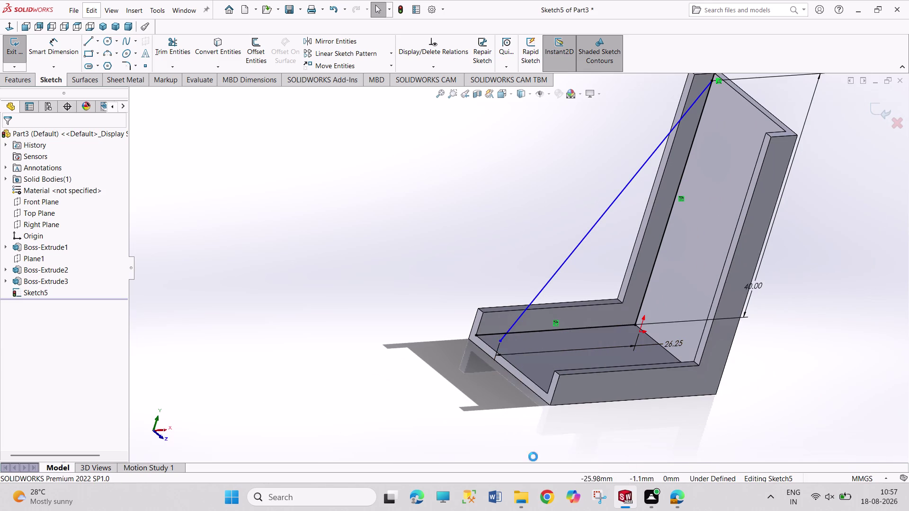
click(500, 342)
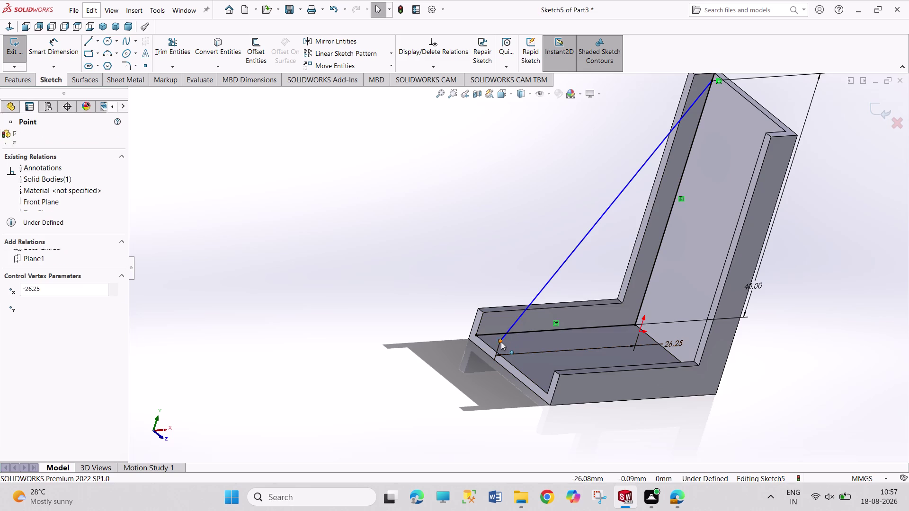
click(498, 333)
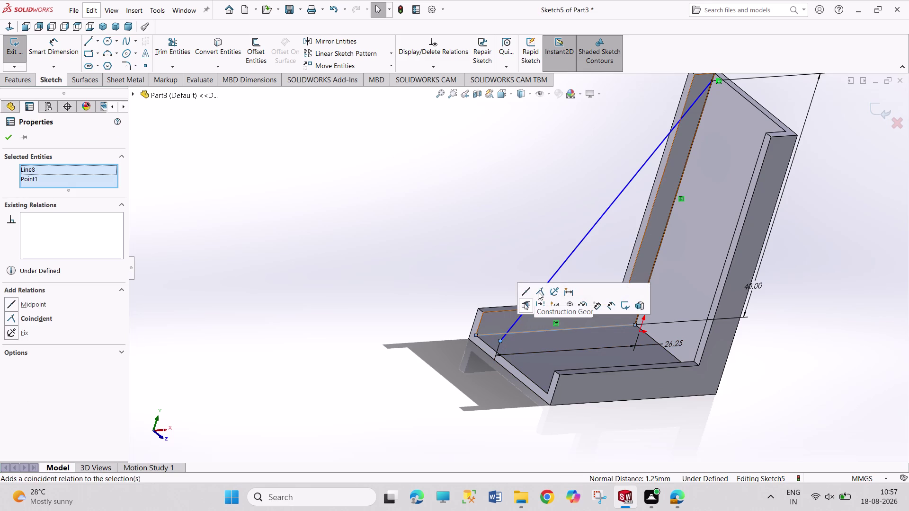
click(538, 292)
click(508, 237)
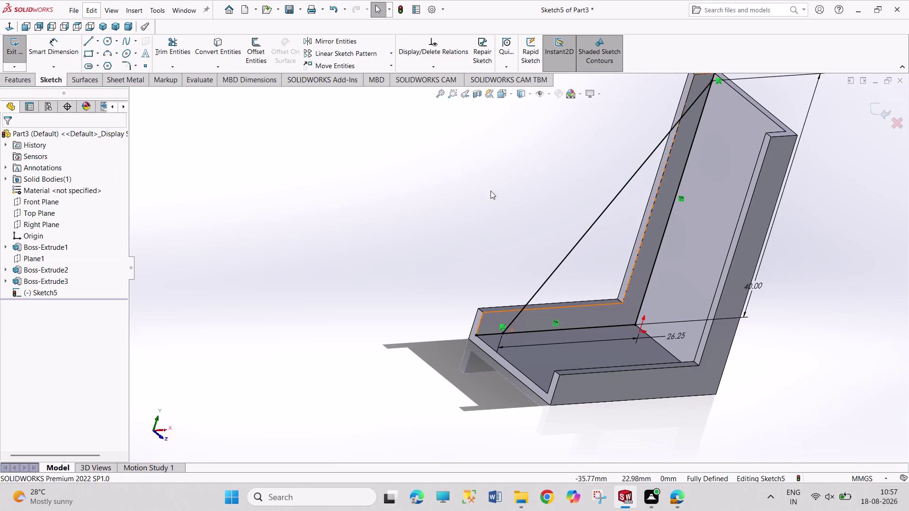
click(154, 45)
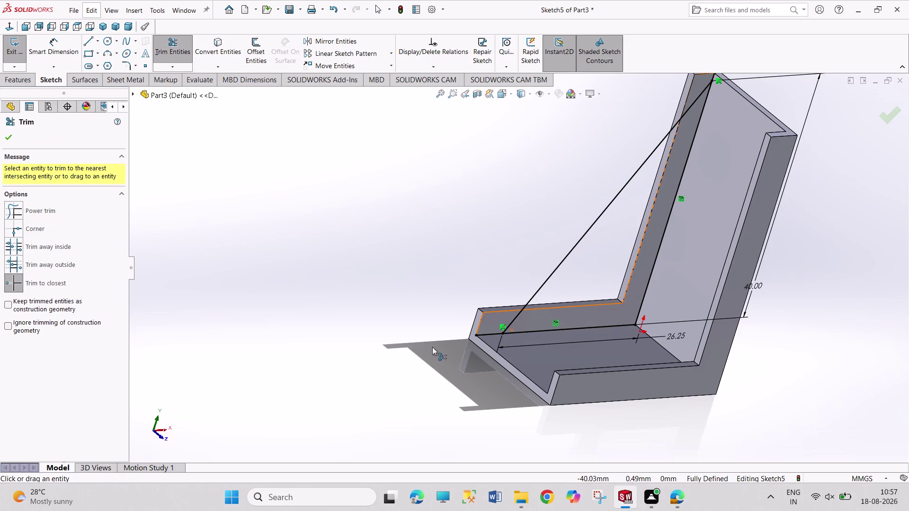
Trim the excess line pieces beyond both ends of the diagonal line.
click(490, 335)
scroll(up, 3)
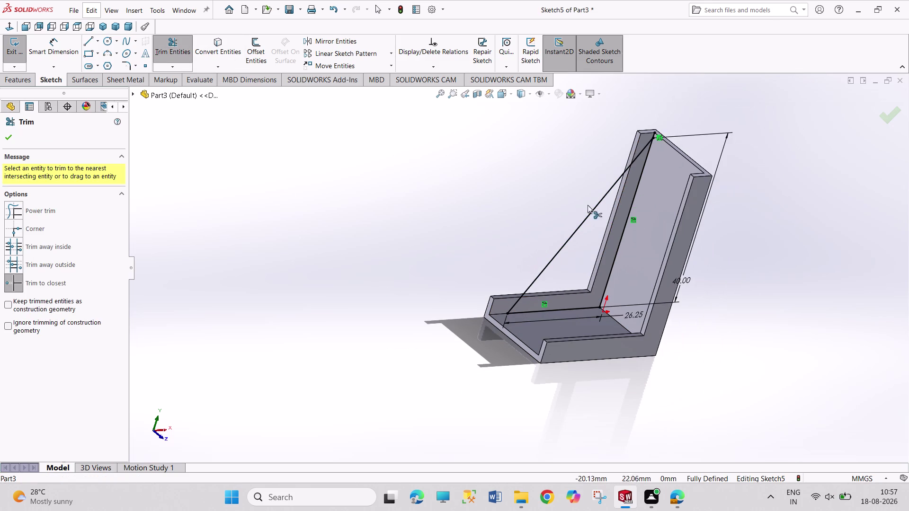
scroll(down, 3)
scroll(down, 3)
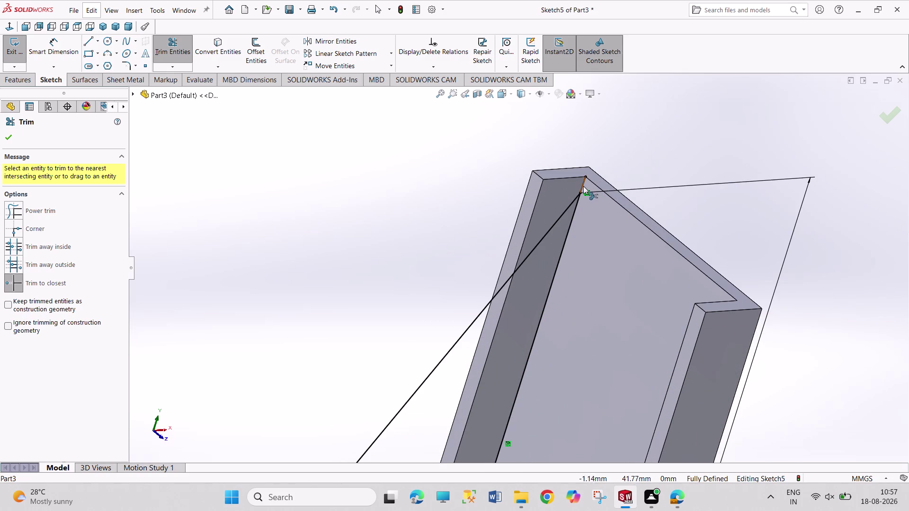
click(583, 186)
scroll(up, 3)
scroll(up, 3)
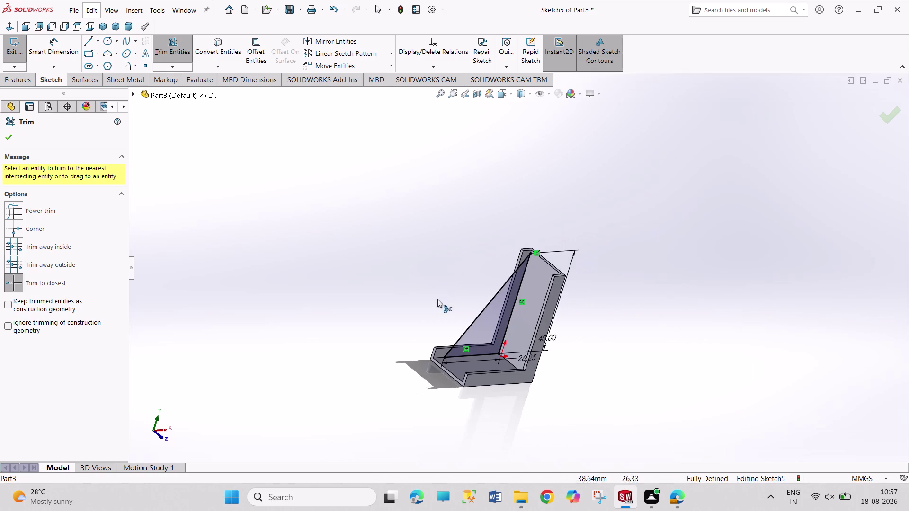
scroll(down, 3)
right_click(685, 406)
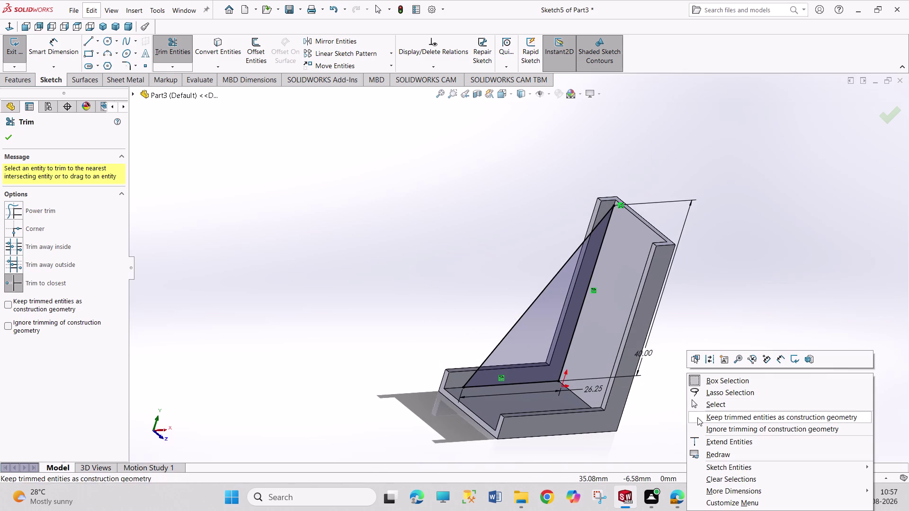
click(710, 403)
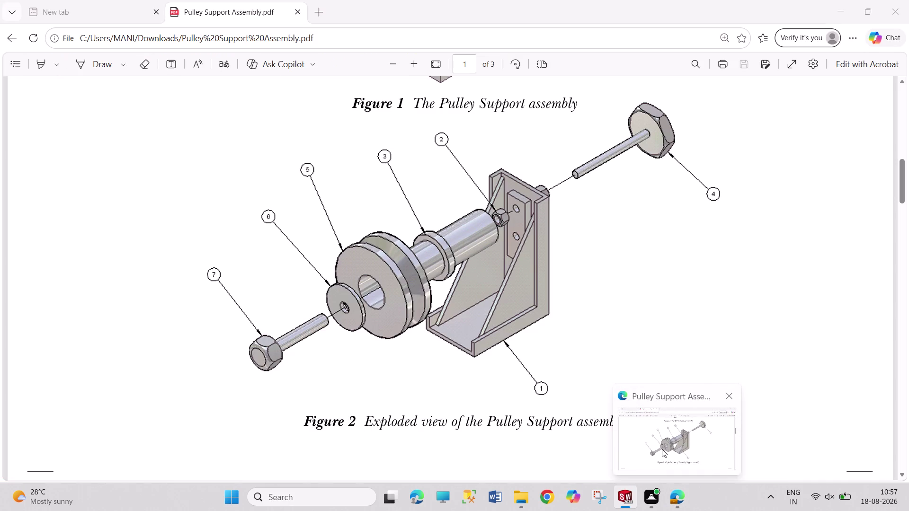
Review Figures 6 and 7 on page 2 of the PDF, then return to SOLIDWORKS.
click(661, 449)
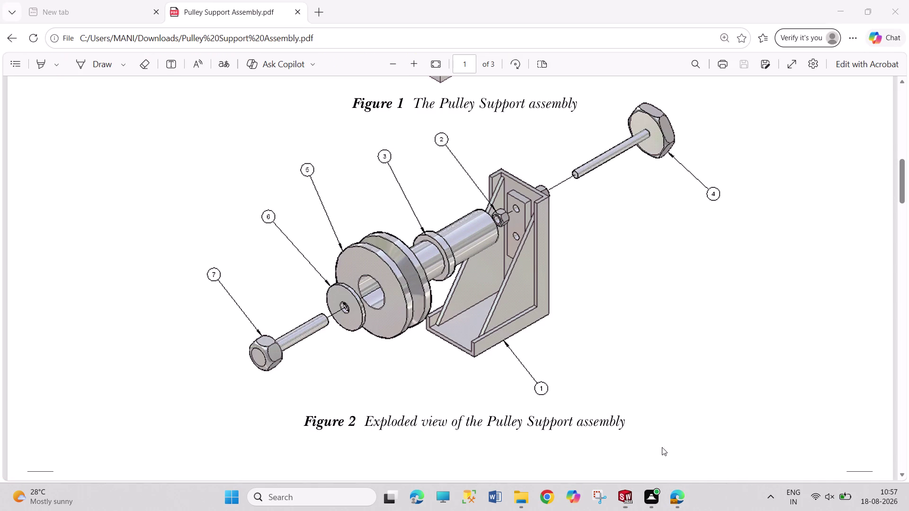
scroll(down, 3)
scroll(down, 3)
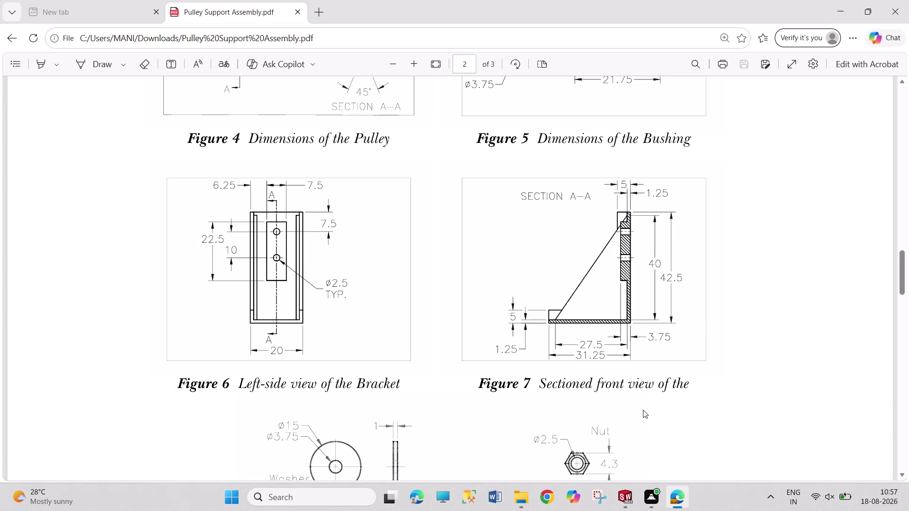
click(621, 495)
click(632, 506)
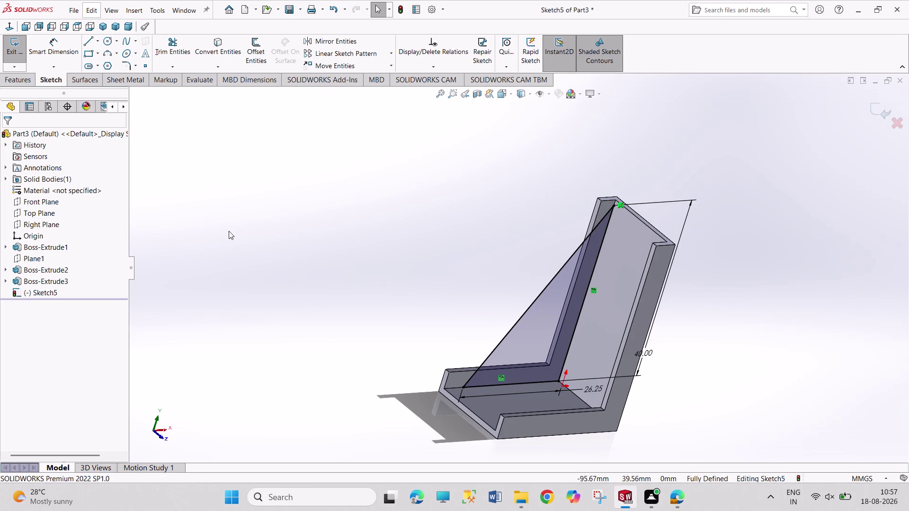
Exit Sketch5 and extrude the triangular profile 1.25 mm as a boss.
click(13, 51)
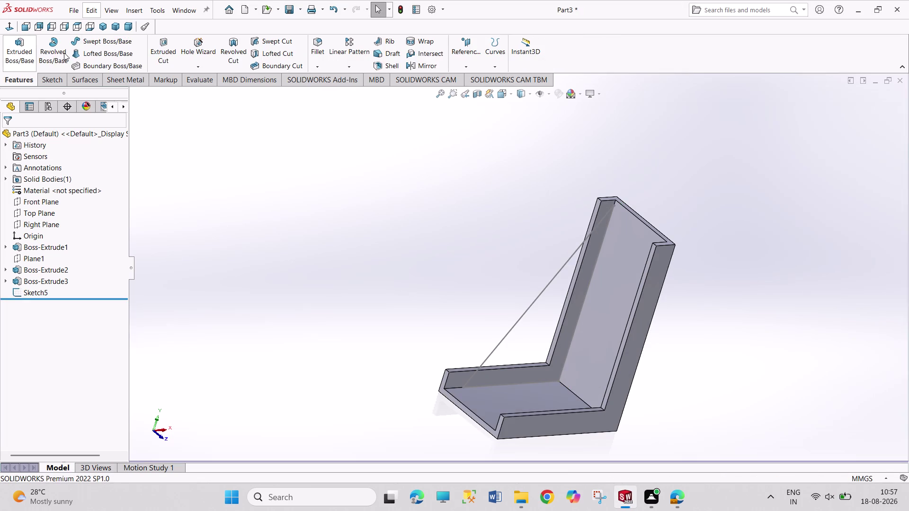
click(10, 56)
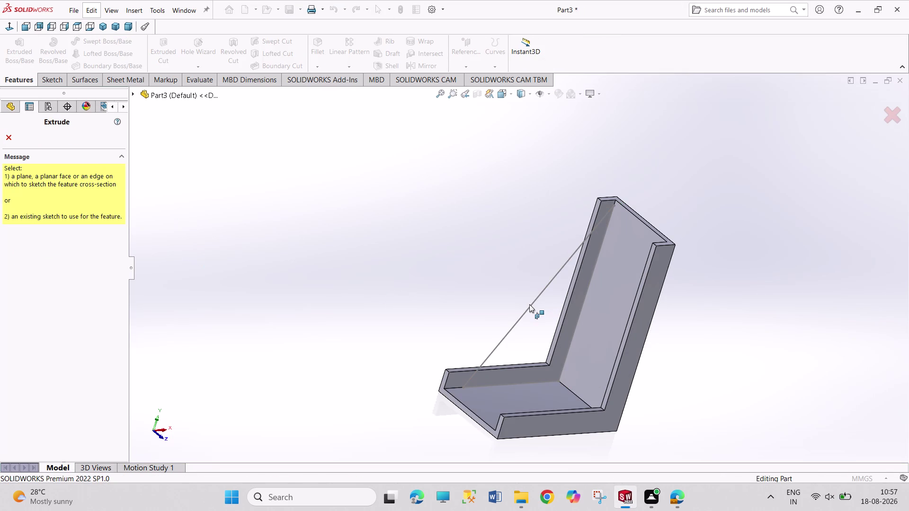
click(531, 306)
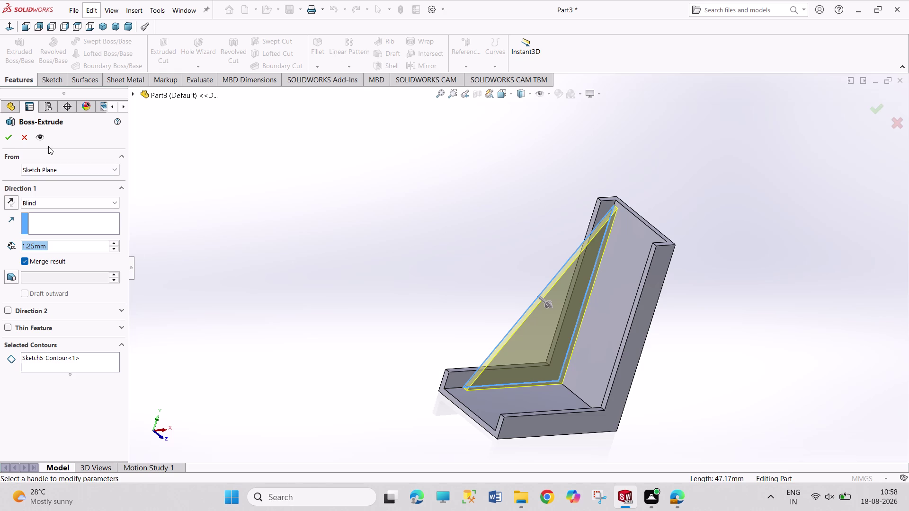
click(11, 137)
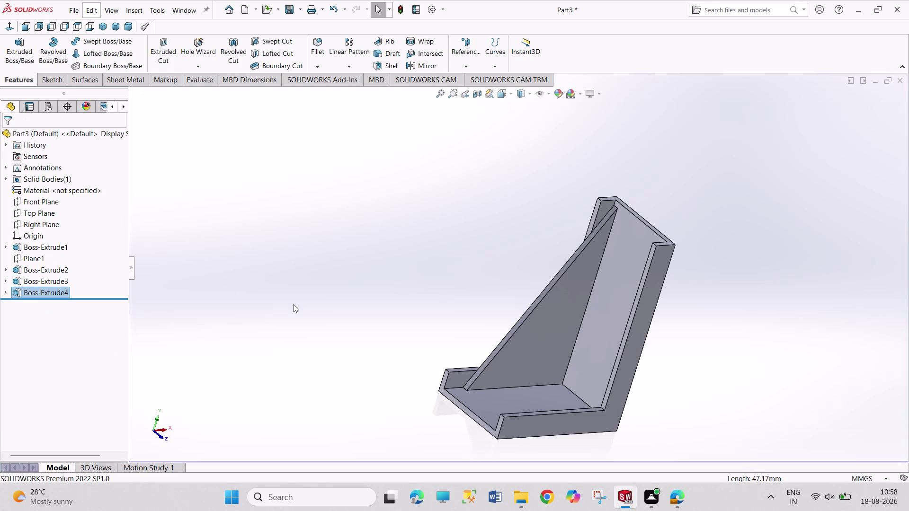
Start a new sketch on a side face of the bracket.
middle_drag(293, 304, 354, 418)
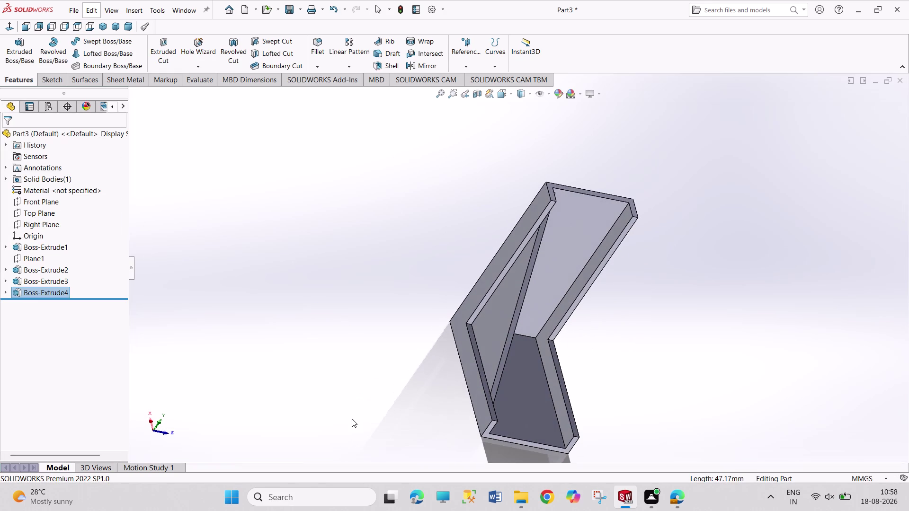
click(547, 357)
click(588, 330)
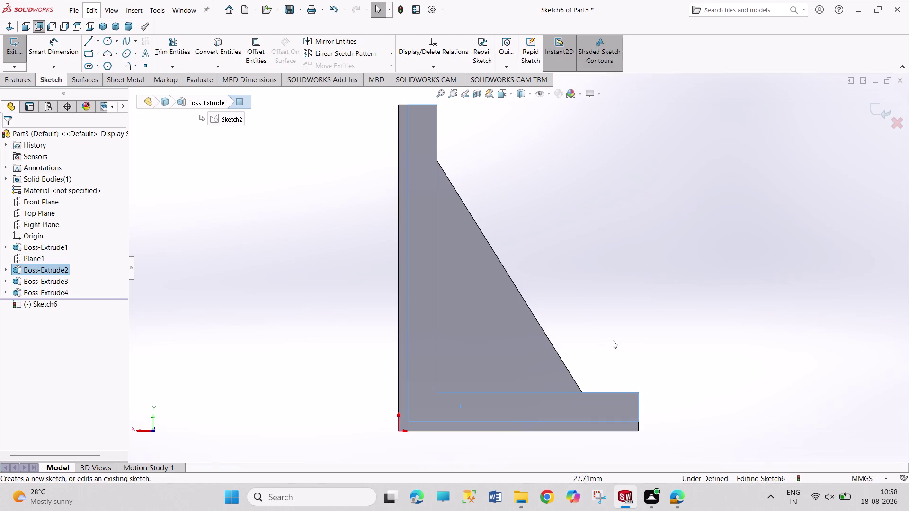
Draw a horizontal line to the diagonal's lower end and a vertical line up to its top end.
middle_drag(552, 316, 545, 326)
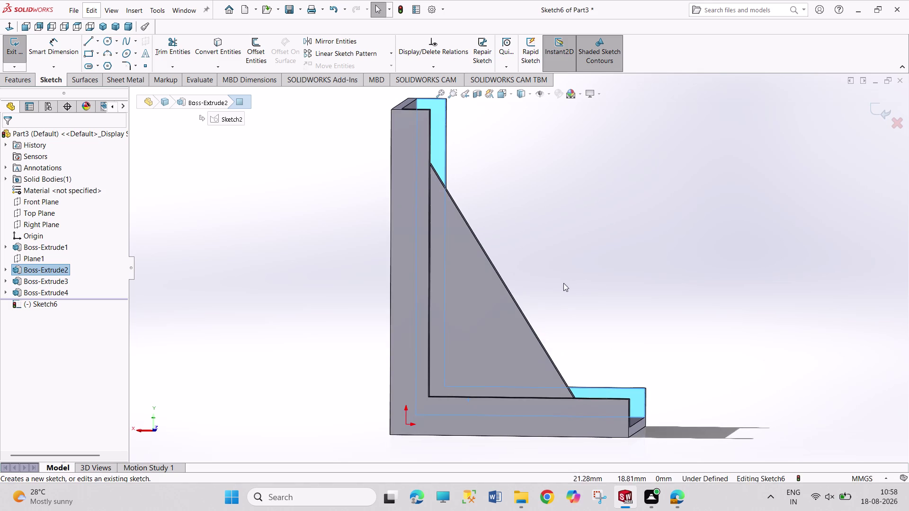
middle_drag(557, 286, 525, 303)
middle_drag(656, 252, 631, 277)
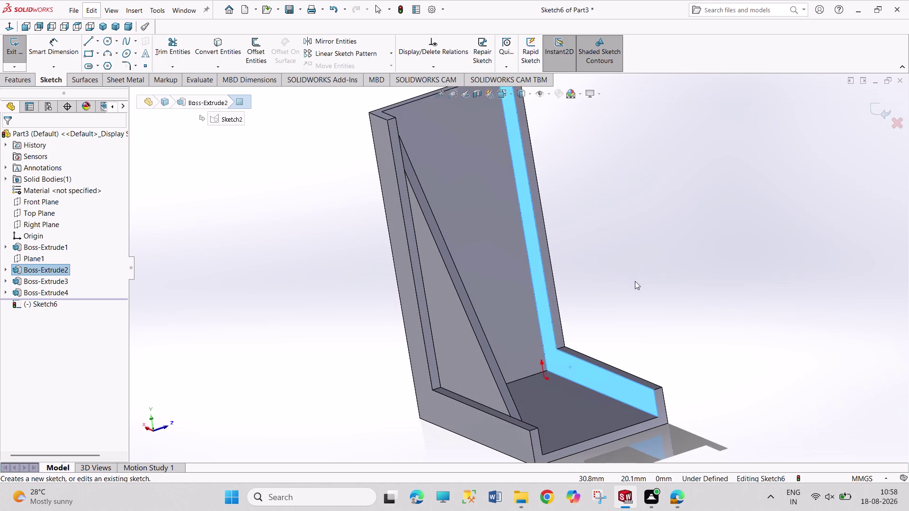
click(89, 43)
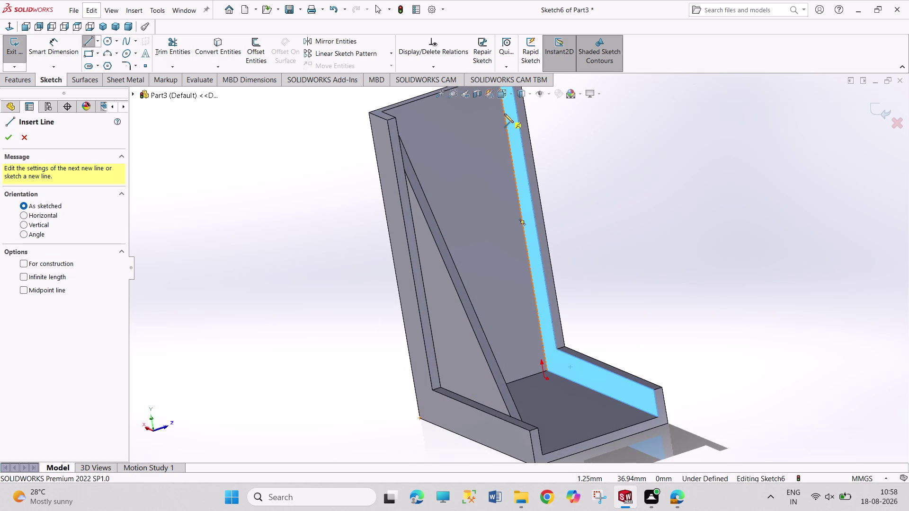
click(505, 114)
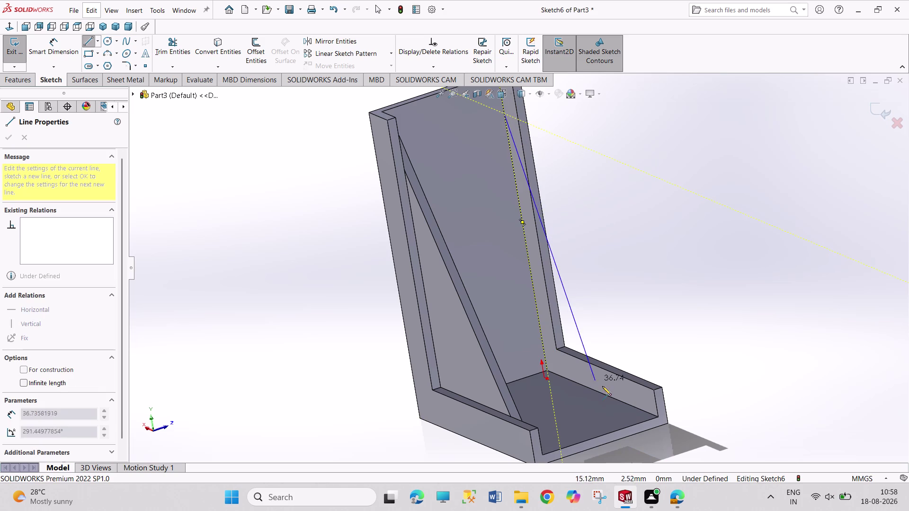
click(643, 410)
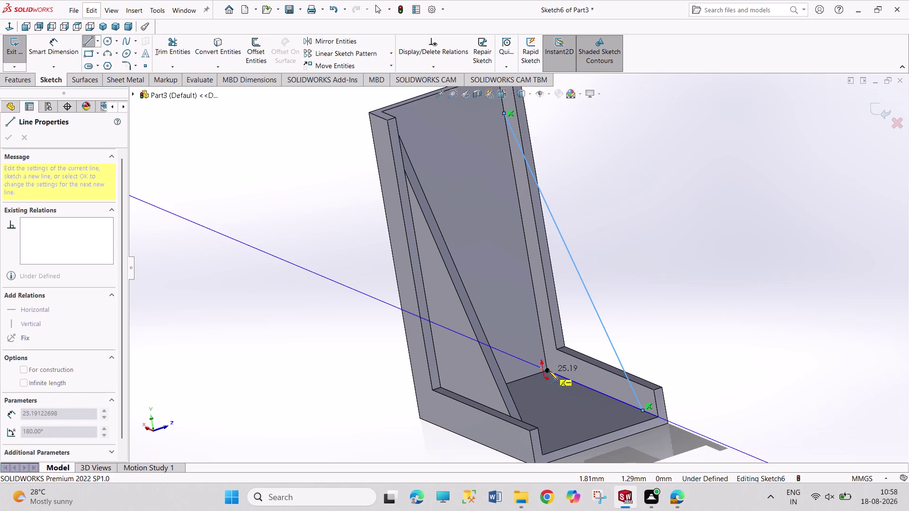
click(548, 371)
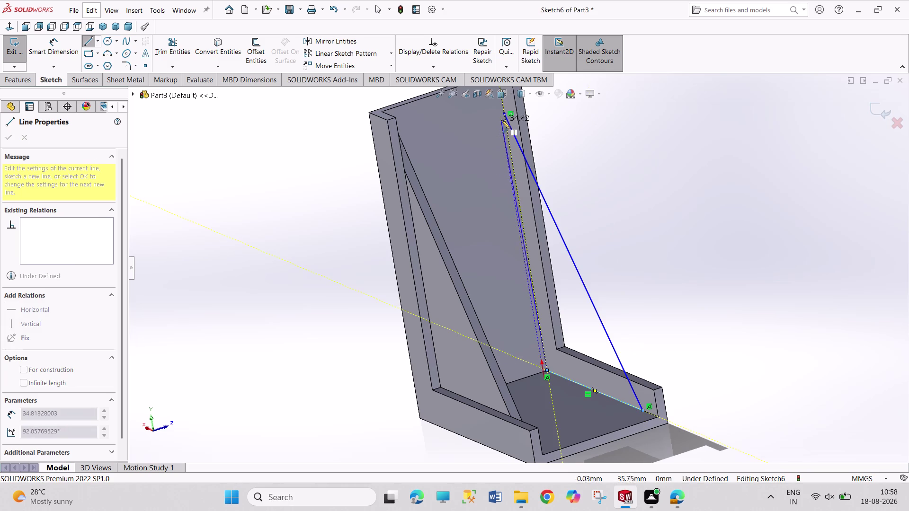
click(503, 112)
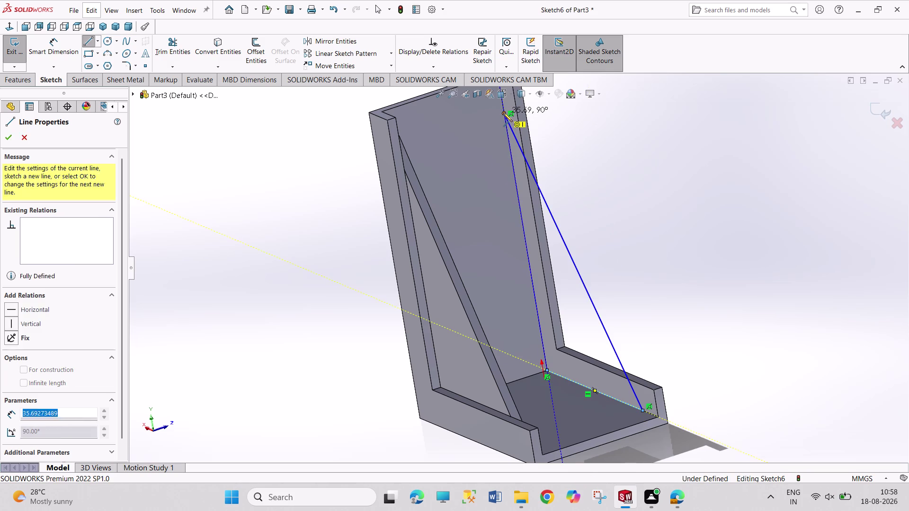
right_drag(665, 277, 665, 145)
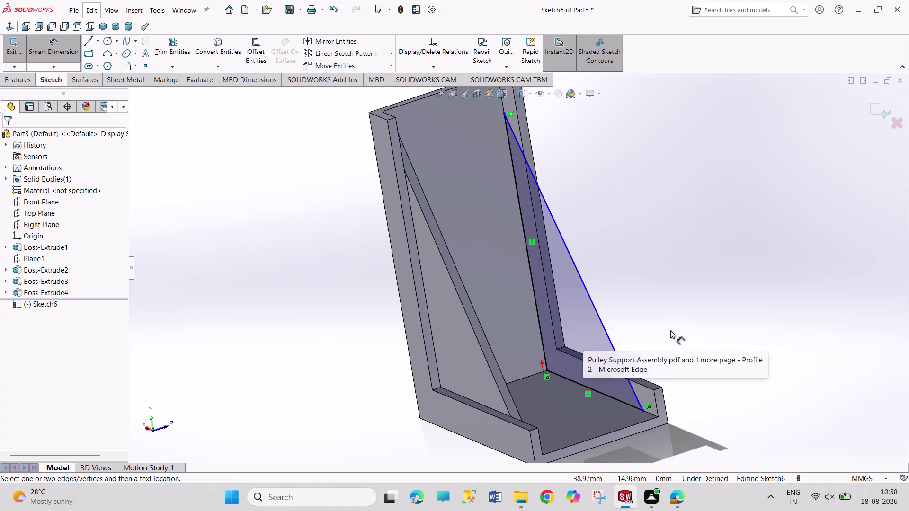
Dimension the triangle's width from the vertical line to the diagonal's lower end as 27.5 mm.
click(642, 410)
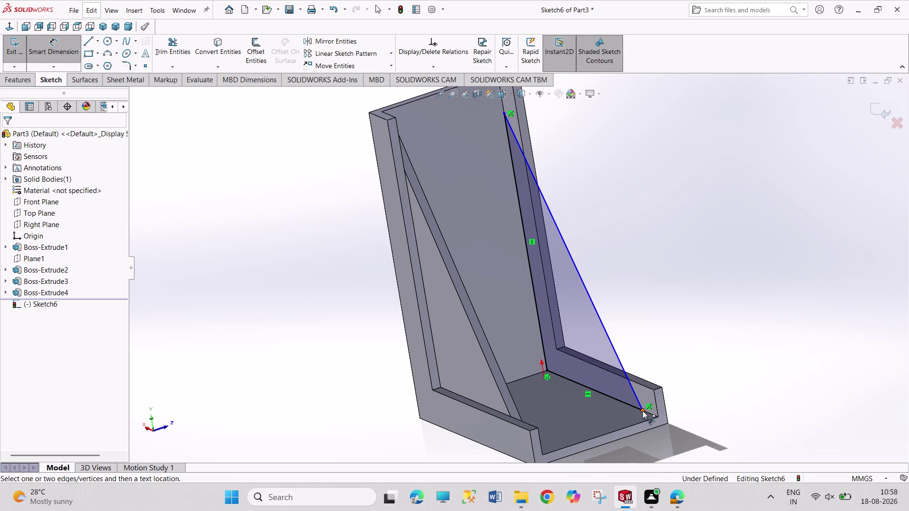
click(551, 325)
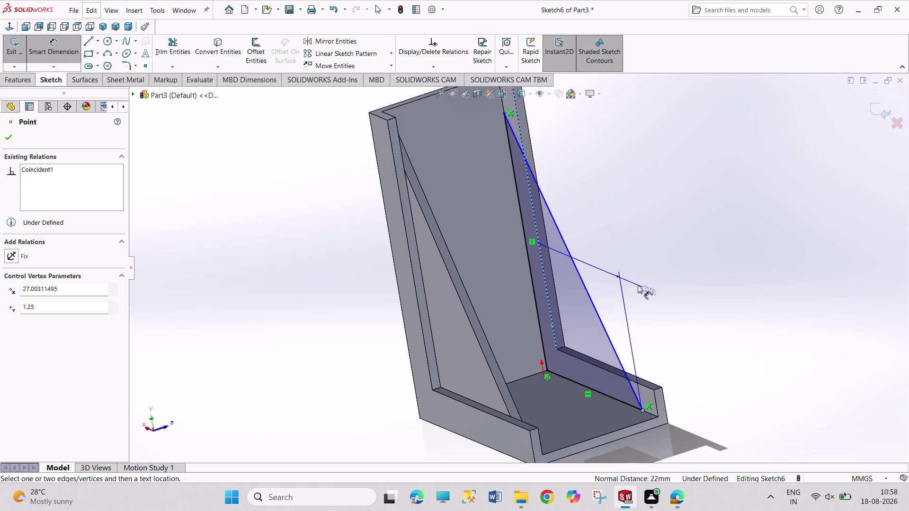
click(646, 287)
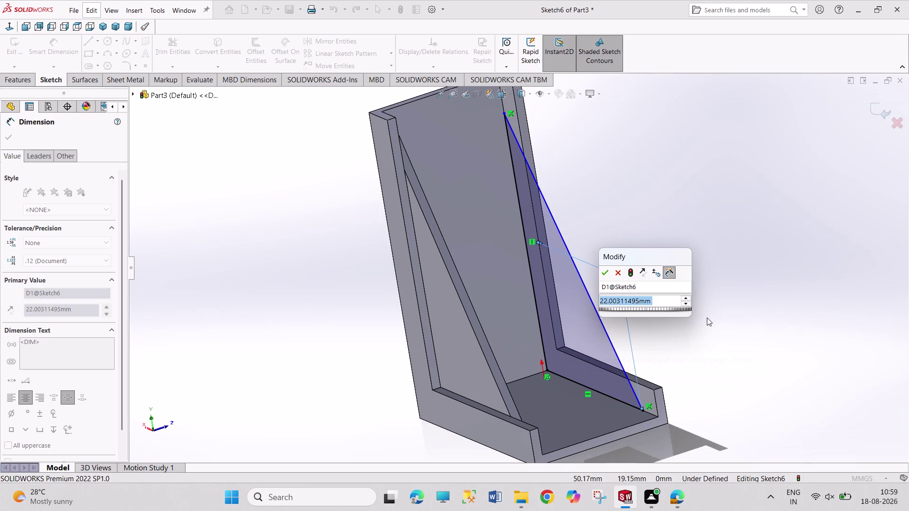
text(27.5)
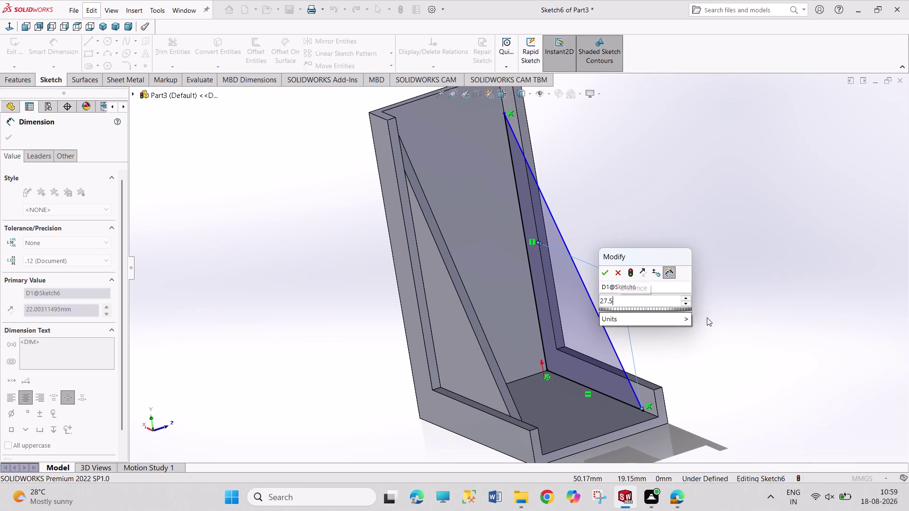
key(Return)
right_click(724, 361)
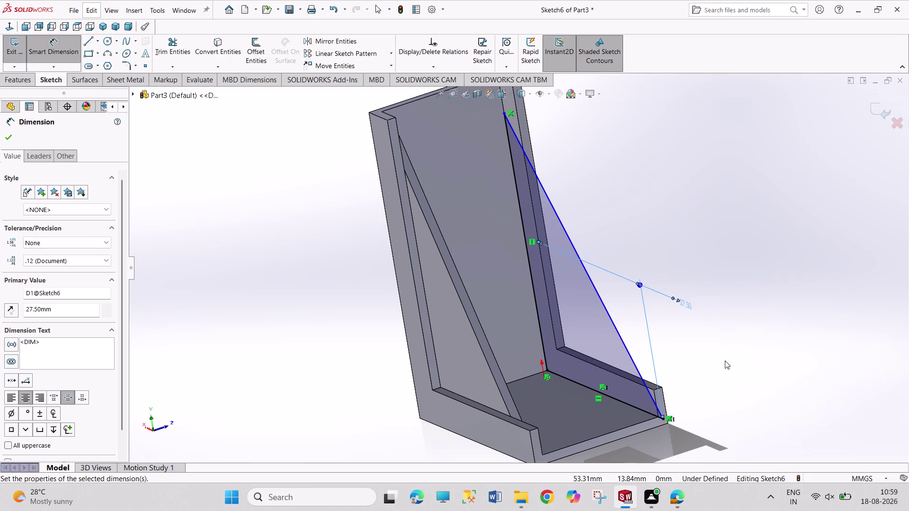
click(742, 393)
middle_drag(748, 395, 740, 395)
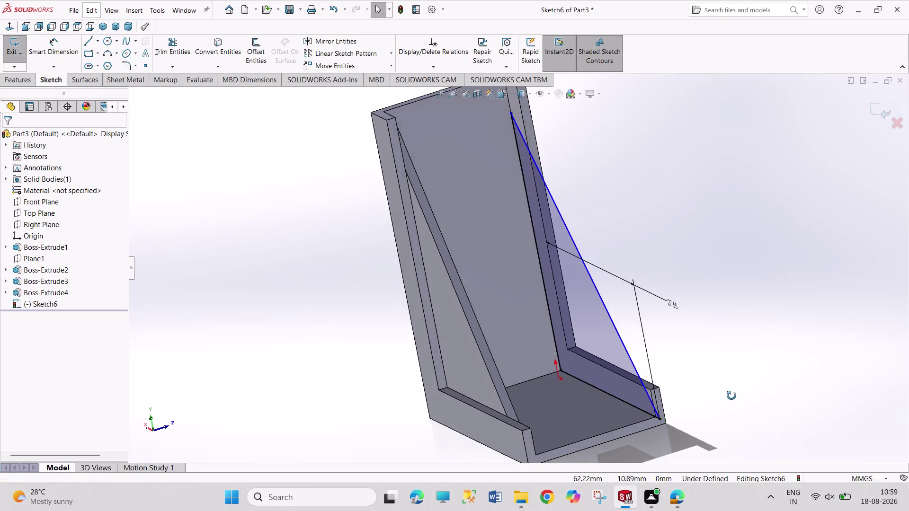
middle_drag(739, 396, 748, 404)
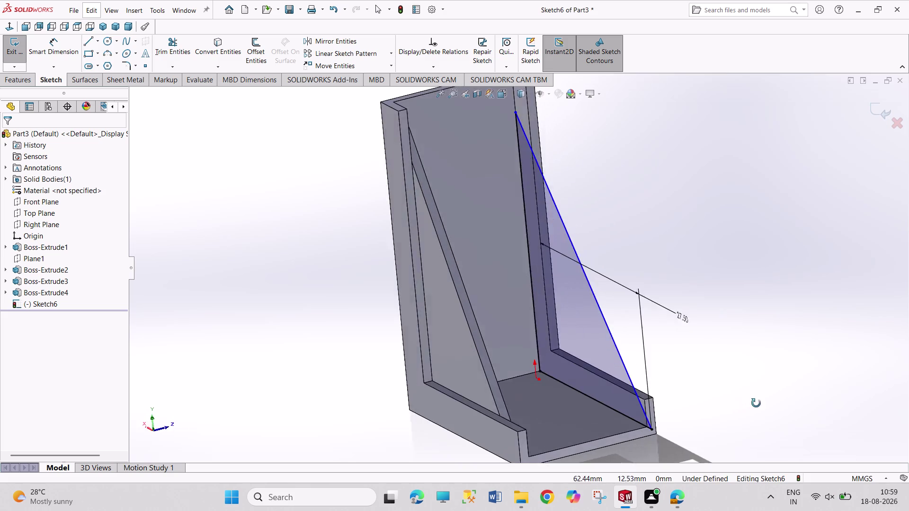
middle_drag(749, 403, 767, 417)
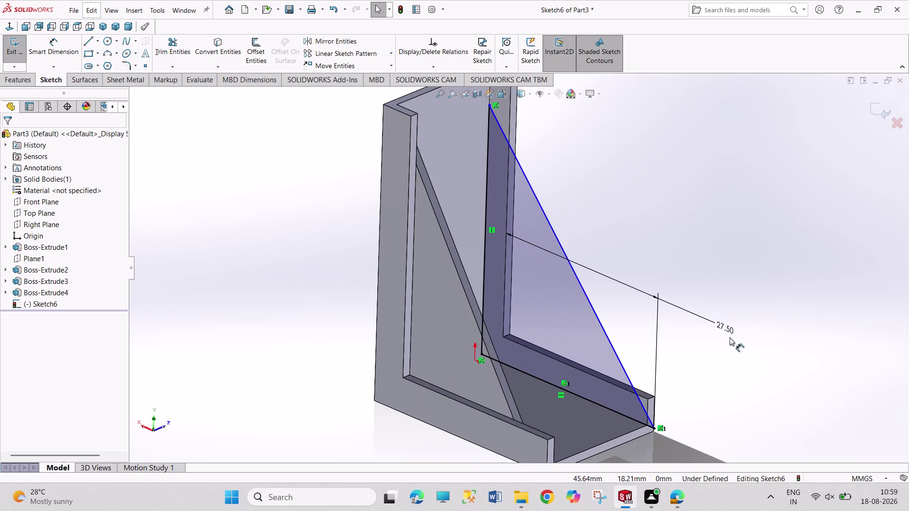
Delete the 27.50 width dimension and drag the triangle's lower corner back along the base.
right_click(727, 330)
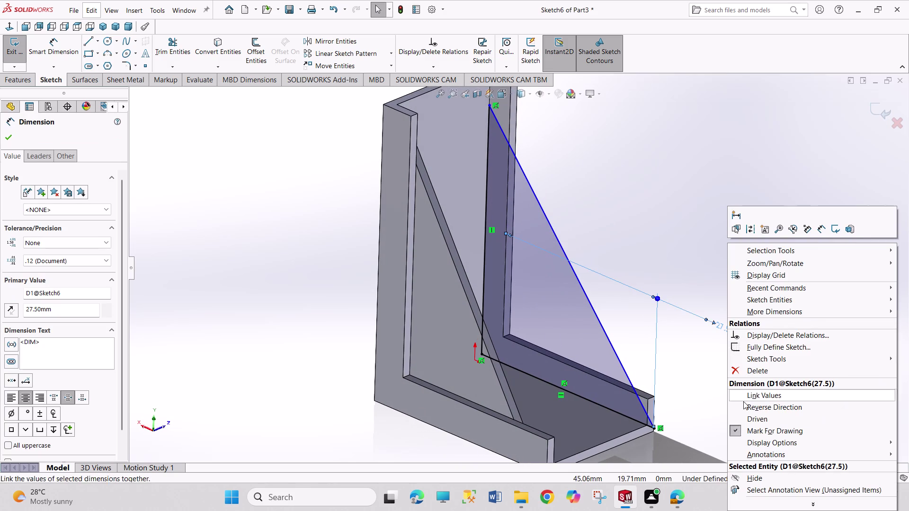
click(748, 373)
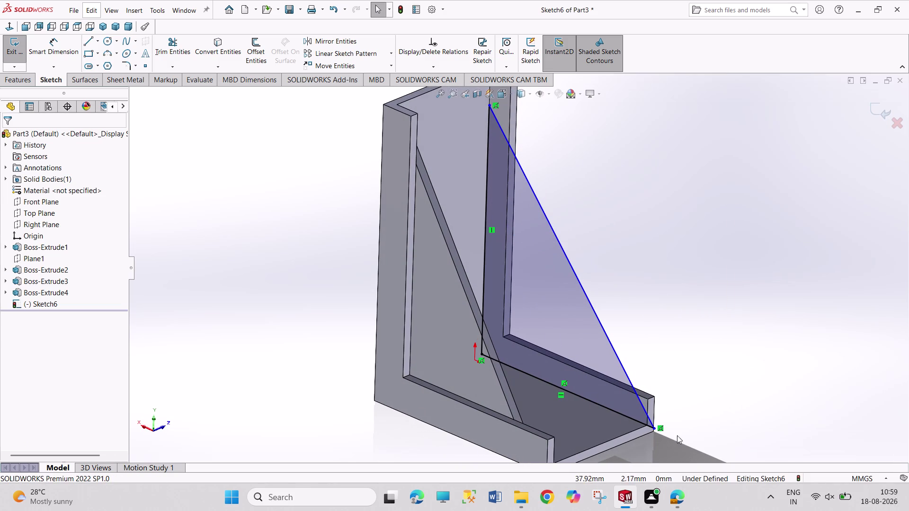
drag(654, 429, 630, 421)
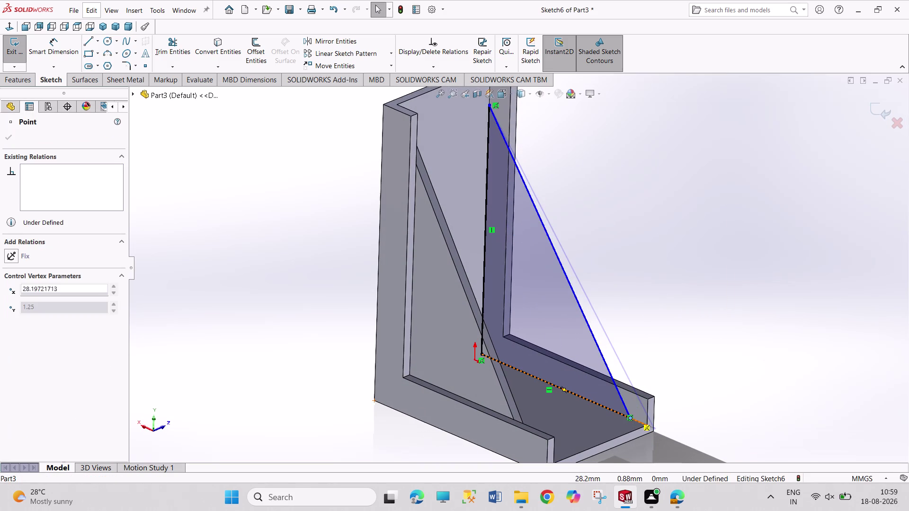
click(712, 429)
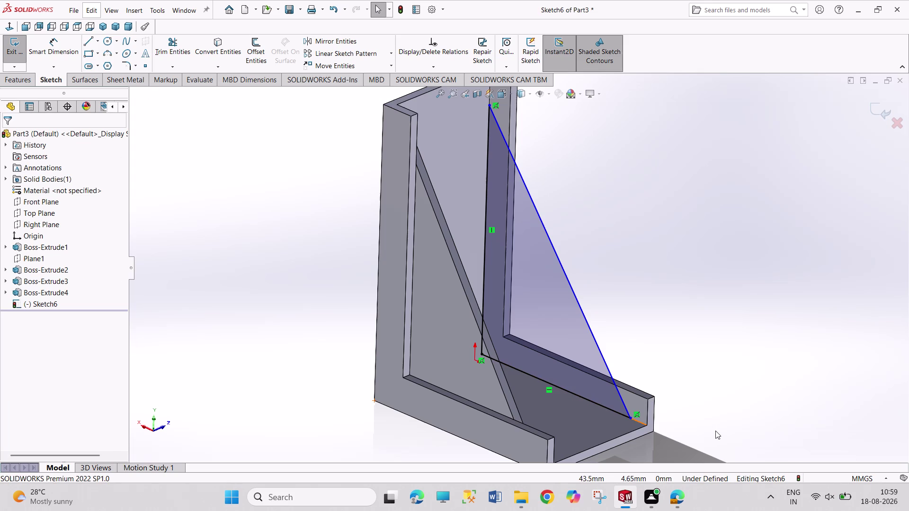
scroll(up, 3)
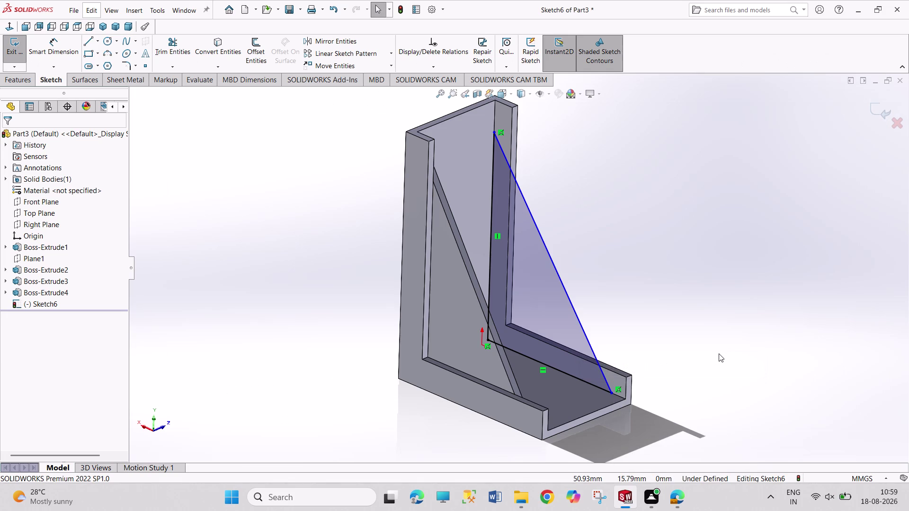
right_drag(719, 353, 720, 244)
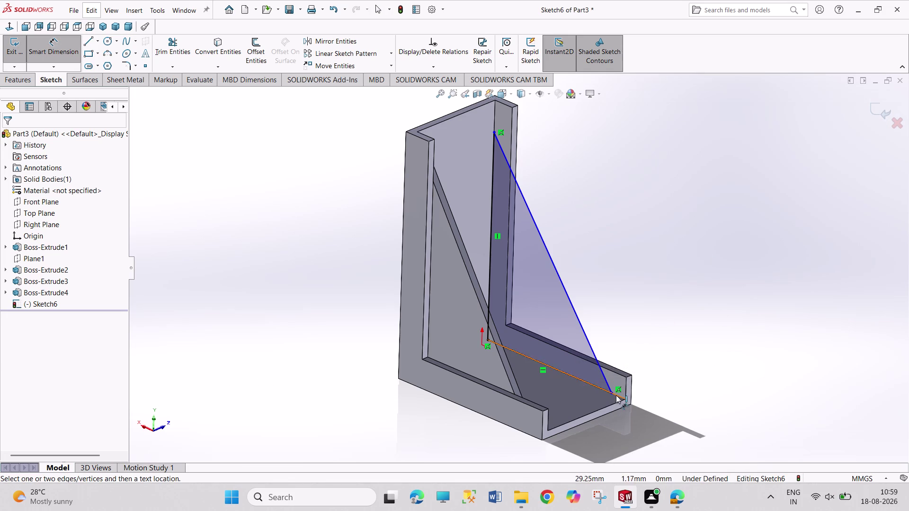
Relate the triangle's lower corner point to the bracket's base edge.
drag(613, 392, 612, 387)
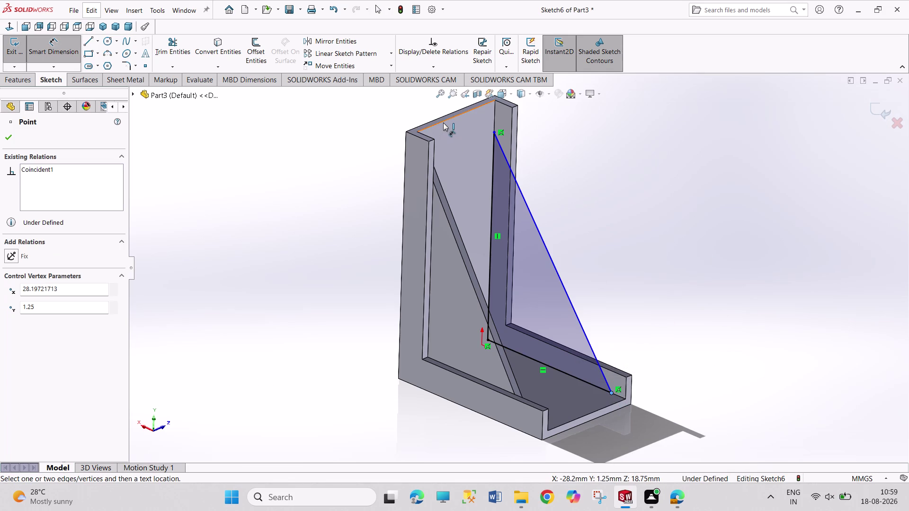
click(443, 123)
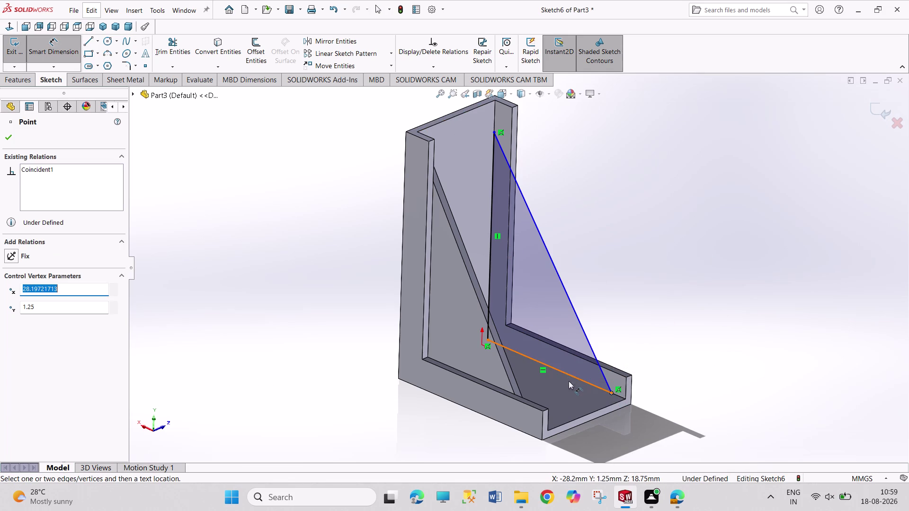
middle_drag(698, 359, 669, 357)
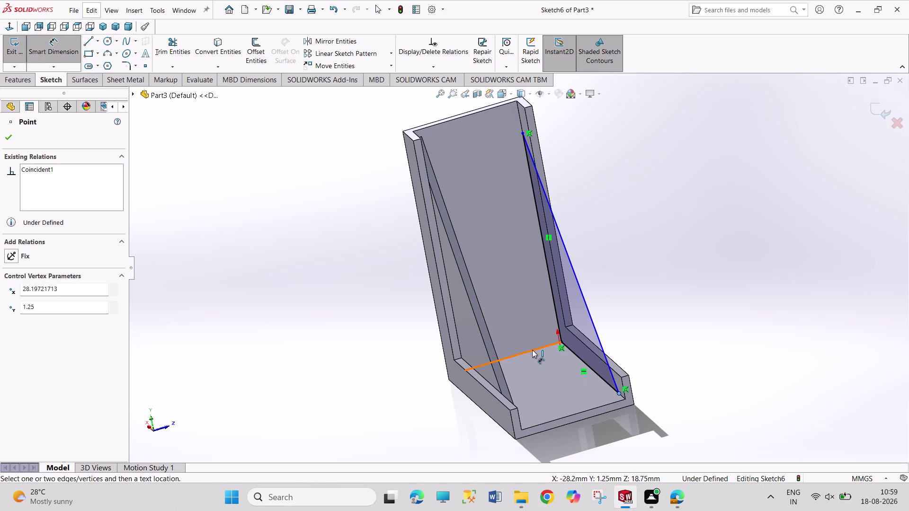
click(532, 350)
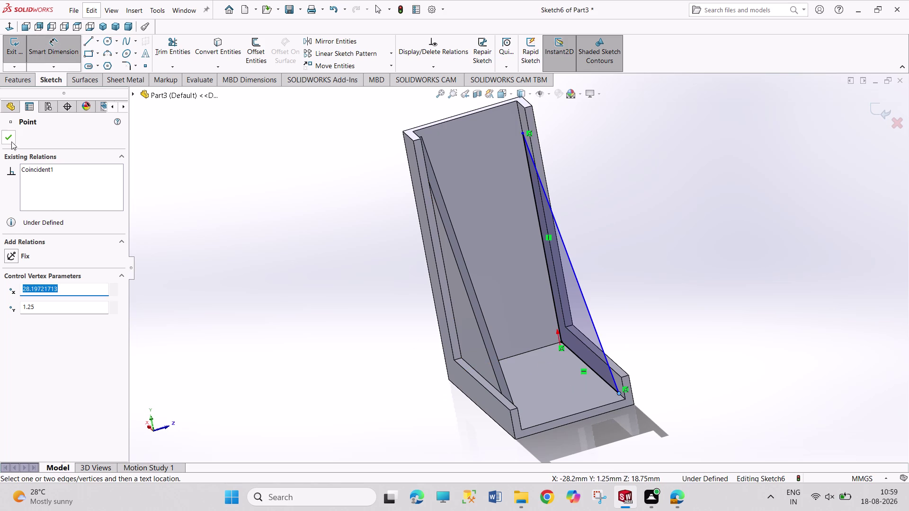
click(4, 138)
click(57, 44)
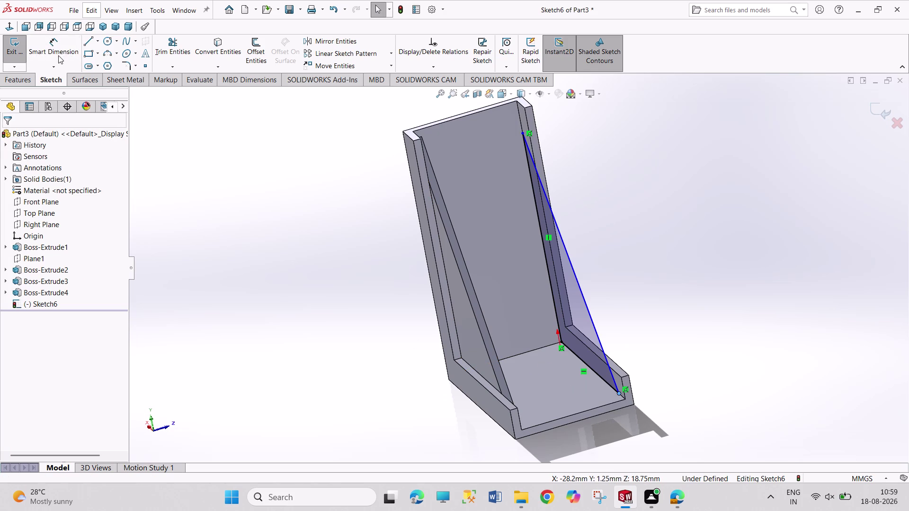
Try dimensioning from the base edge, then make the corner point coincident with the bracket's outer edge.
click(56, 55)
click(532, 351)
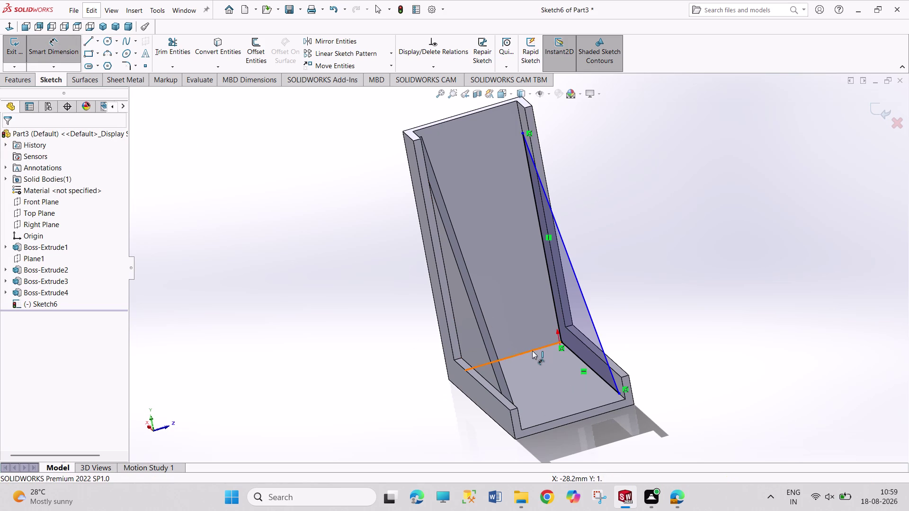
click(618, 394)
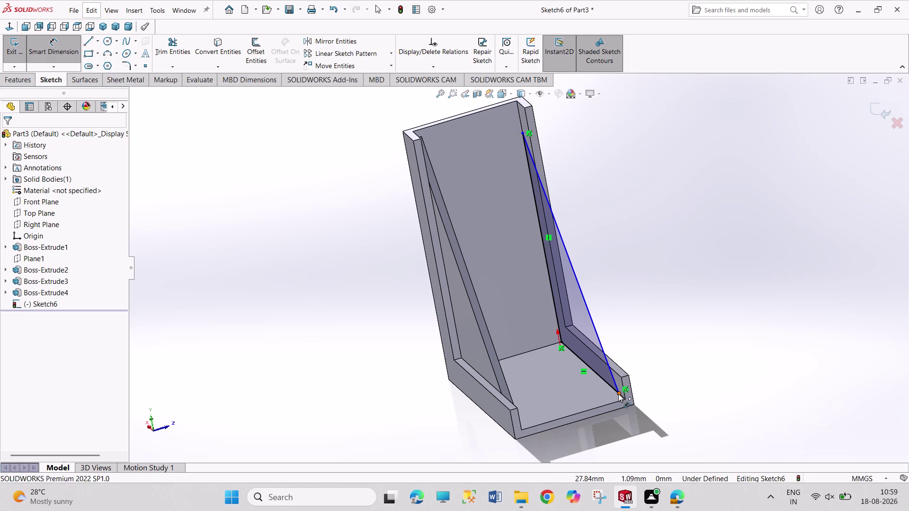
click(524, 353)
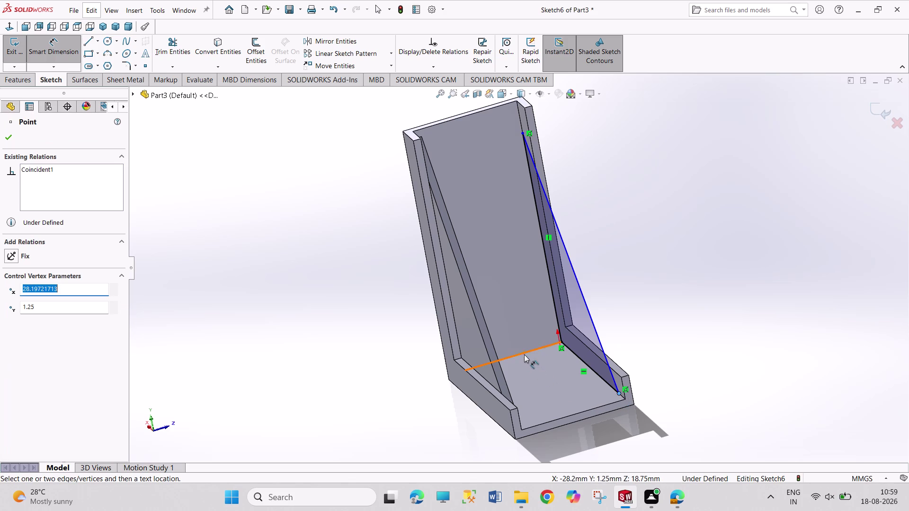
middle_drag(625, 380, 606, 419)
middle_drag(657, 326, 635, 316)
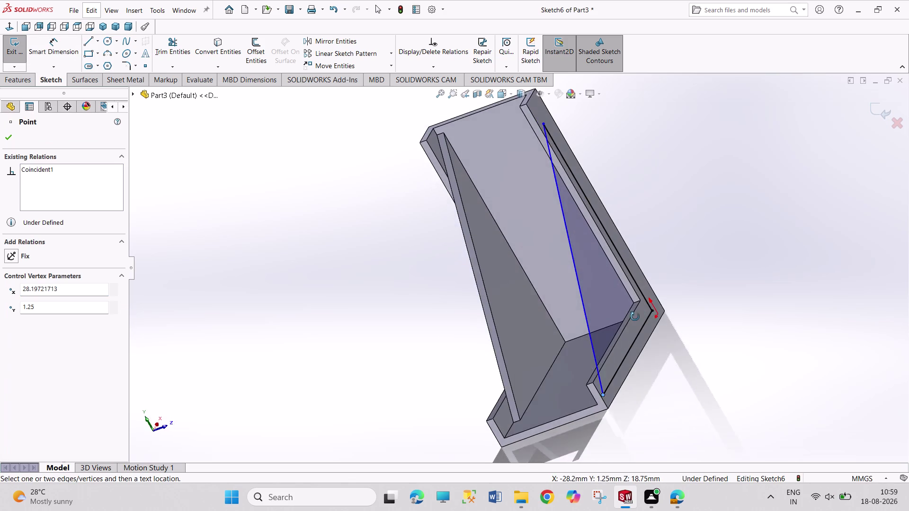
middle_drag(634, 317, 624, 345)
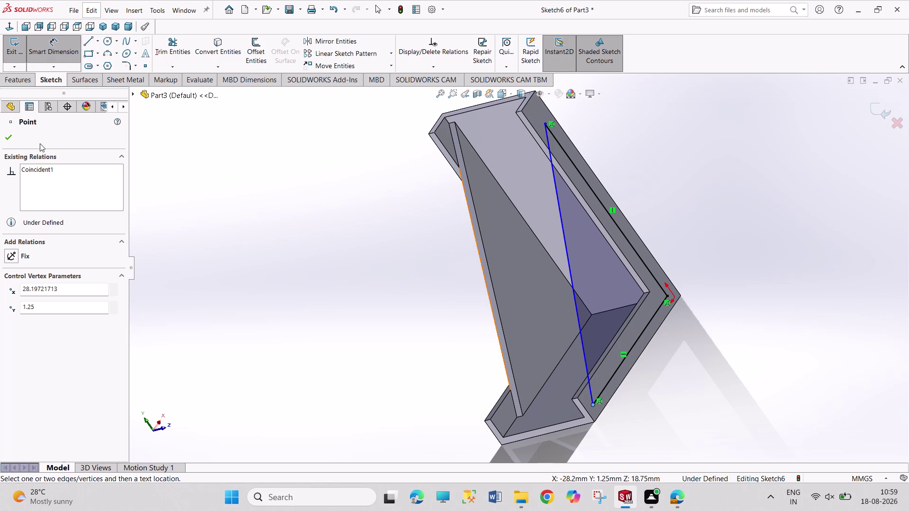
click(7, 140)
click(60, 45)
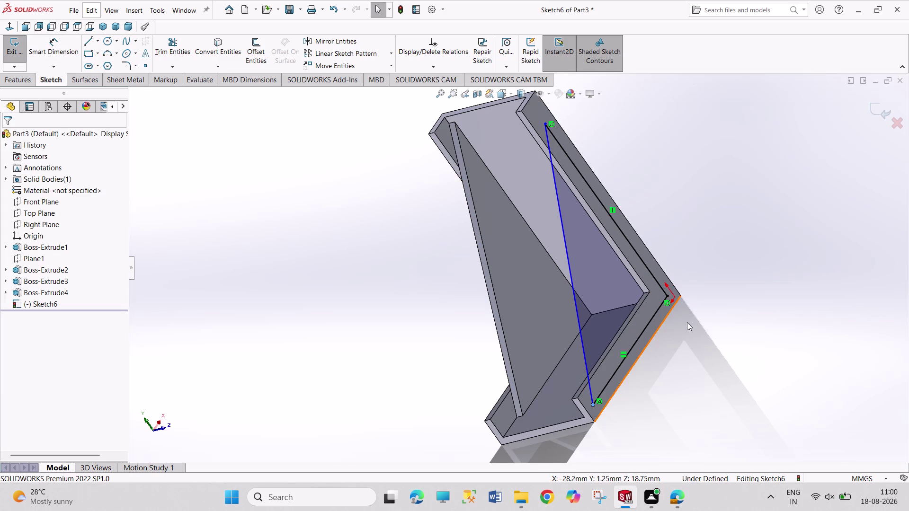
click(667, 297)
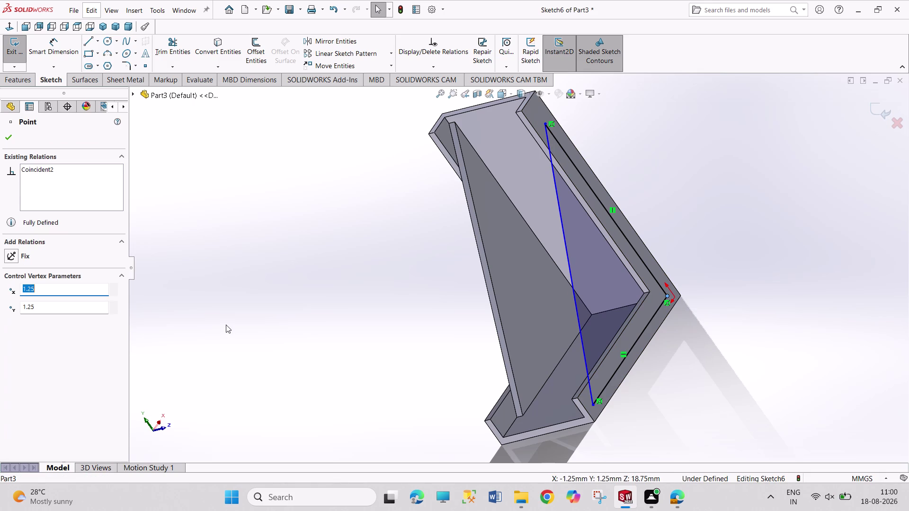
key(Escape)
key(Escape)
key(Escape)
key(Escape)
key(Escape)
key(Escape)
middle_drag(368, 383, 397, 371)
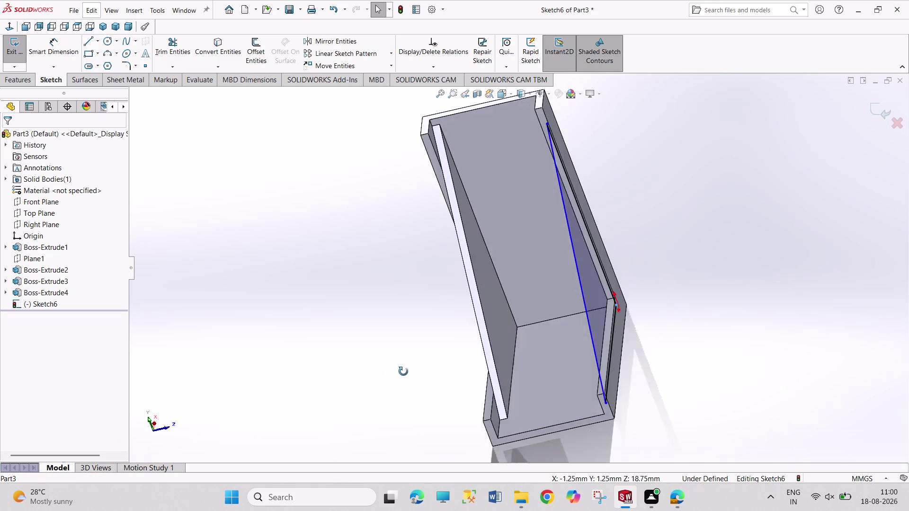
middle_drag(398, 371, 418, 376)
middle_click(427, 378)
scroll(up, 3)
middle_drag(387, 431, 410, 427)
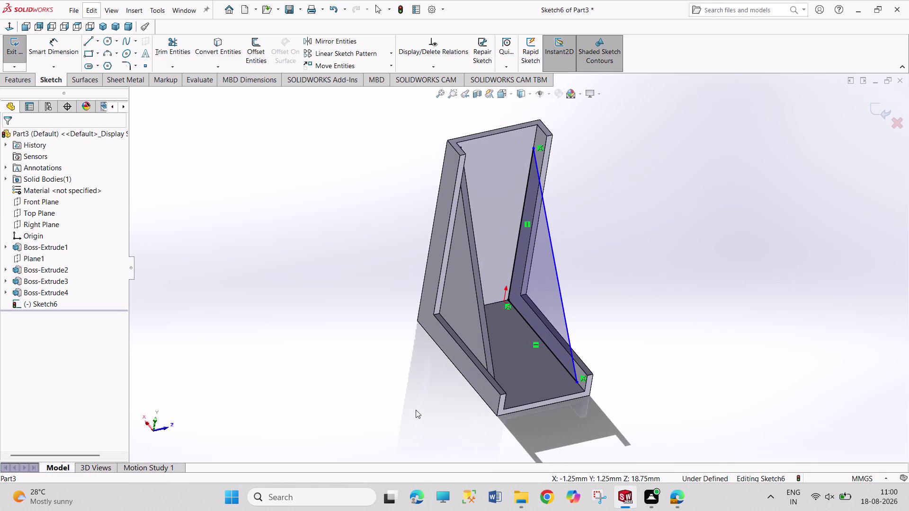
scroll(down, 3)
right_drag(719, 395, 731, 287)
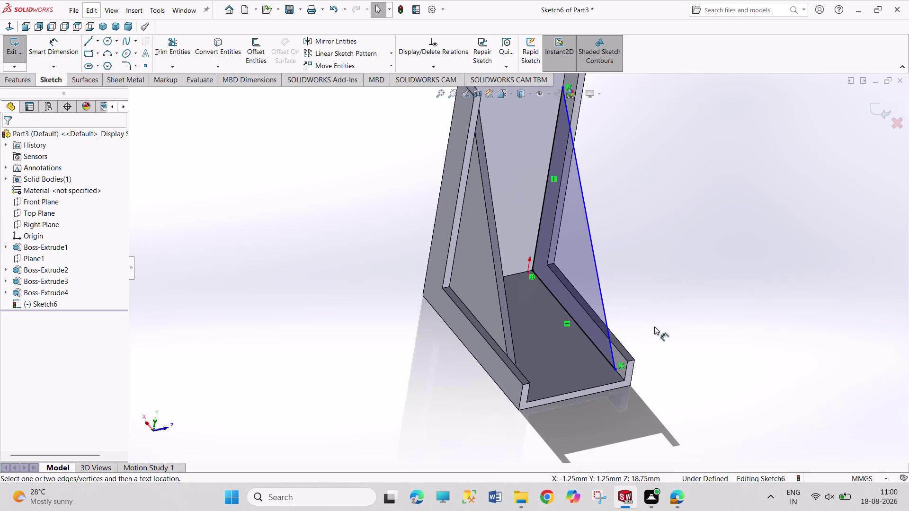
click(614, 369)
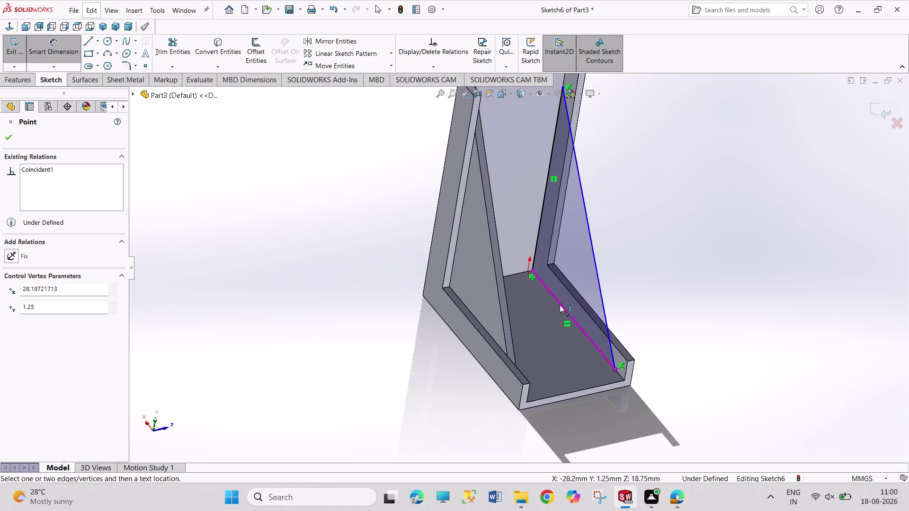
scroll(up, 3)
click(516, 274)
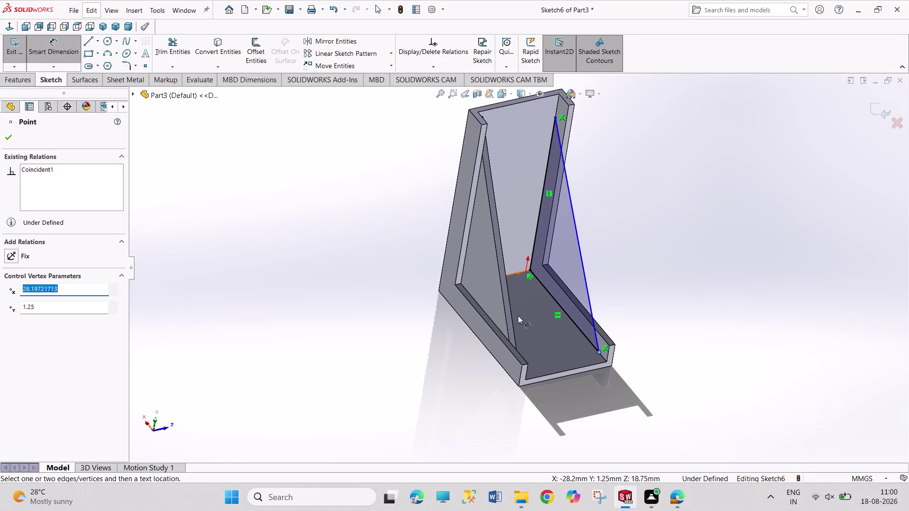
click(516, 274)
click(513, 275)
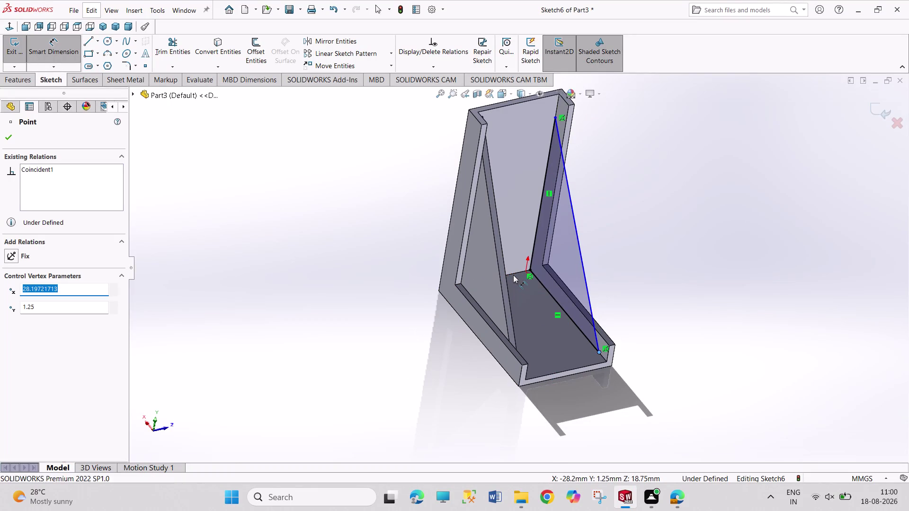
key(Escape)
key(Escape)
key(Escape)
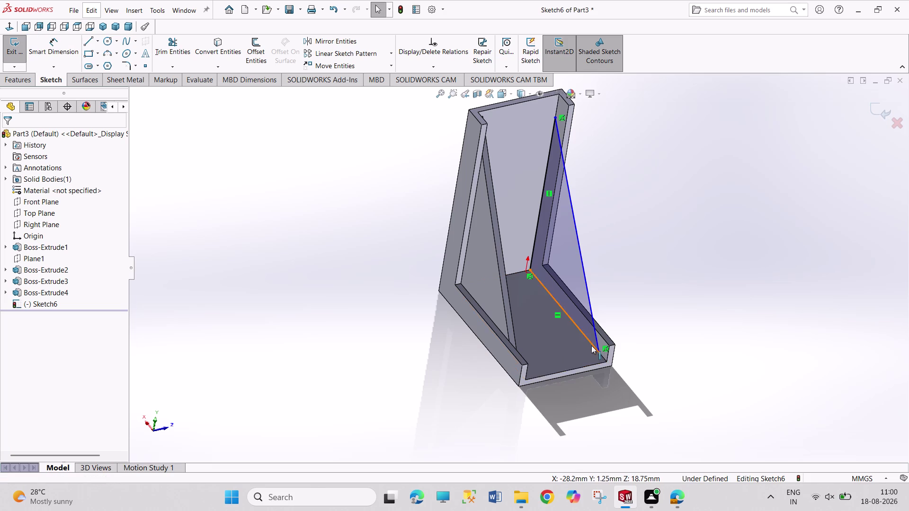
click(599, 354)
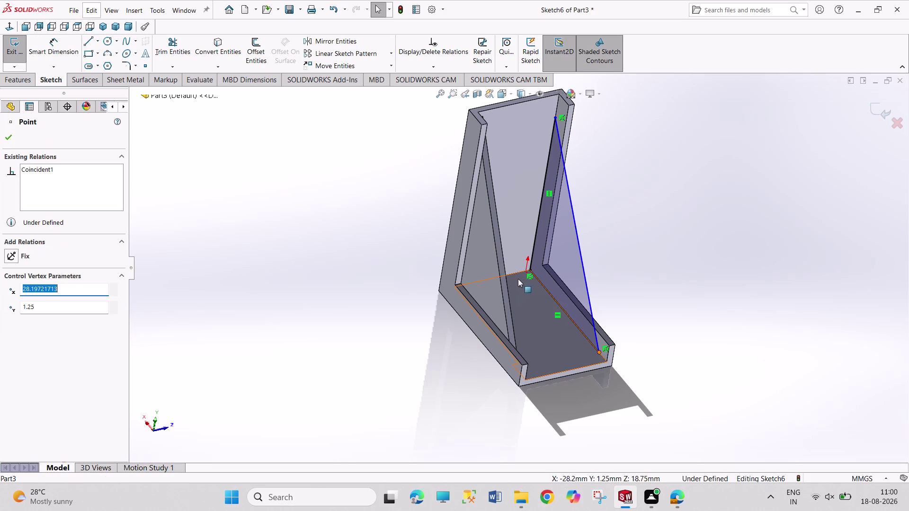
click(515, 273)
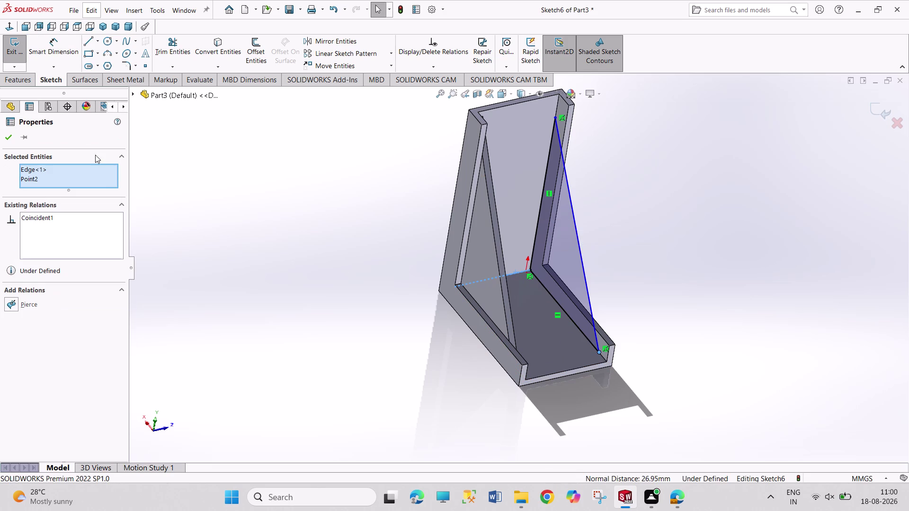
click(58, 41)
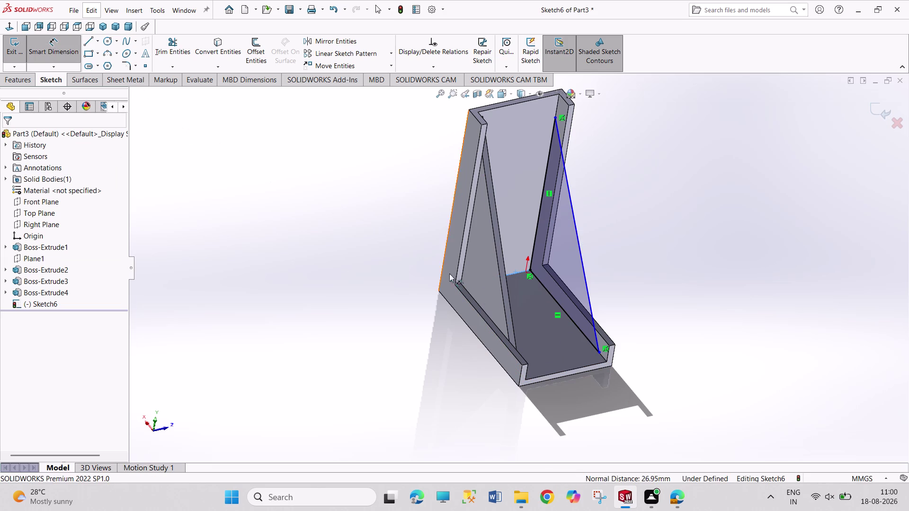
click(599, 353)
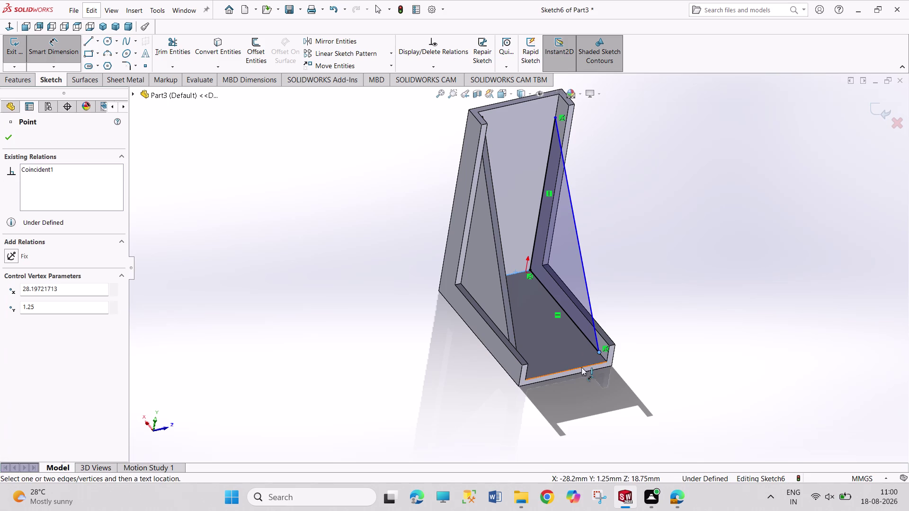
key(Escape)
key(Escape)
key(Escape)
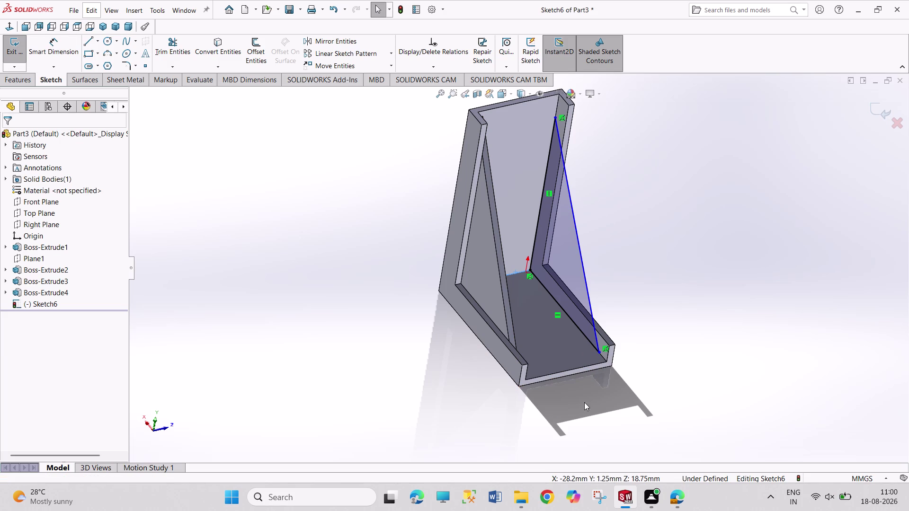
middle_drag(621, 388, 554, 406)
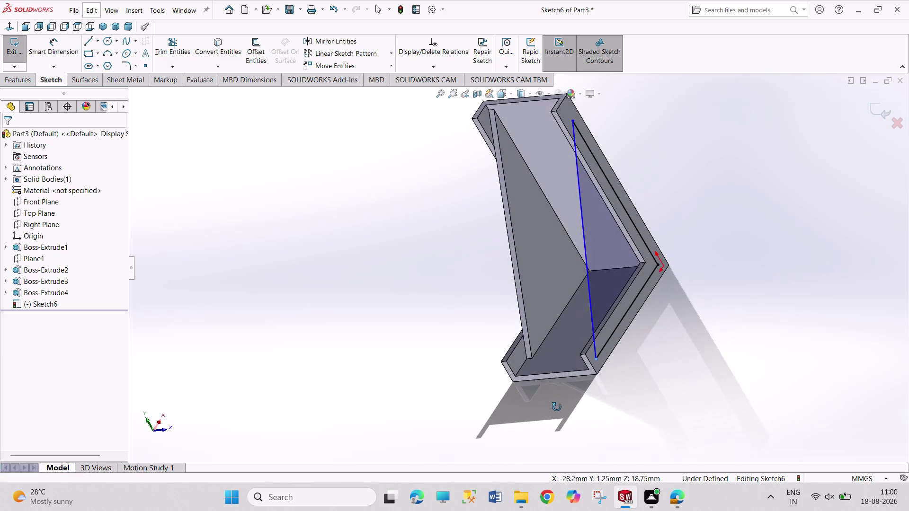
middle_drag(554, 406, 559, 408)
scroll(down, 3)
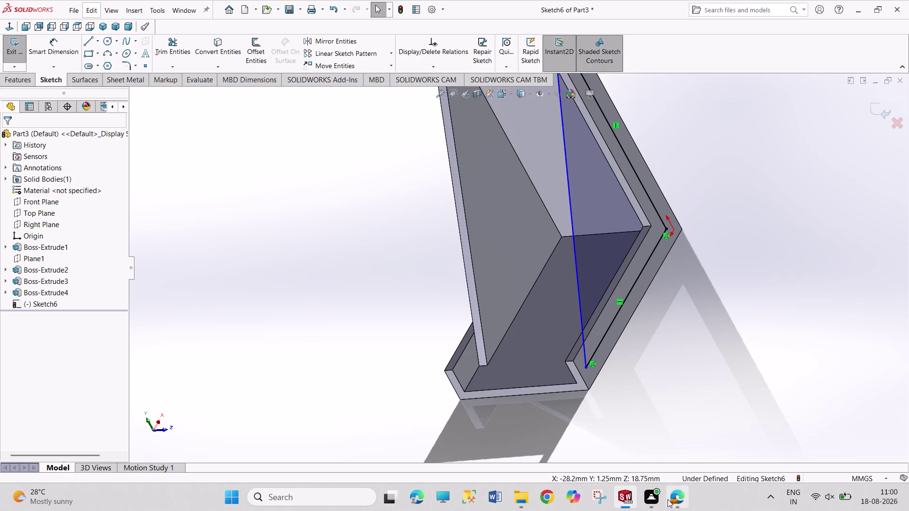
click(678, 461)
scroll(up, 3)
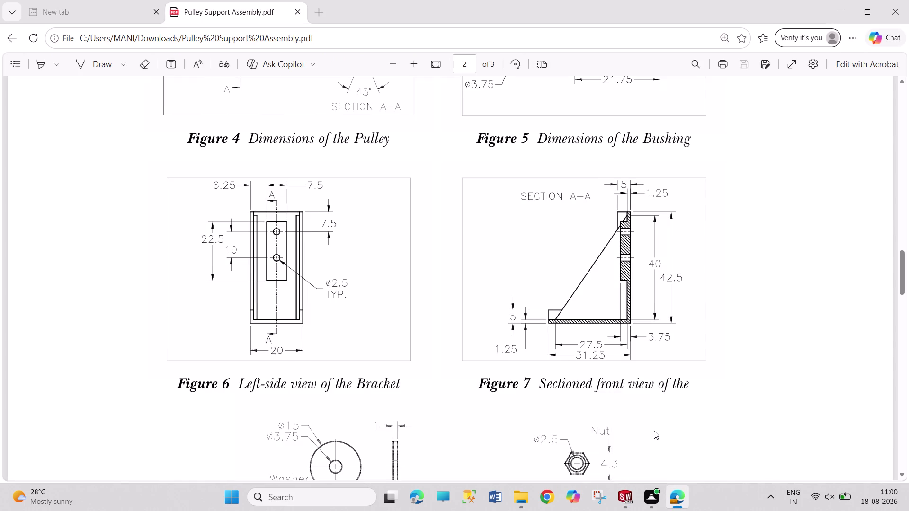
scroll(up, 3)
scroll(up, 3)
scroll(up, 3)
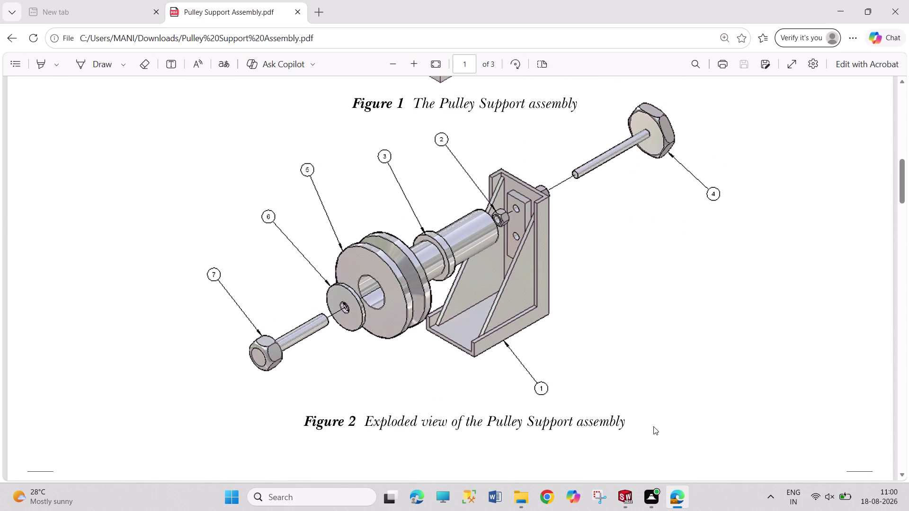
click(628, 500)
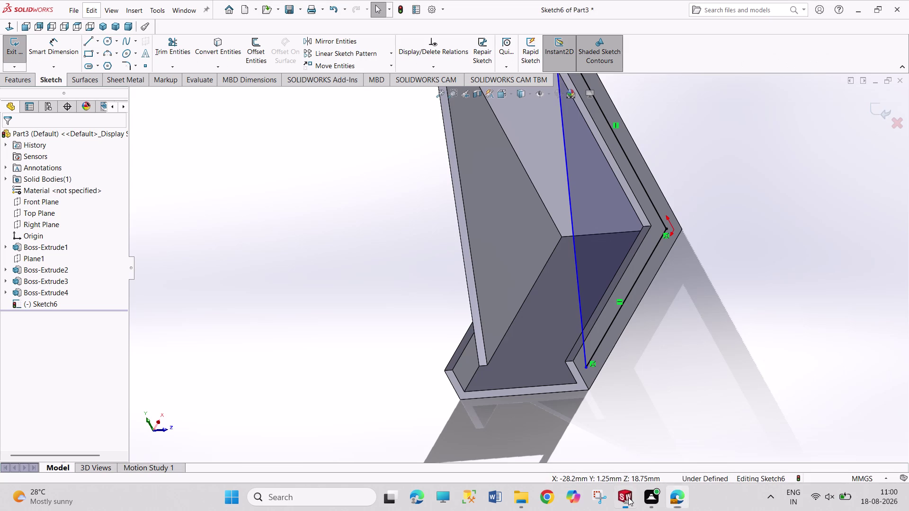
Undo the Sketch6 edits and the fourth boss extrusion.
key(ctrl+z)
key(ctrl+z)
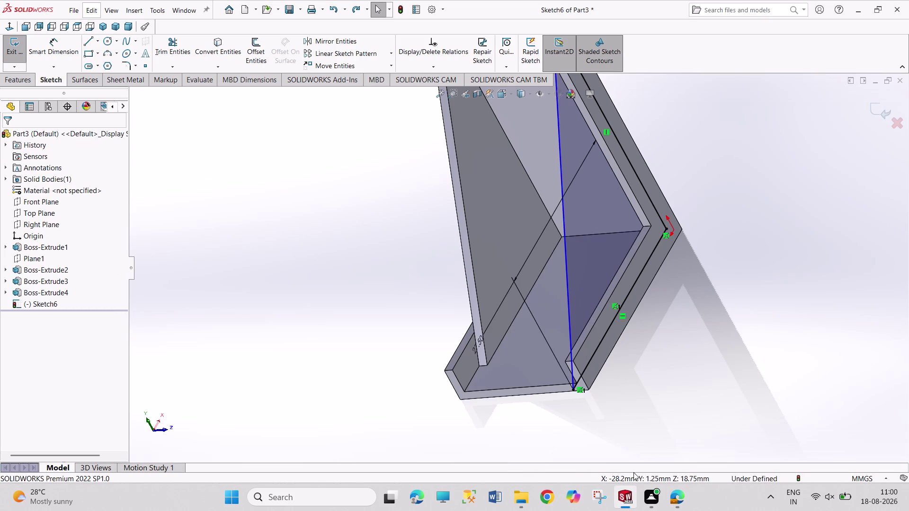
key(ctrl+z)
key(ctrl+z)
key(ctrl+z)
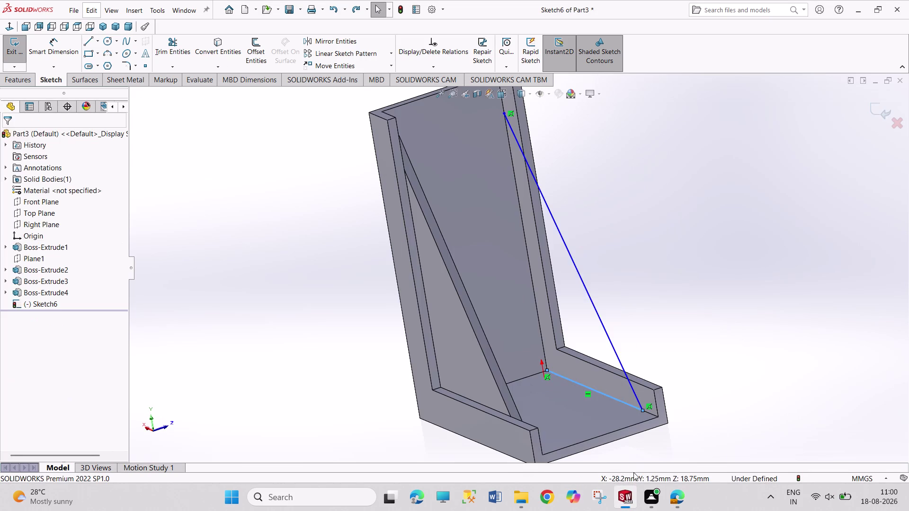
key(ctrl+z)
key(ctrl+z)
key(ctrl+z)
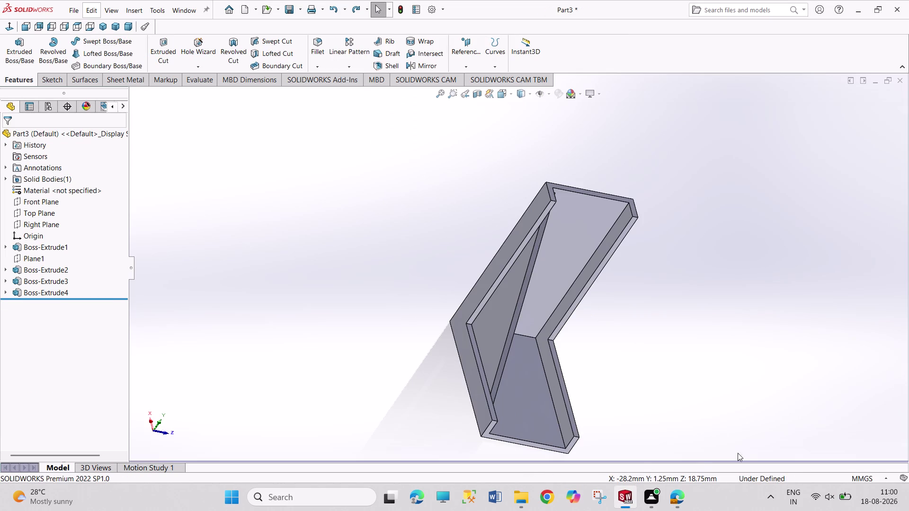
key(ctrl+z)
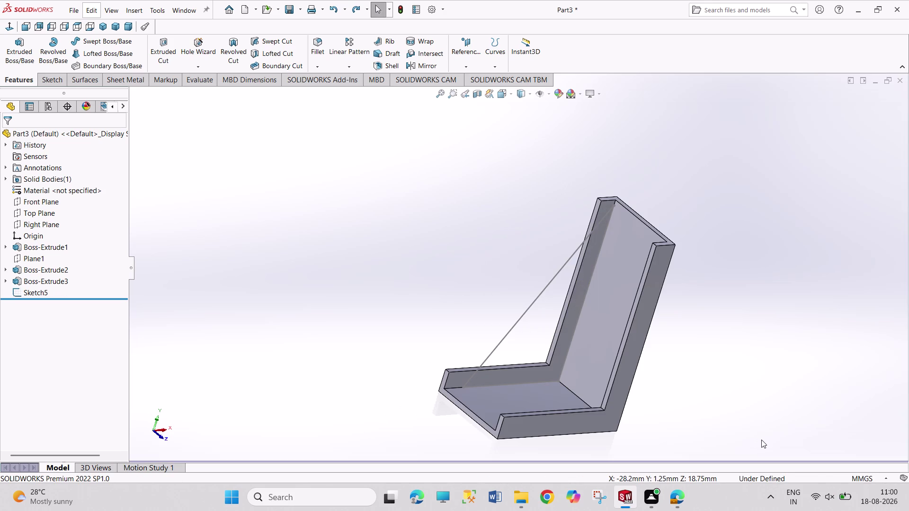
Select the diagonal Sketch5 rib line.
right_drag(529, 315, 526, 310)
right_click(526, 309)
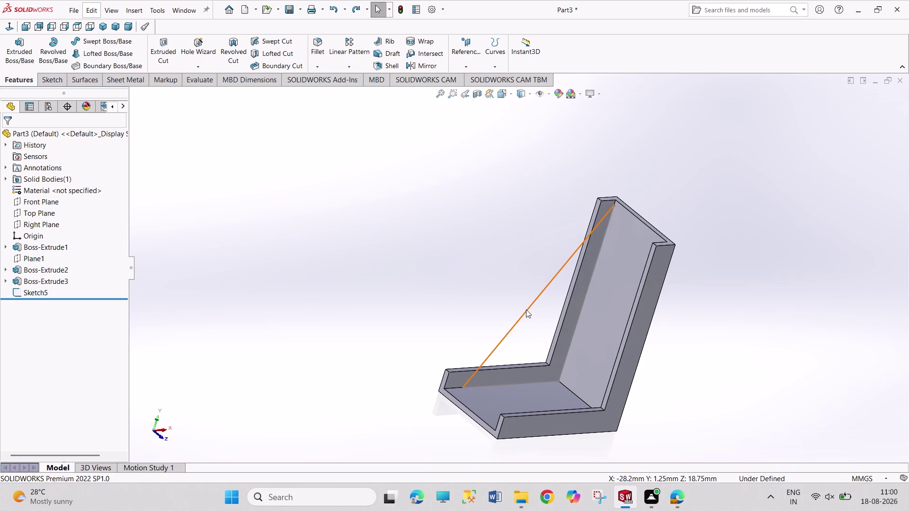
click(500, 335)
right_drag(508, 339, 508, 335)
right_click(507, 333)
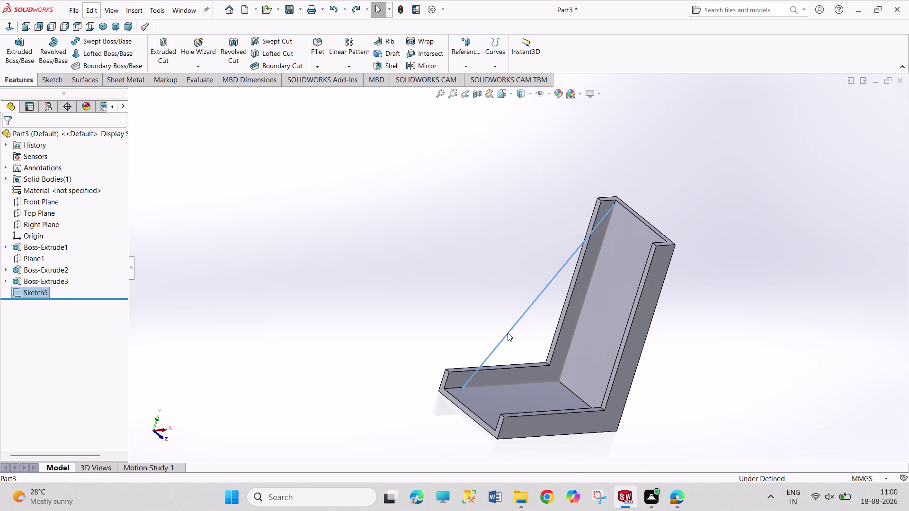
click(517, 305)
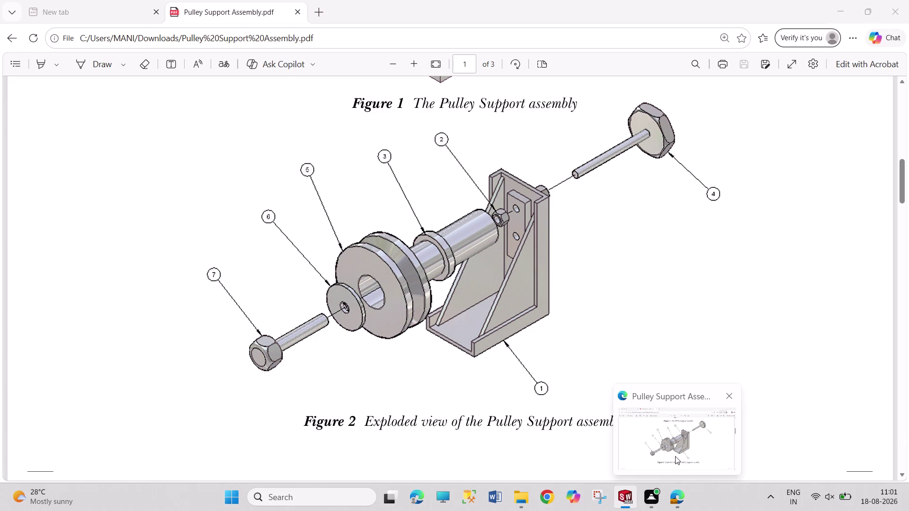
Scroll the PDF to Figures 6 and 7, the bracket's left-side and sectioned front views.
click(675, 457)
scroll(down, 3)
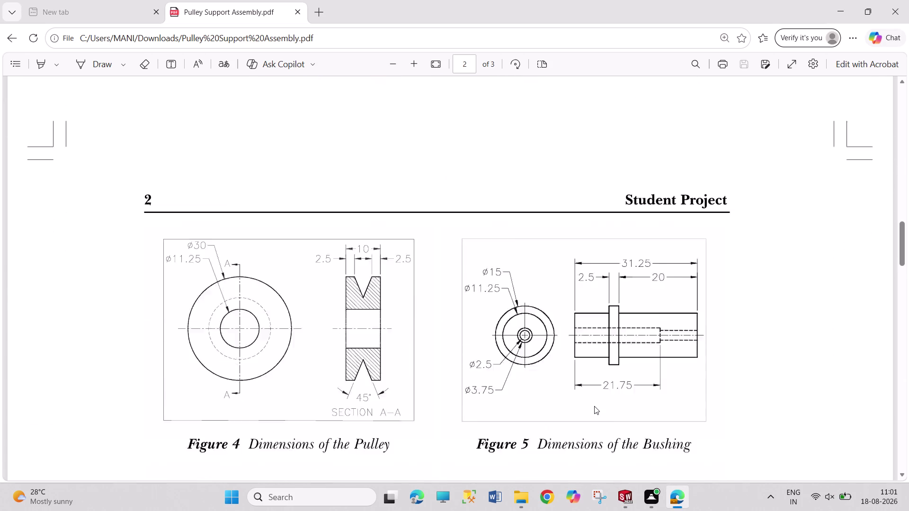
scroll(down, 3)
scroll(down, 3)
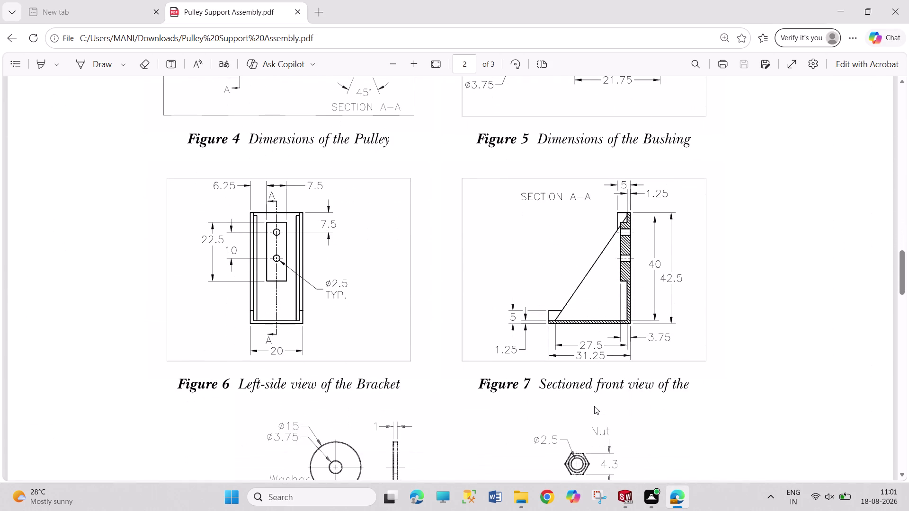
click(622, 509)
scroll(down, 3)
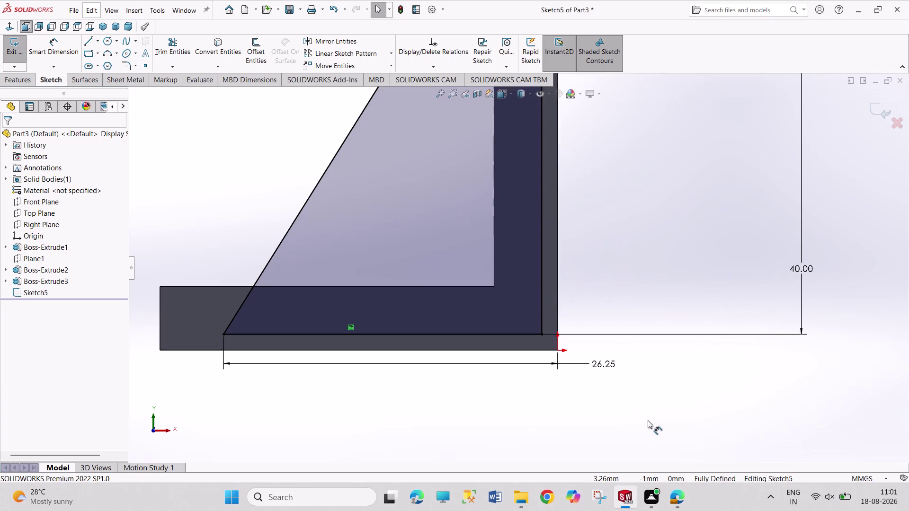
Change Sketch5's 26.25 base dimension to 28.75 (27.5+1.25), then exit the sketch.
scroll(down, 3)
scroll(up, 3)
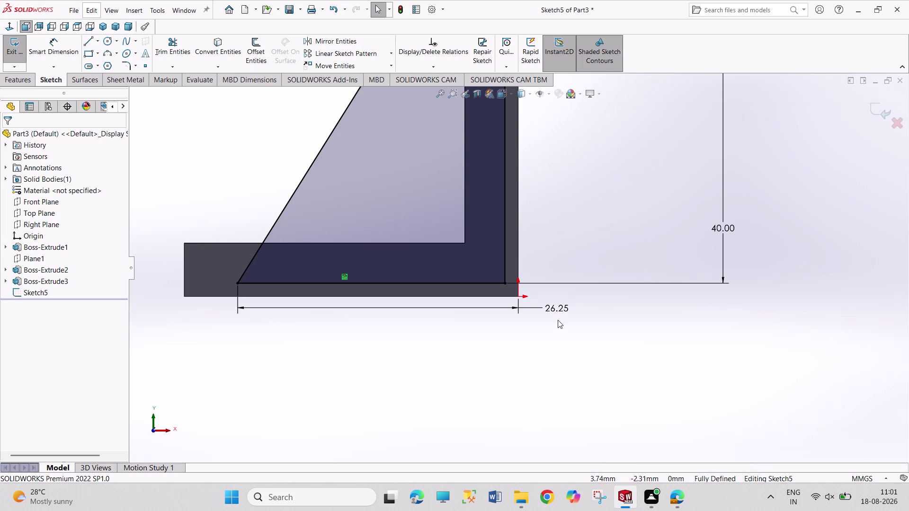
double_click(559, 309)
drag(570, 311, 531, 311)
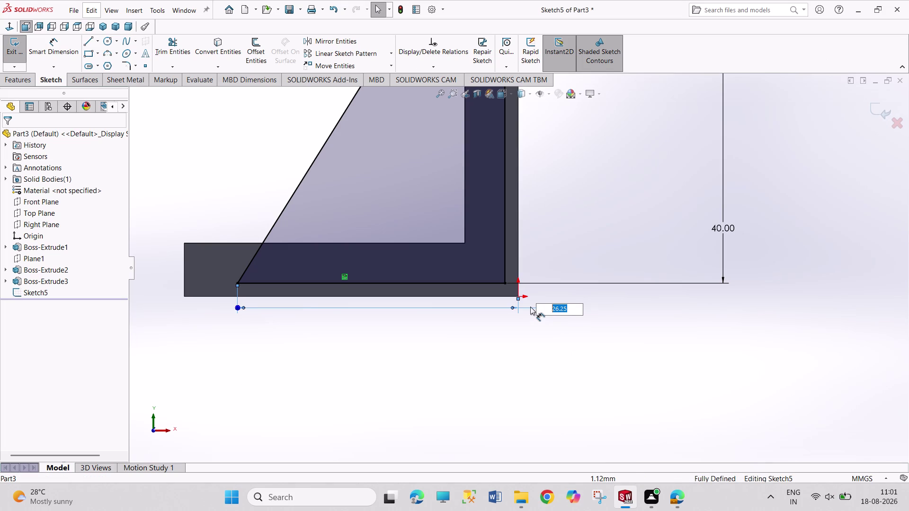
text(27.5)
text(+1.25)
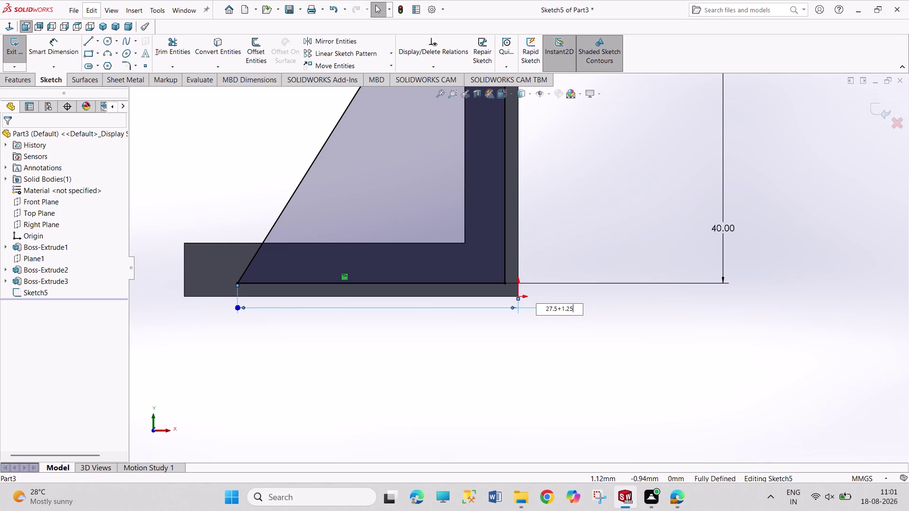
key(Return)
click(511, 397)
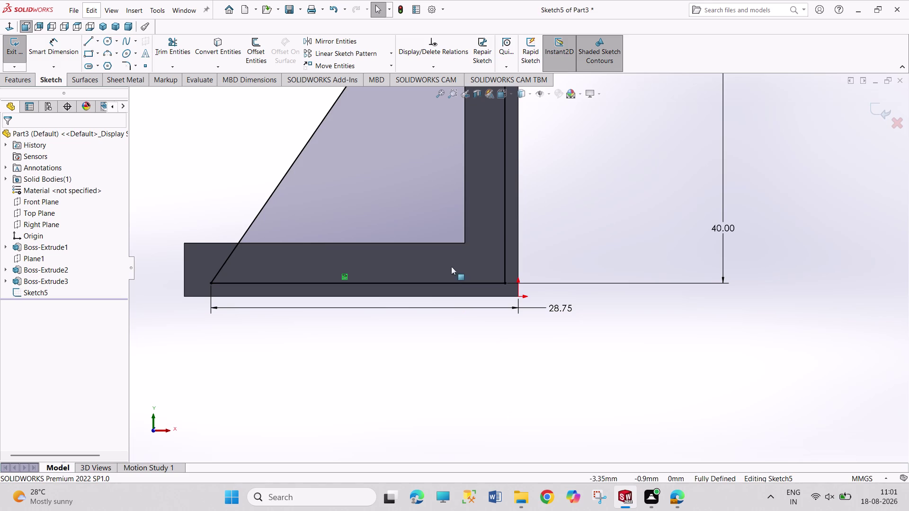
scroll(up, 3)
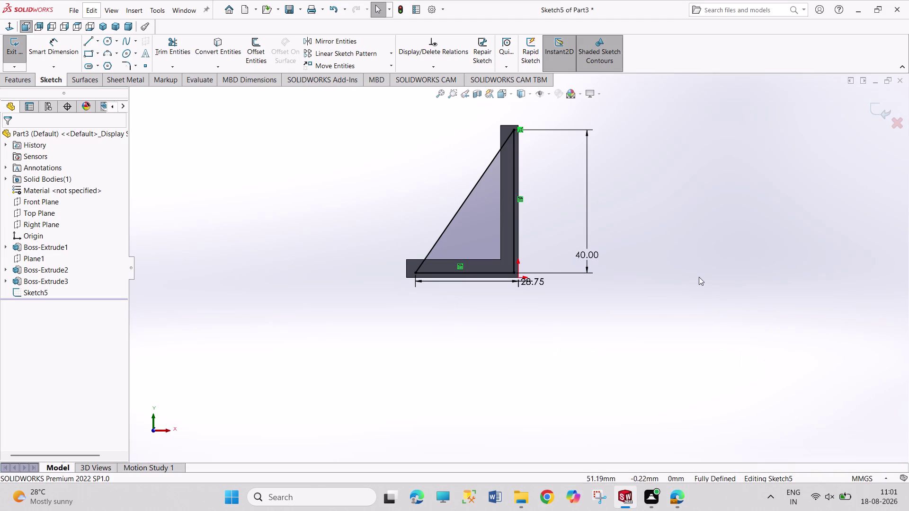
scroll(down, 3)
scroll(up, 3)
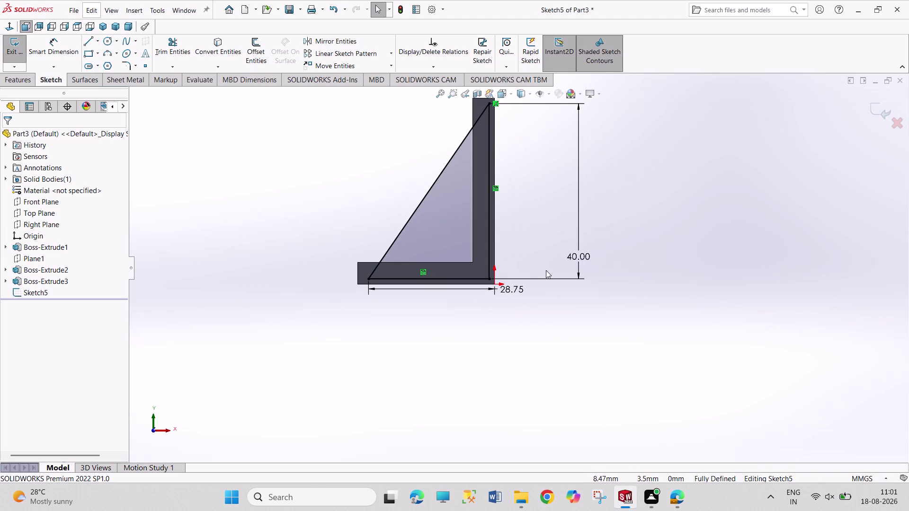
middle_drag(331, 321, 359, 397)
click(12, 48)
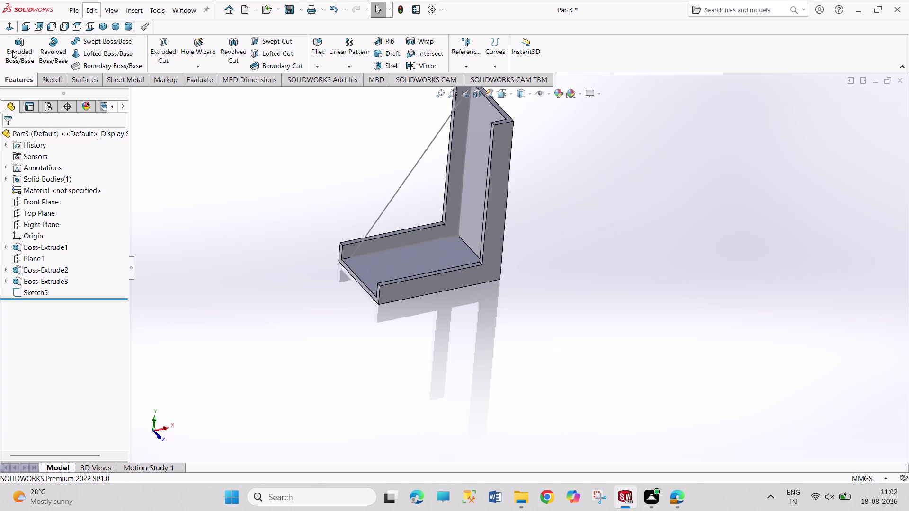
Extrude Sketch5 as a 1.25 mm blind, merged gusset rib, Boss-Extrude5.
click(12, 50)
click(379, 218)
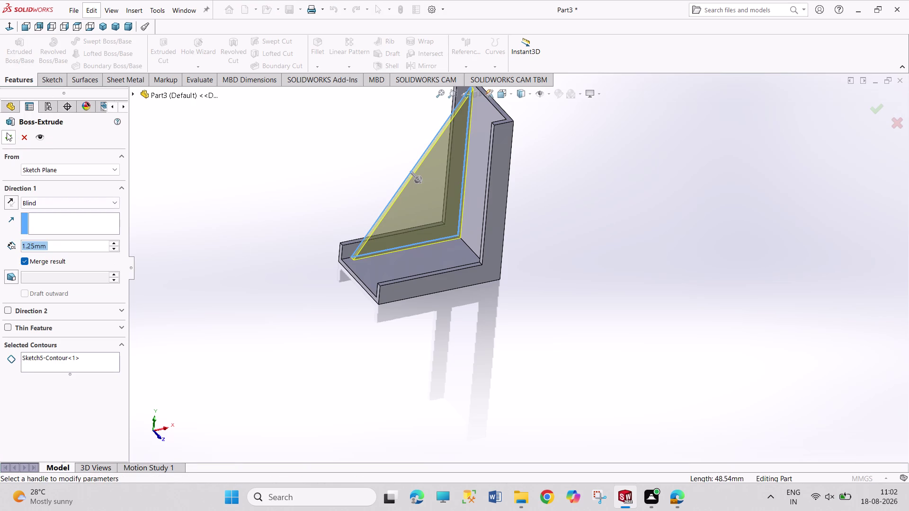
click(7, 134)
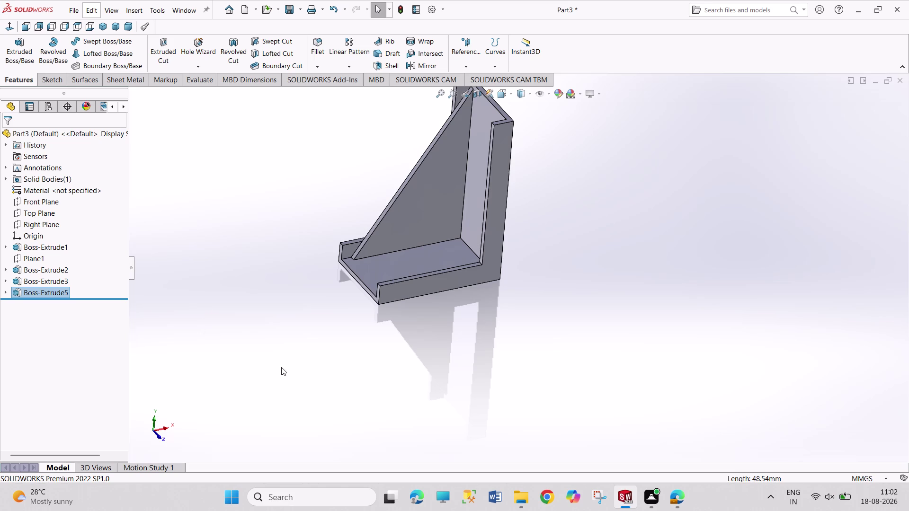
middle_drag(299, 379, 412, 434)
middle_drag(358, 387, 323, 411)
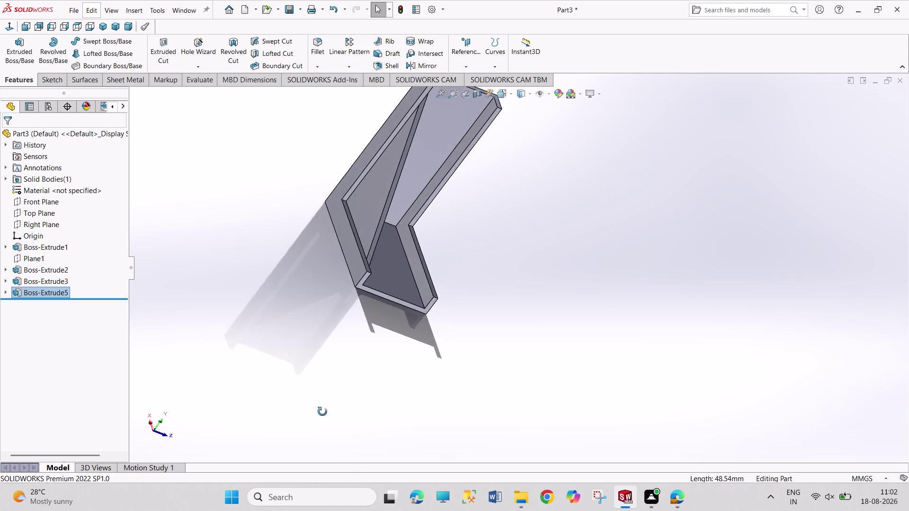
middle_drag(323, 412, 318, 429)
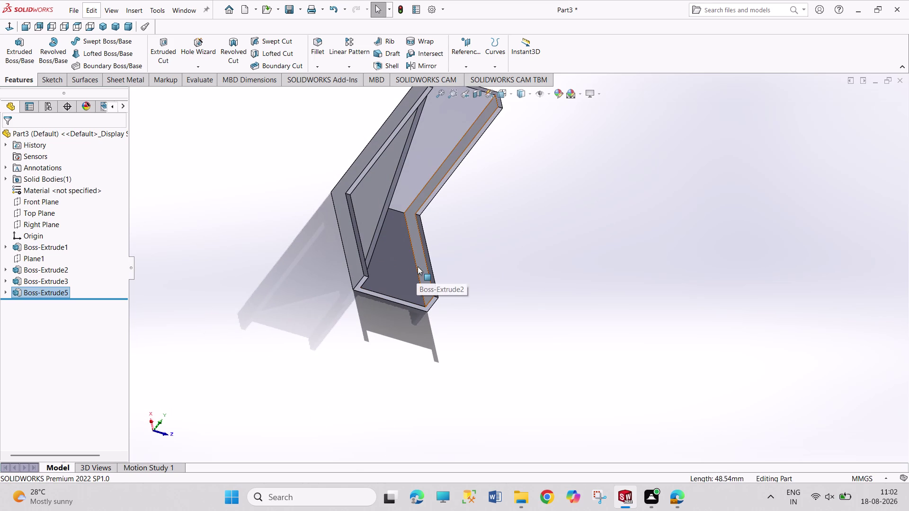
Start a sketch on the opposite wall face and draw a three-line triangle.
click(417, 267)
click(456, 241)
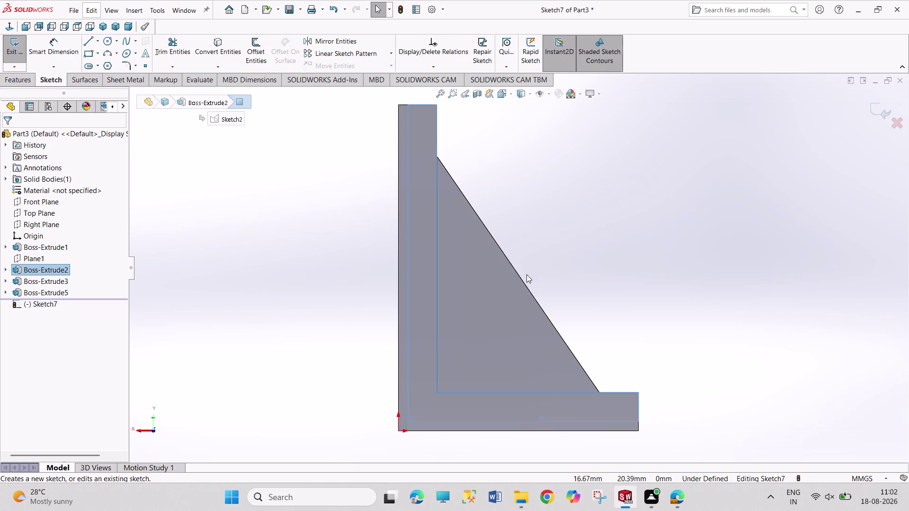
middle_drag(579, 281, 531, 349)
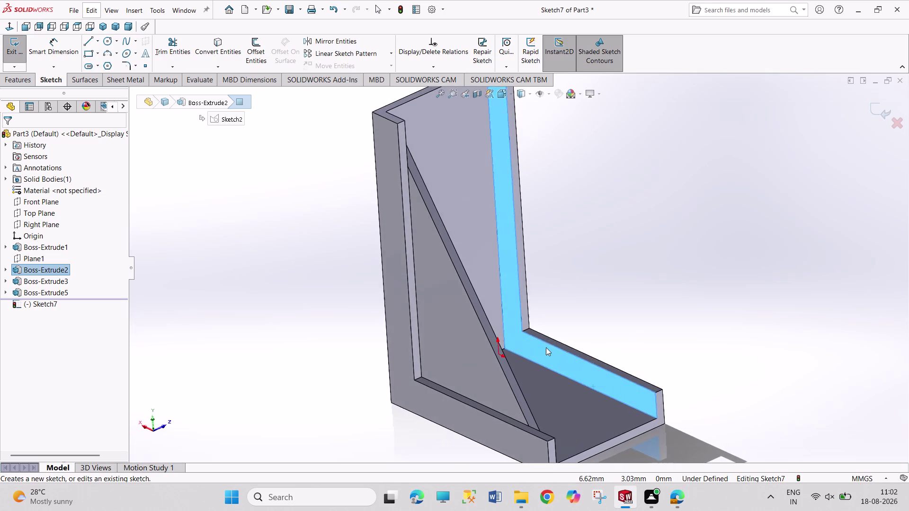
scroll(up, 3)
middle_drag(625, 285, 612, 292)
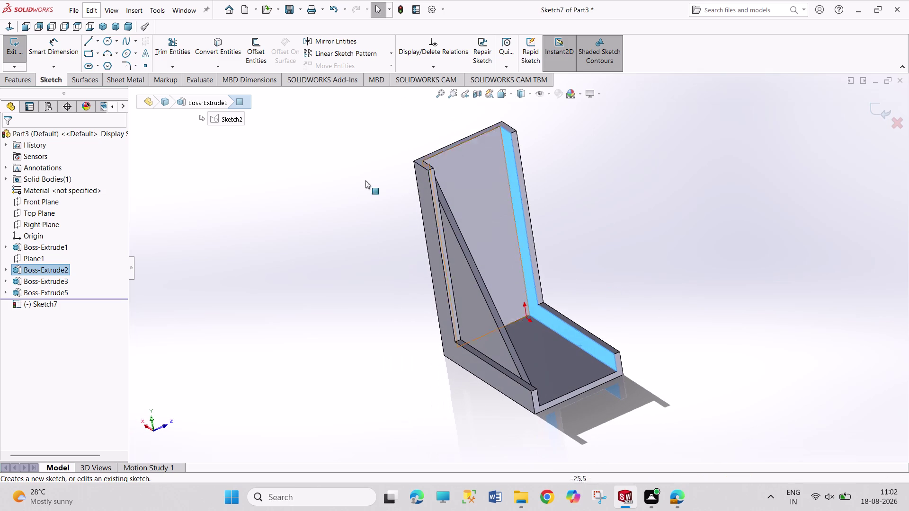
click(90, 42)
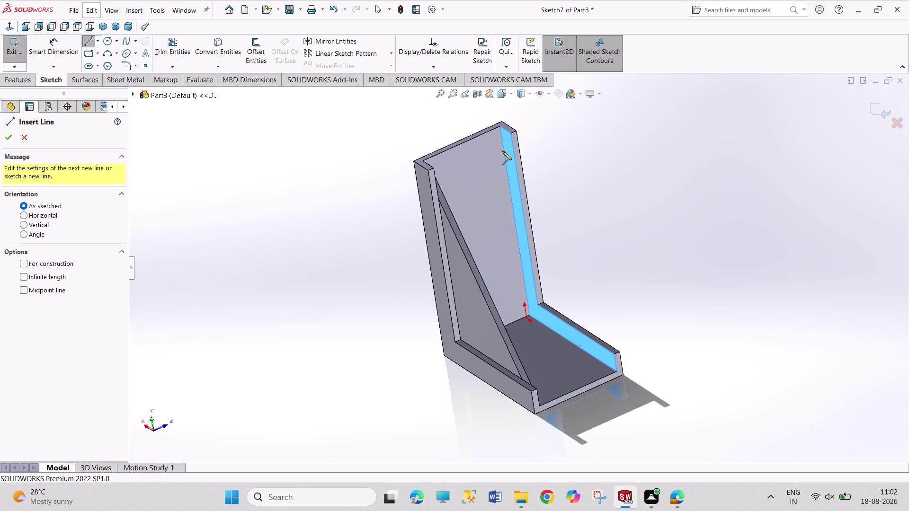
click(502, 145)
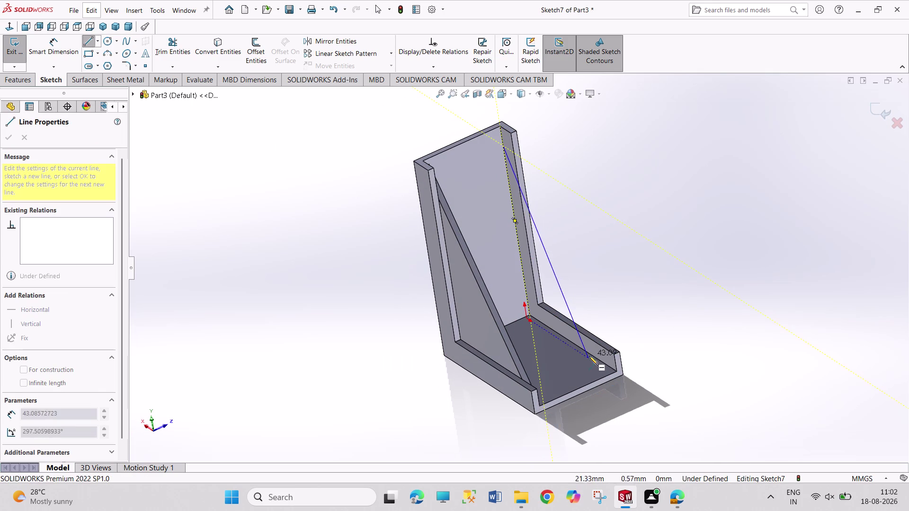
click(606, 365)
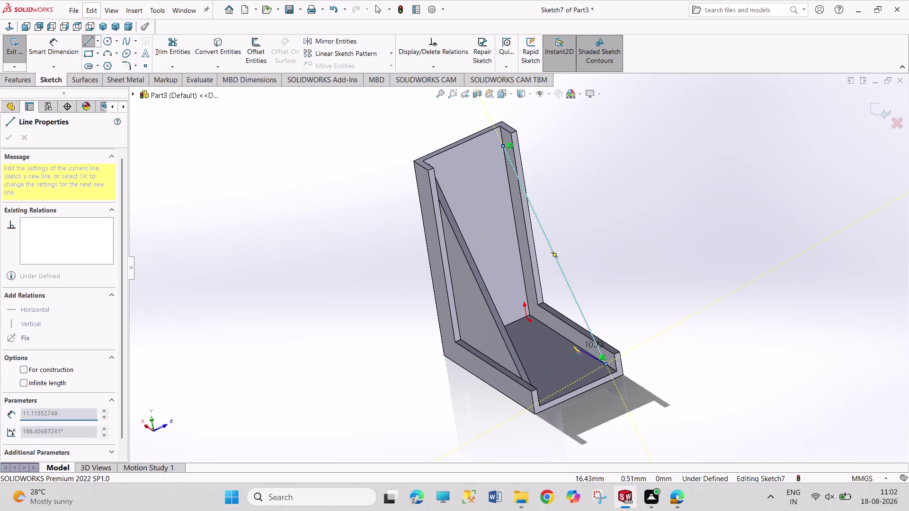
click(529, 316)
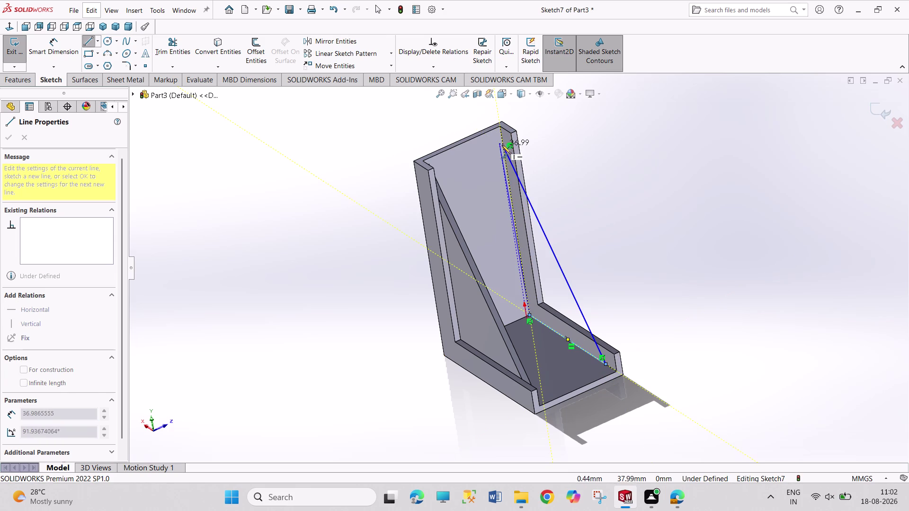
click(503, 144)
right_drag(718, 322, 716, 319)
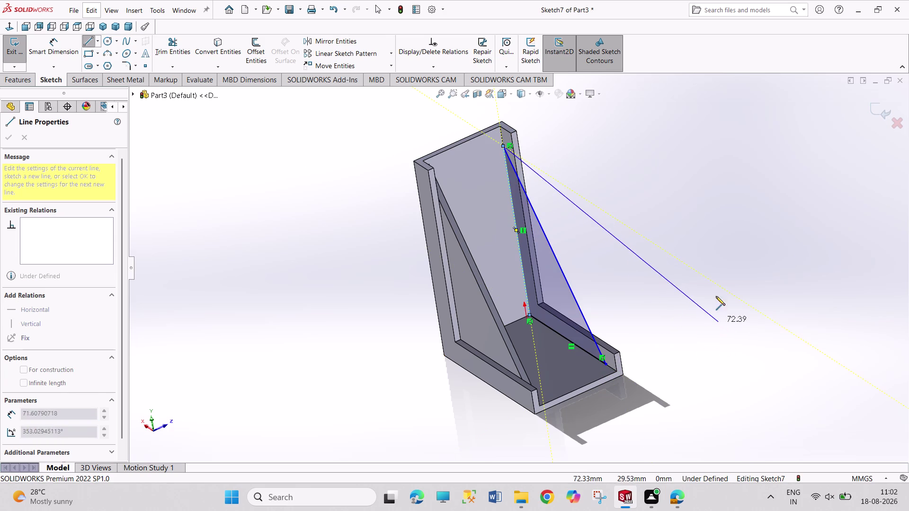
Dimension the triangle's base at 27.5 mm and its vertical side at 40 mm.
right_drag(716, 320, 716, 188)
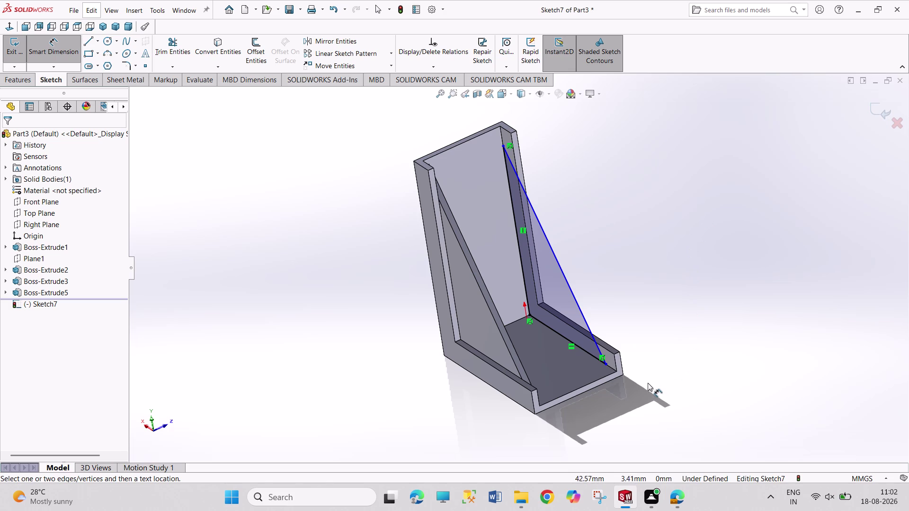
click(589, 354)
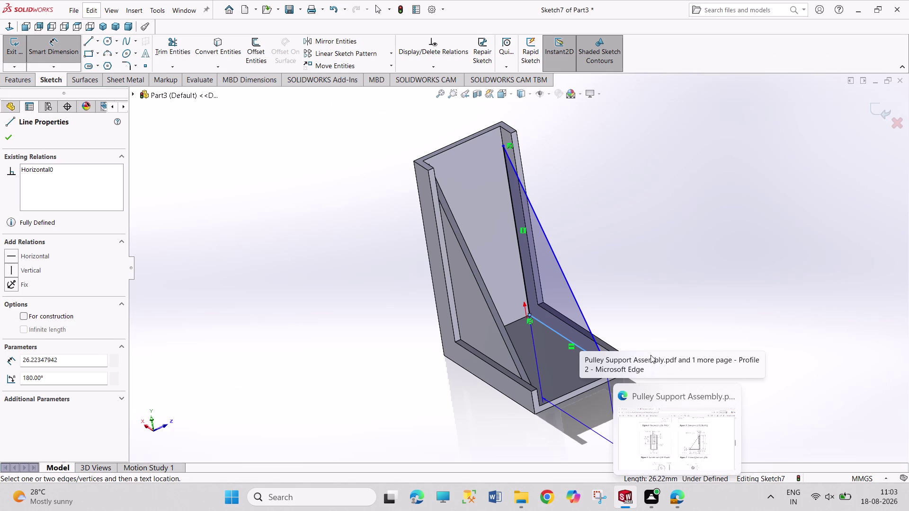
click(645, 409)
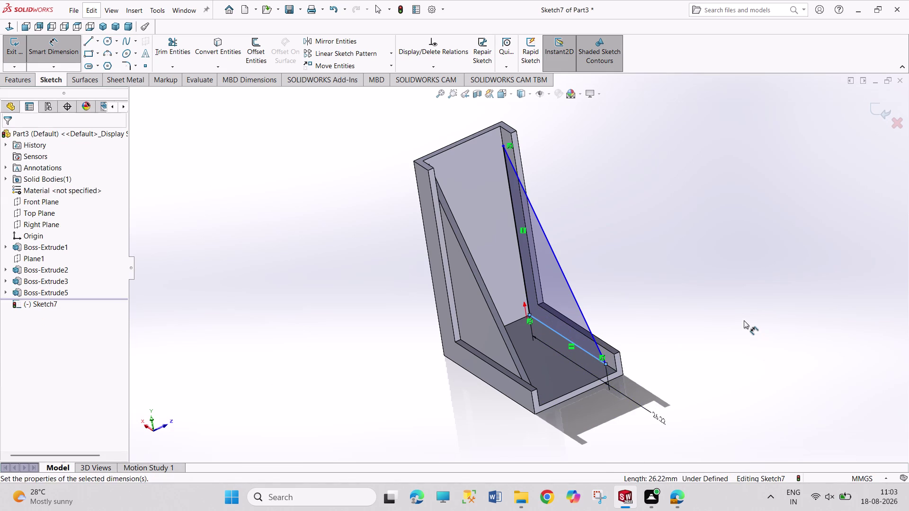
text(27.)
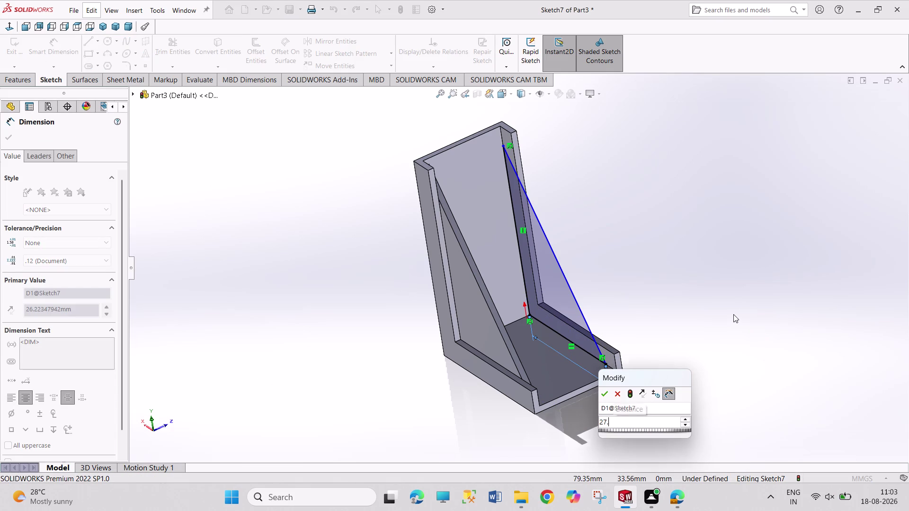
text(5)
key(Return)
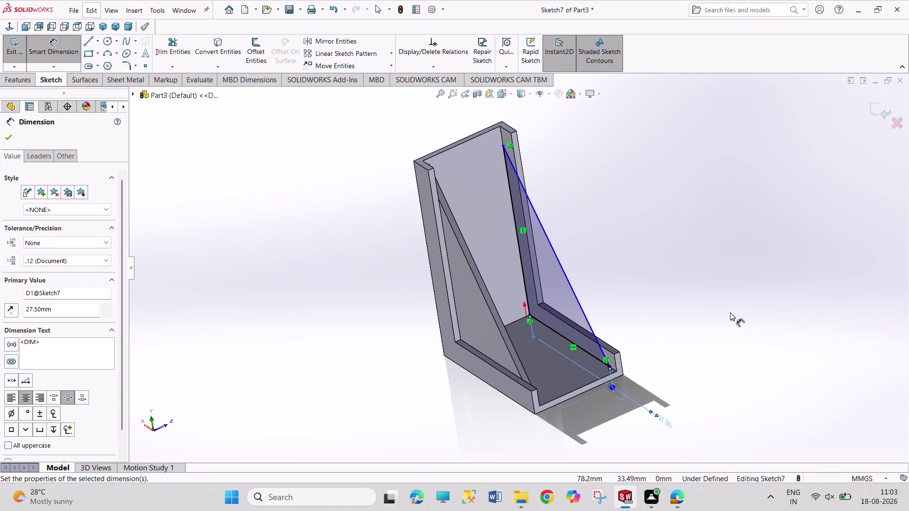
click(518, 239)
click(596, 261)
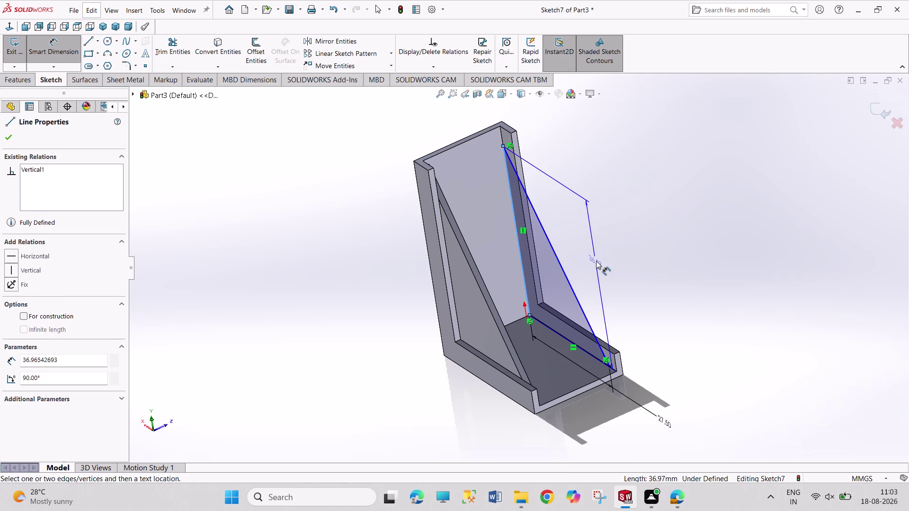
text(40)
key(Return)
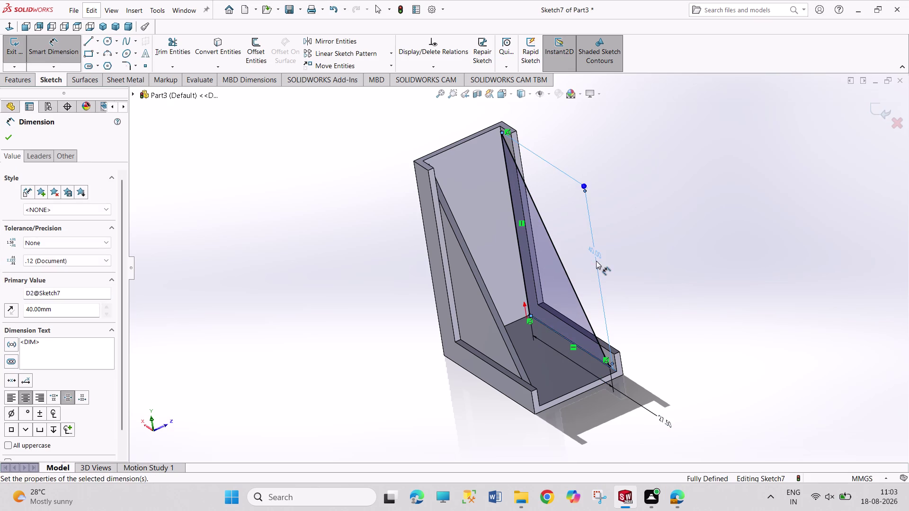
right_click(652, 263)
click(669, 297)
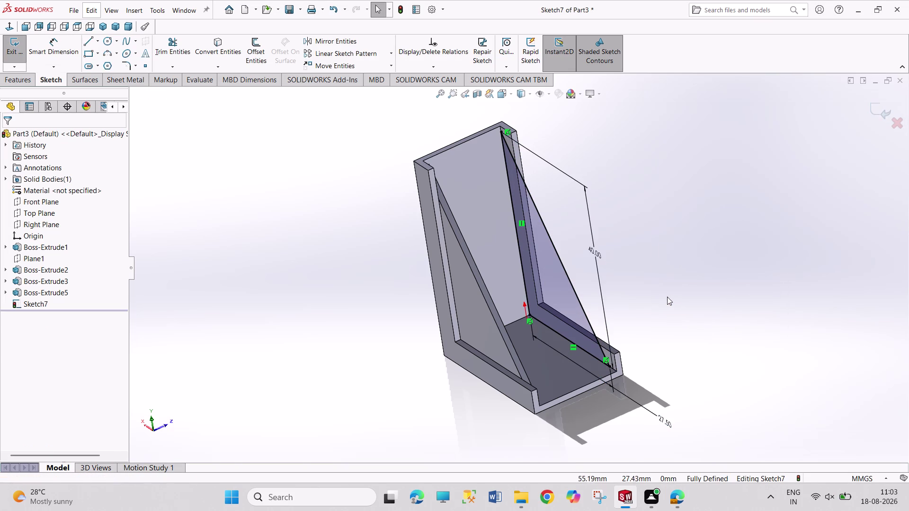
middle_drag(663, 298, 597, 315)
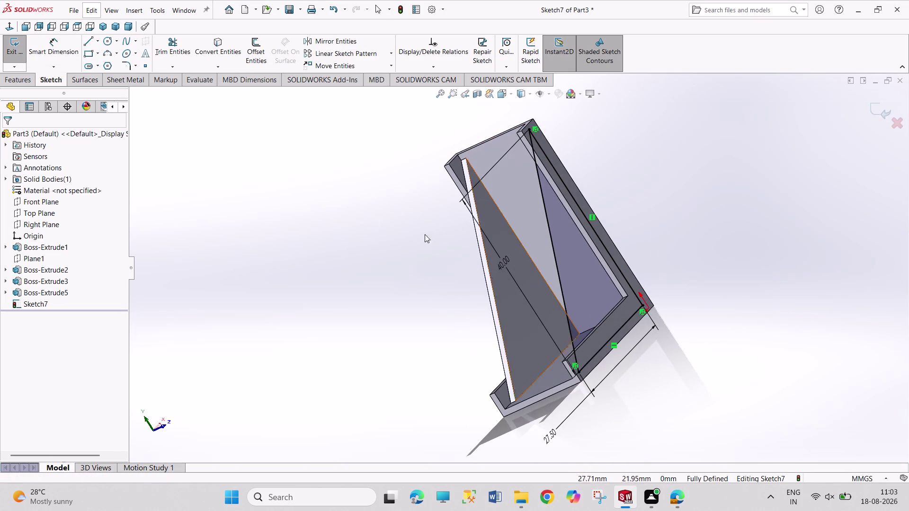
Extrude Sketch7 1.25 mm into Boss-Extrude6, then check the Front and Left views.
click(10, 43)
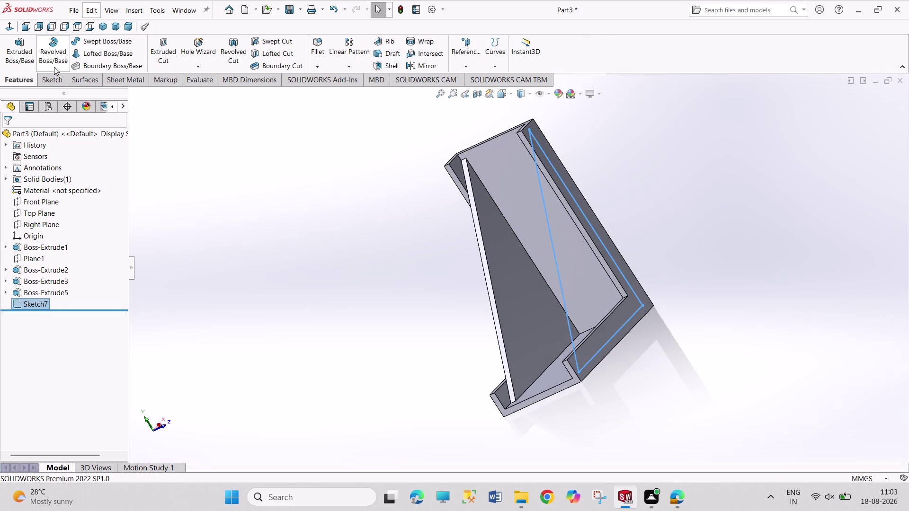
click(5, 65)
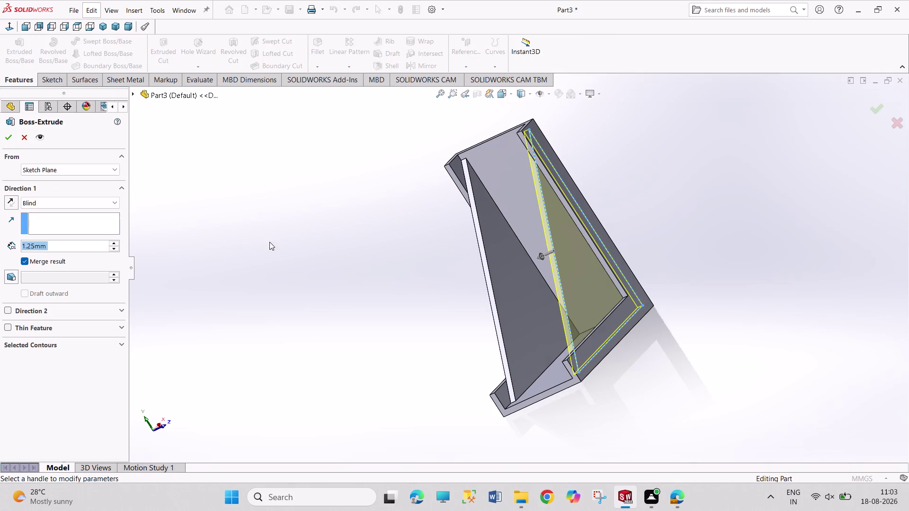
middle_drag(302, 296, 374, 289)
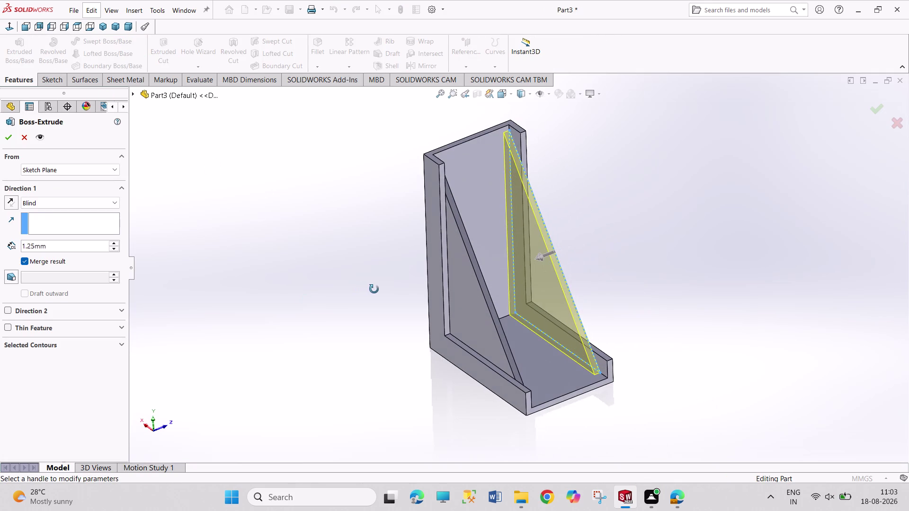
middle_drag(374, 289, 367, 289)
click(11, 141)
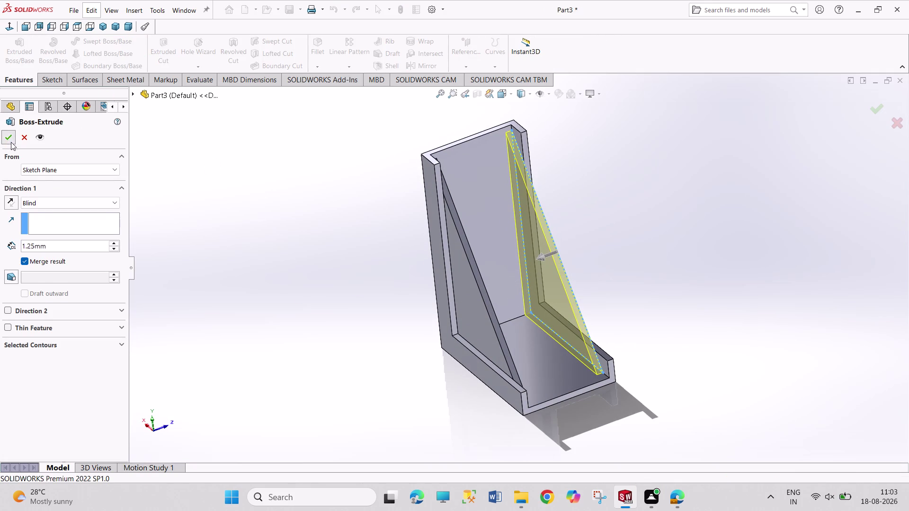
click(23, 28)
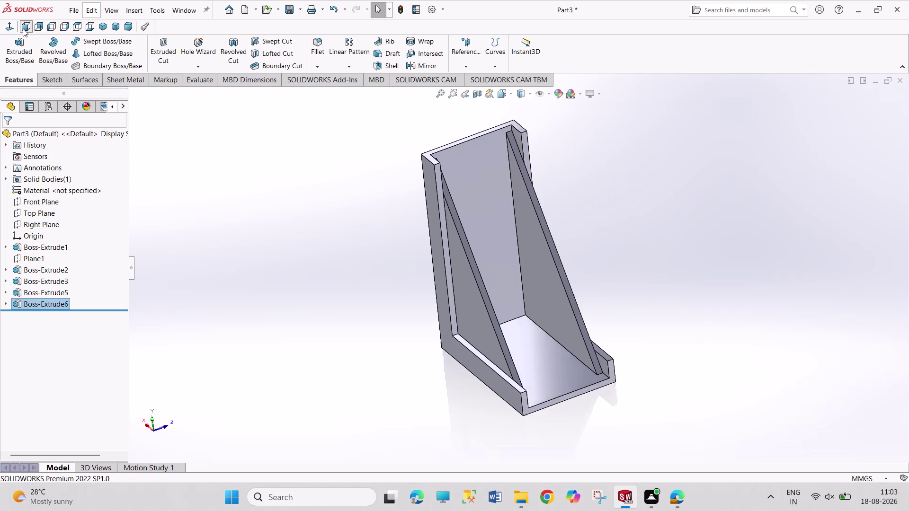
click(39, 27)
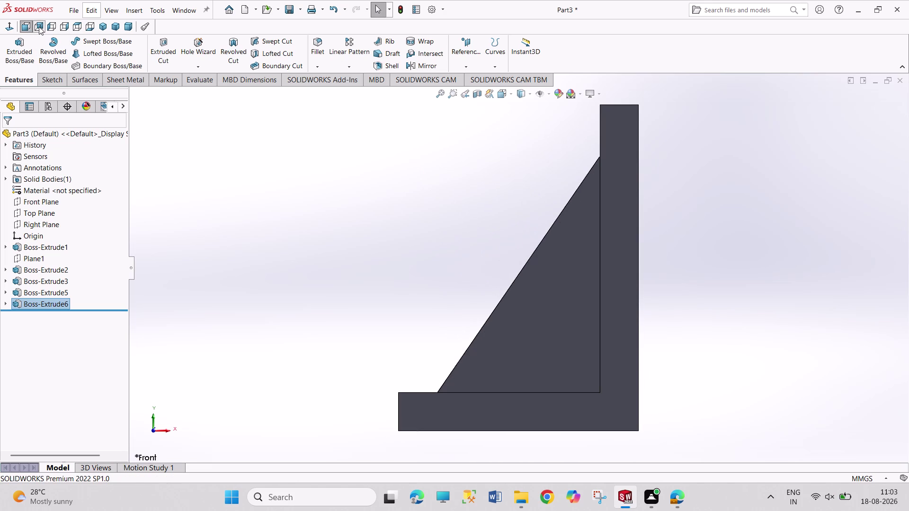
click(49, 27)
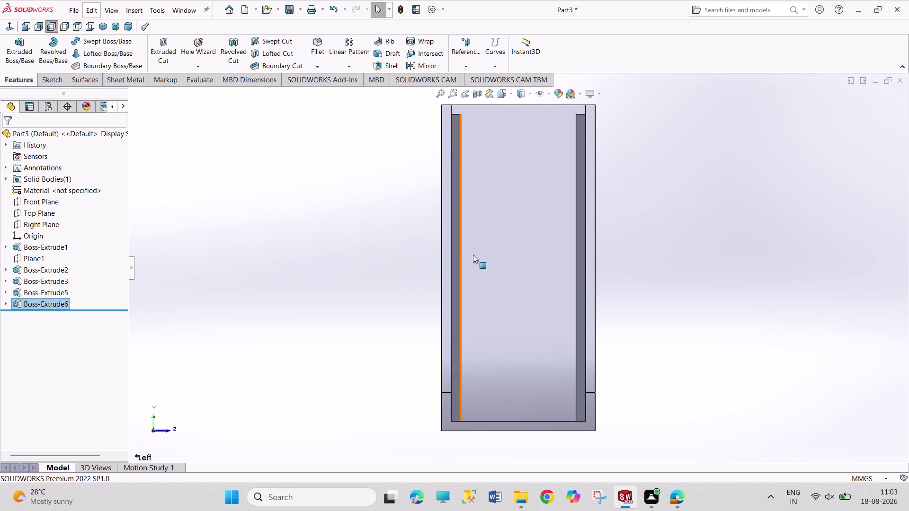
Start a sketch on the base face and draw the slot rectangle.
click(488, 262)
click(531, 237)
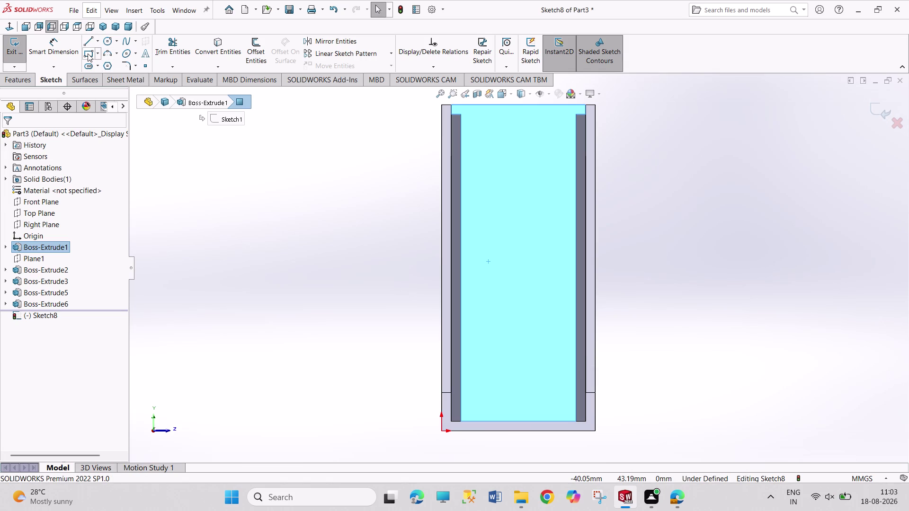
click(87, 54)
click(488, 153)
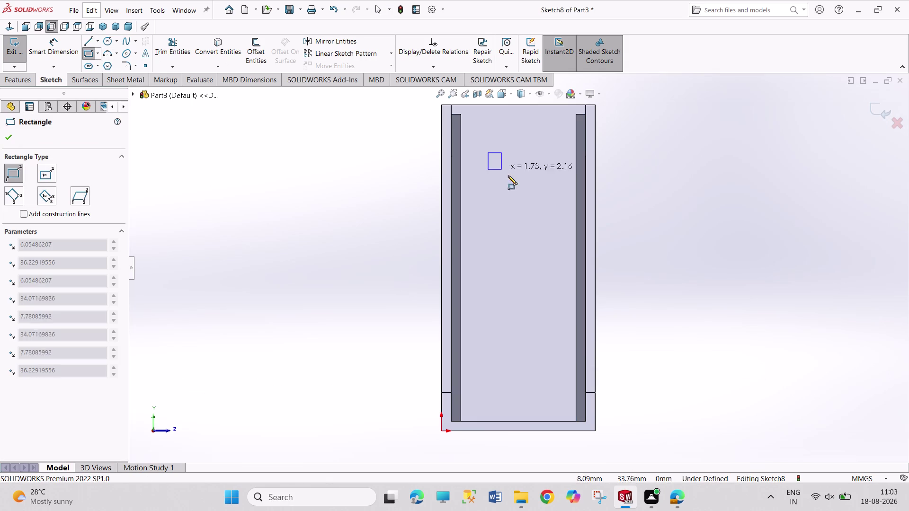
click(541, 300)
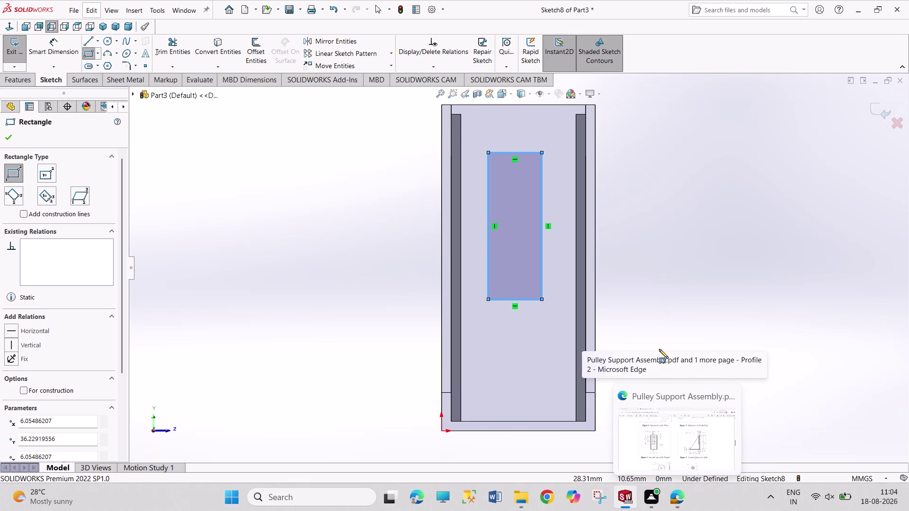
Dimension the slot's bottom edge at 7.5 mm wide.
right_drag(663, 319, 648, 158)
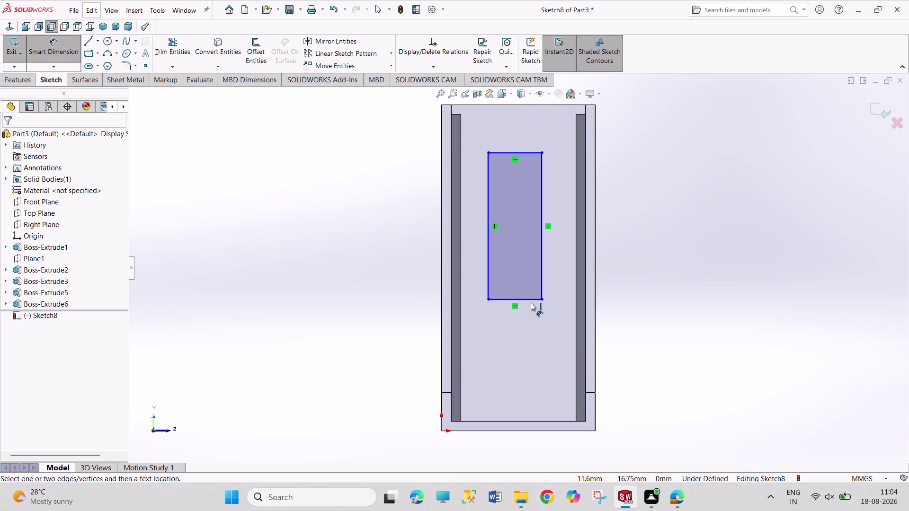
click(531, 303)
click(650, 331)
text(7)
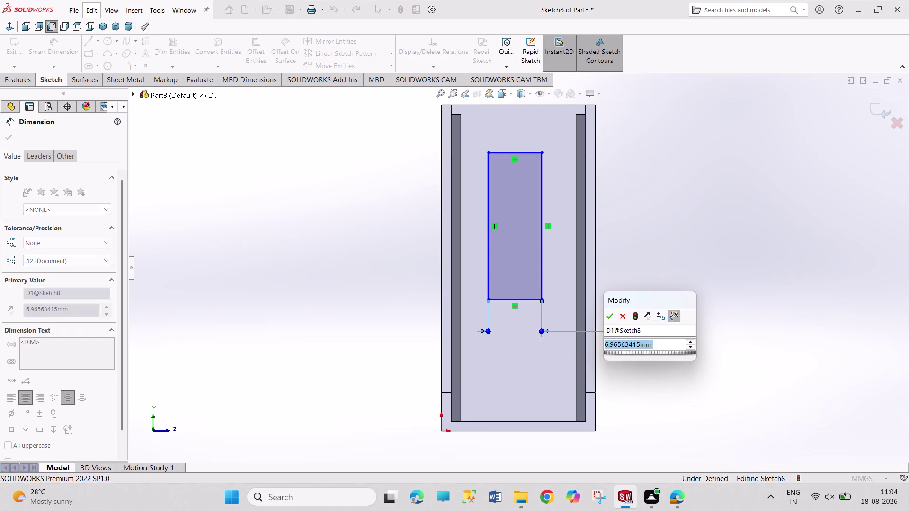
text(.5)
key(Return)
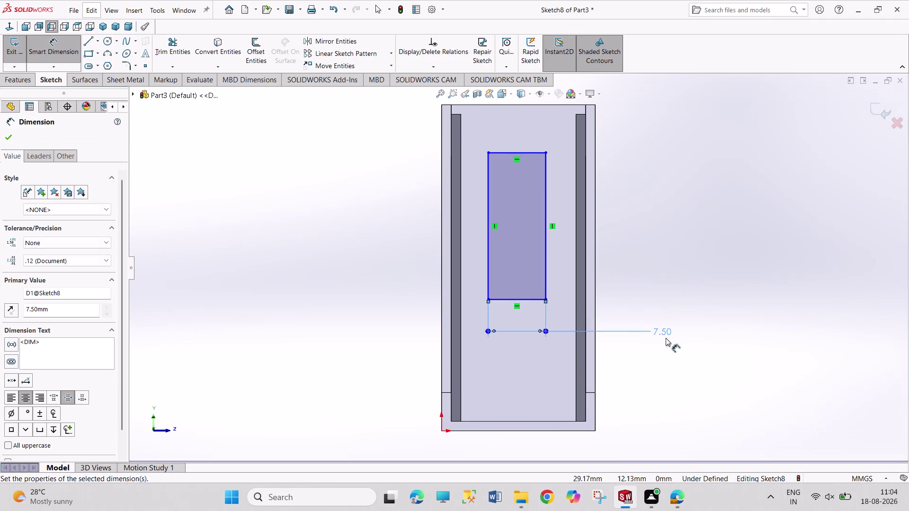
right_click(702, 260)
click(717, 286)
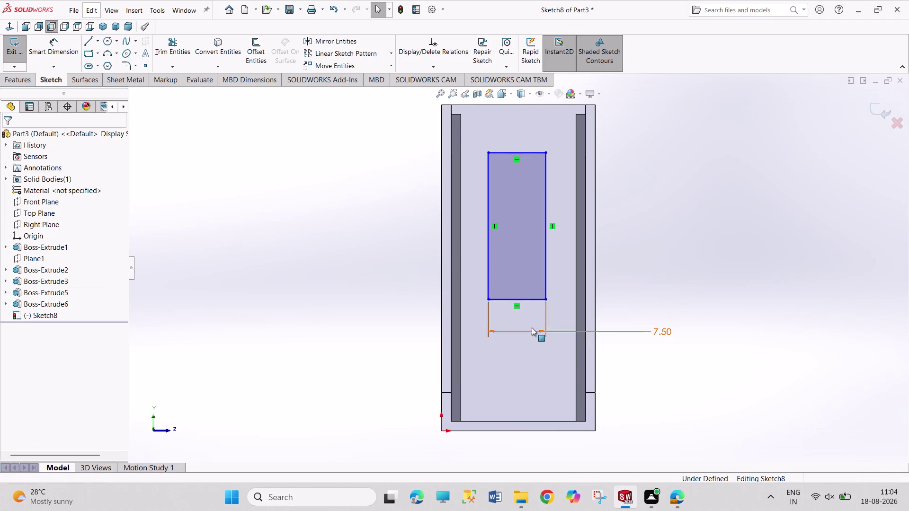
Align the slot's bottom midpoint vertically with the base edge's midpoint.
click(518, 300)
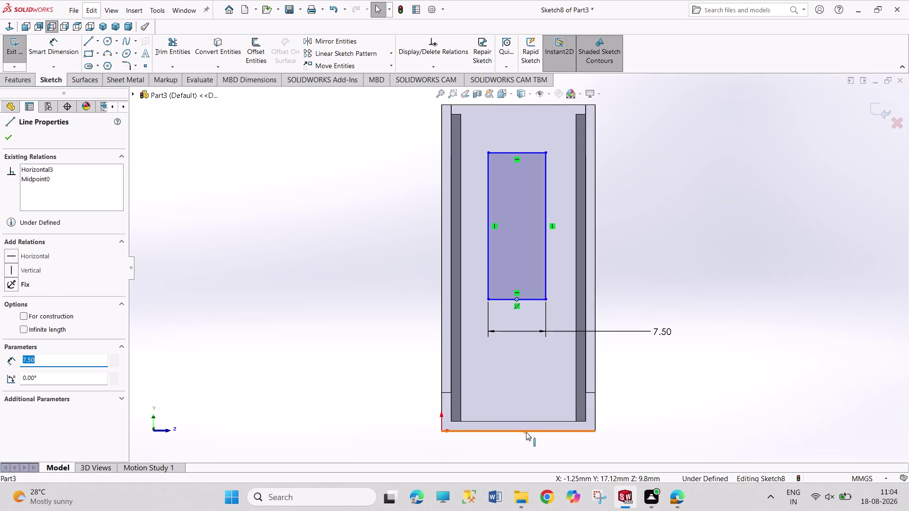
click(544, 442)
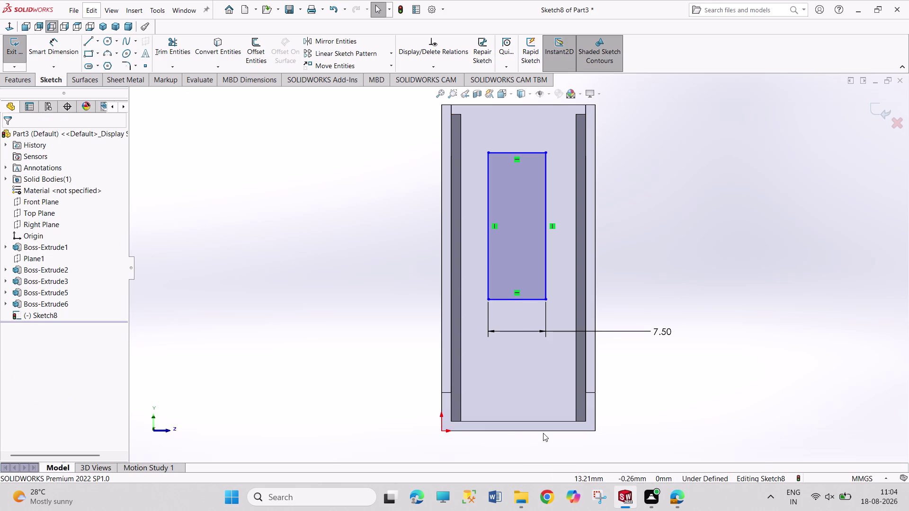
click(543, 431)
click(513, 302)
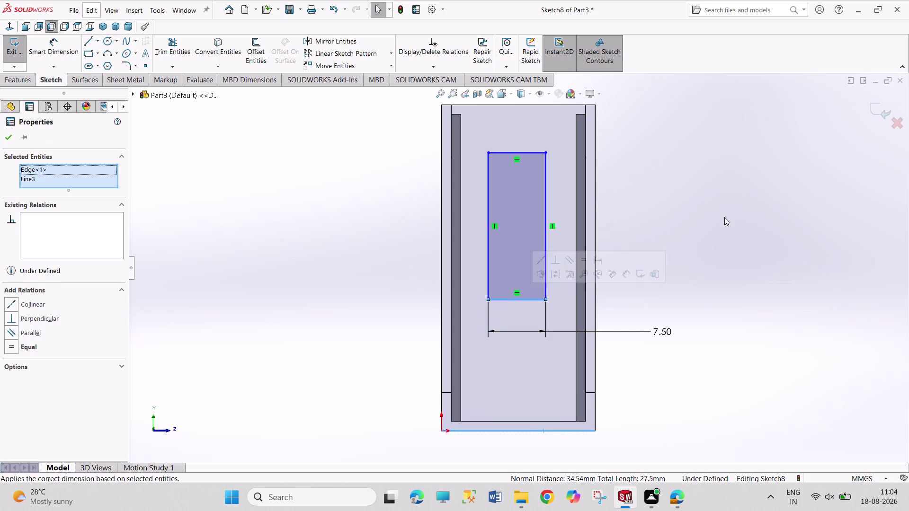
click(747, 204)
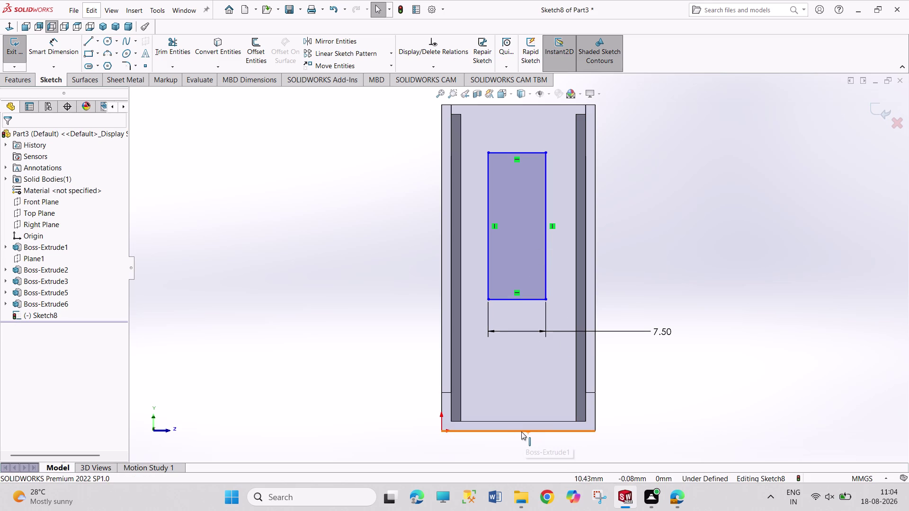
click(519, 432)
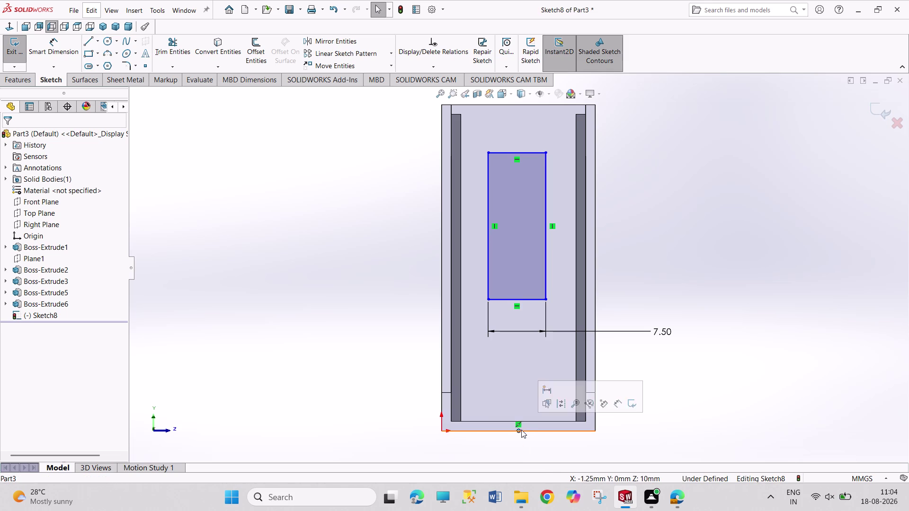
click(518, 299)
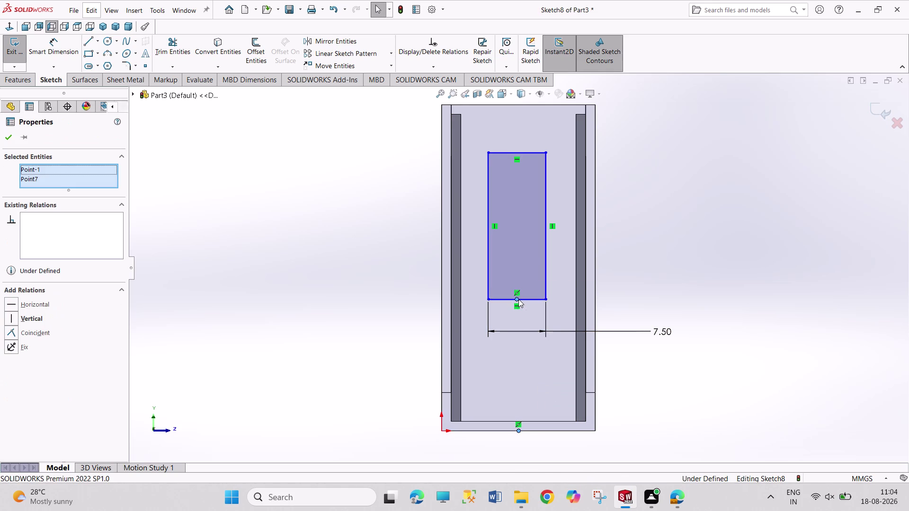
click(559, 258)
click(695, 231)
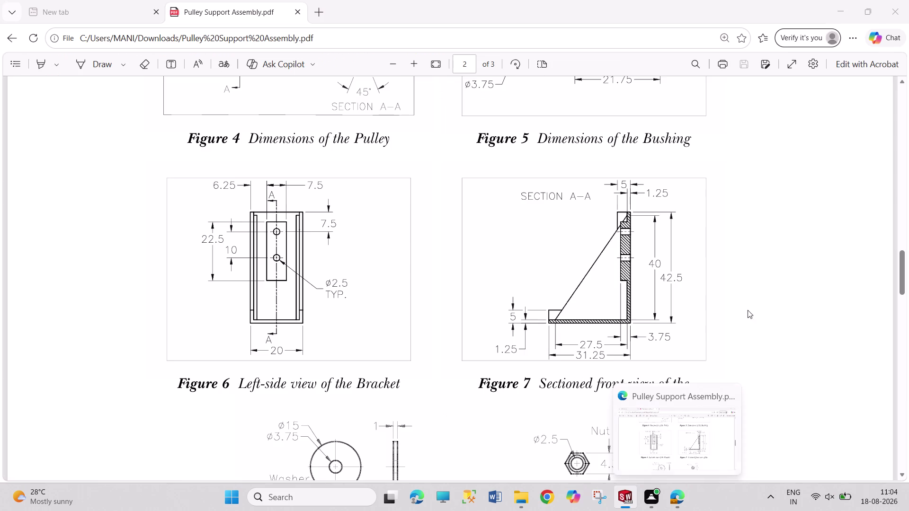
Dimension the slot's right side at 22.5 mm tall.
right_drag(760, 312, 712, 158)
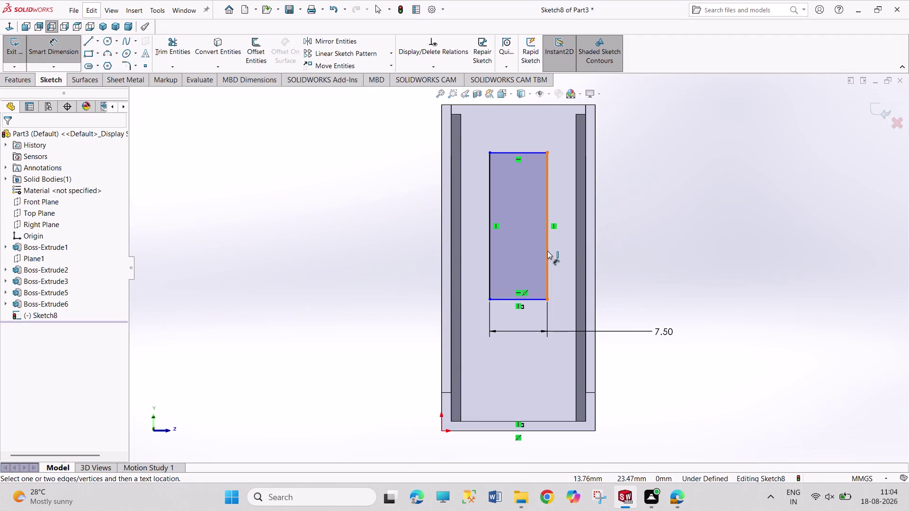
click(547, 251)
click(595, 241)
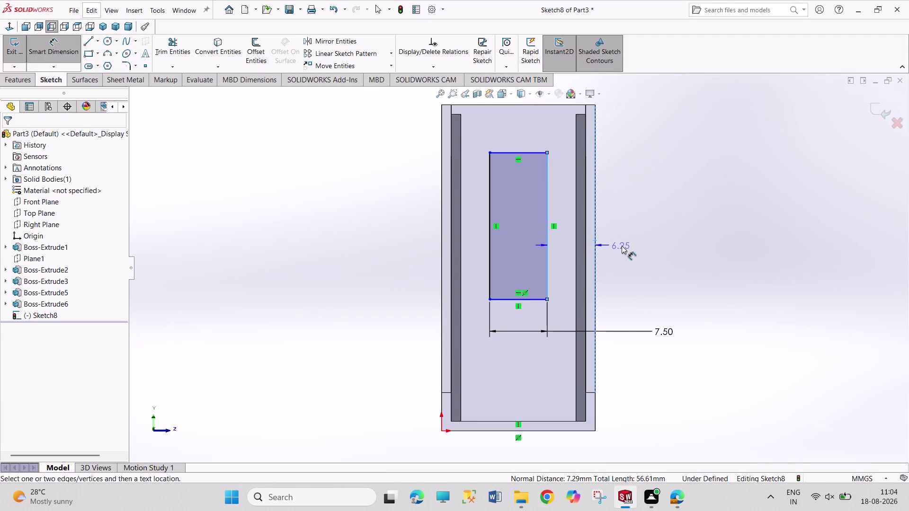
key(Escape)
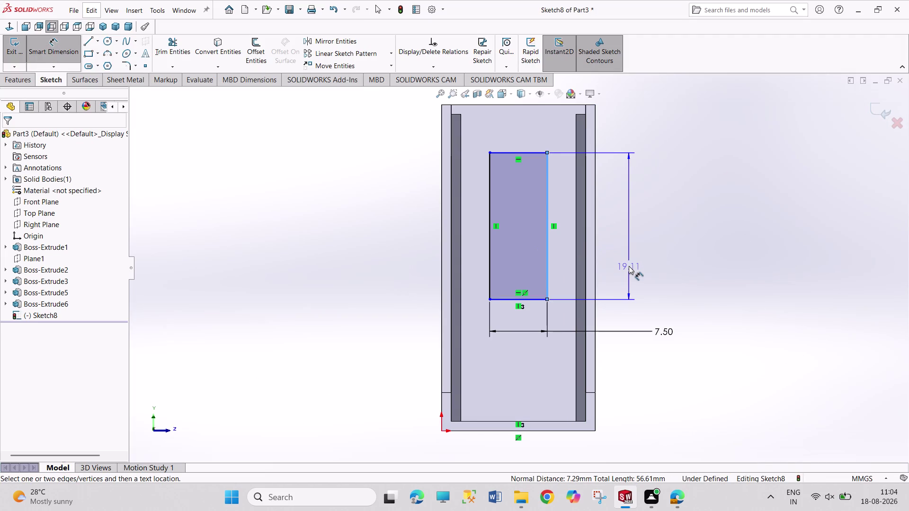
key(Escape)
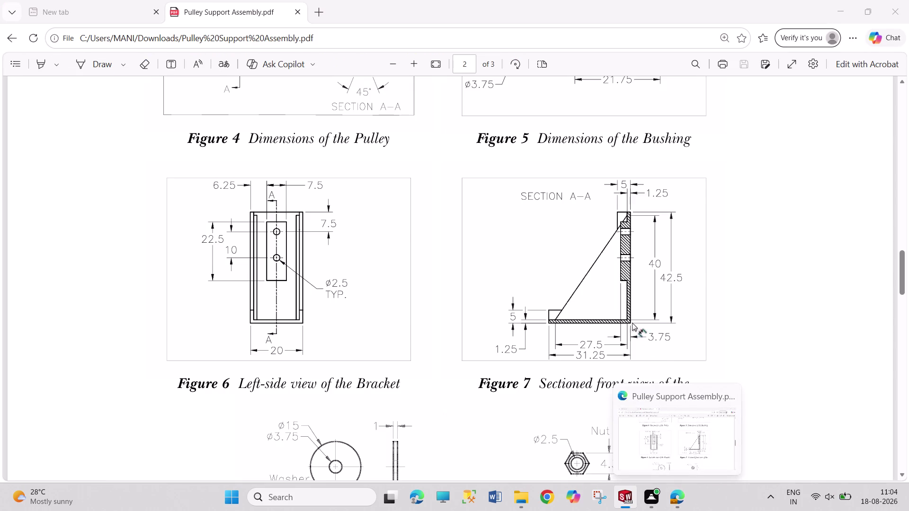
click(548, 277)
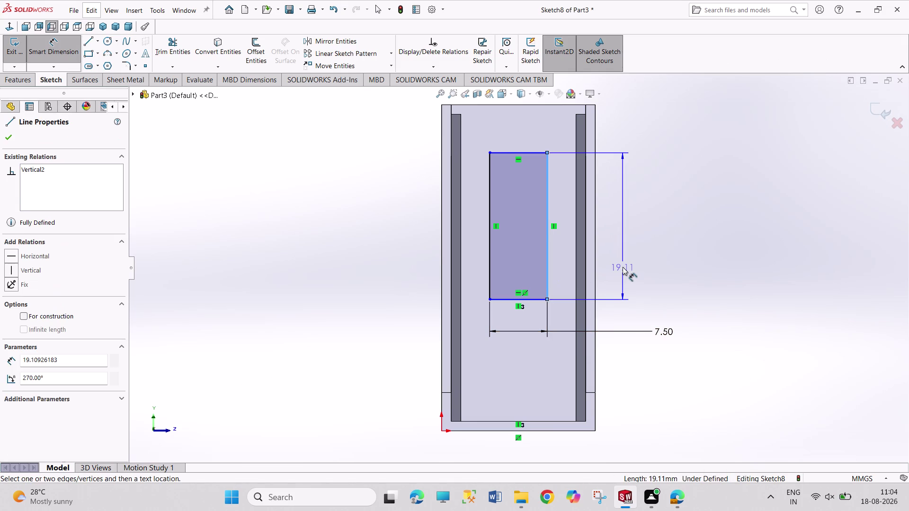
click(622, 267)
text(22.5)
key(Return)
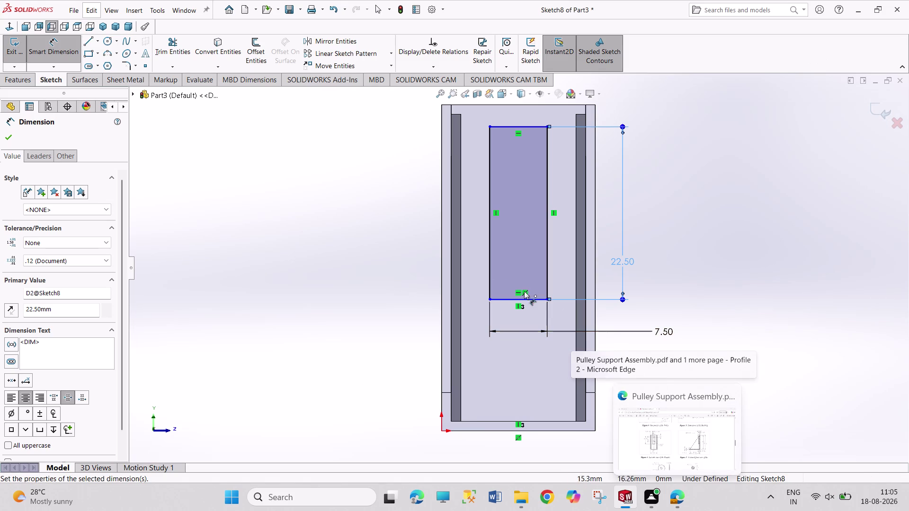
click(107, 42)
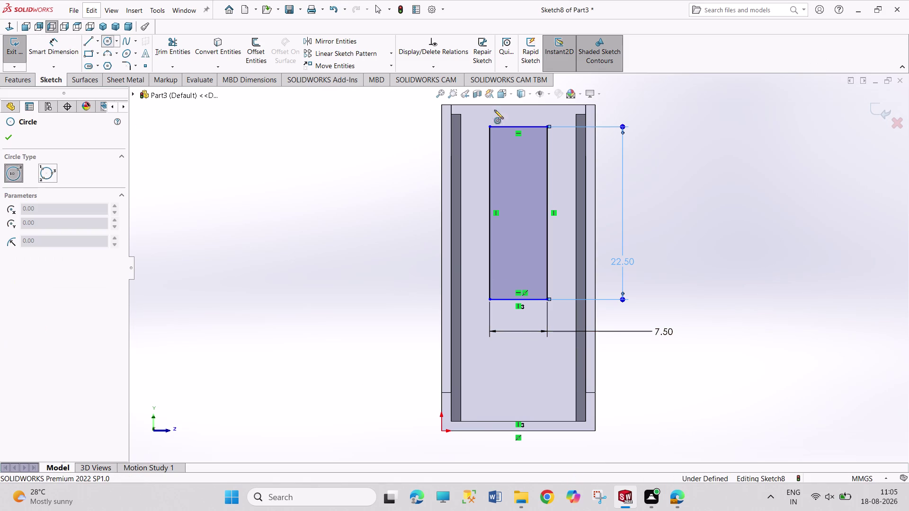
Draw two circles in the slot, one near the upper end and one near the lower end.
click(515, 165)
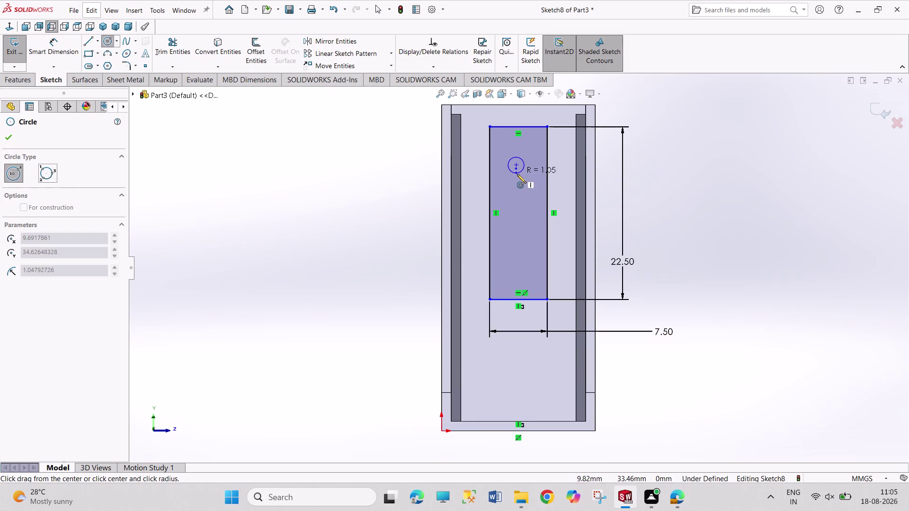
click(518, 175)
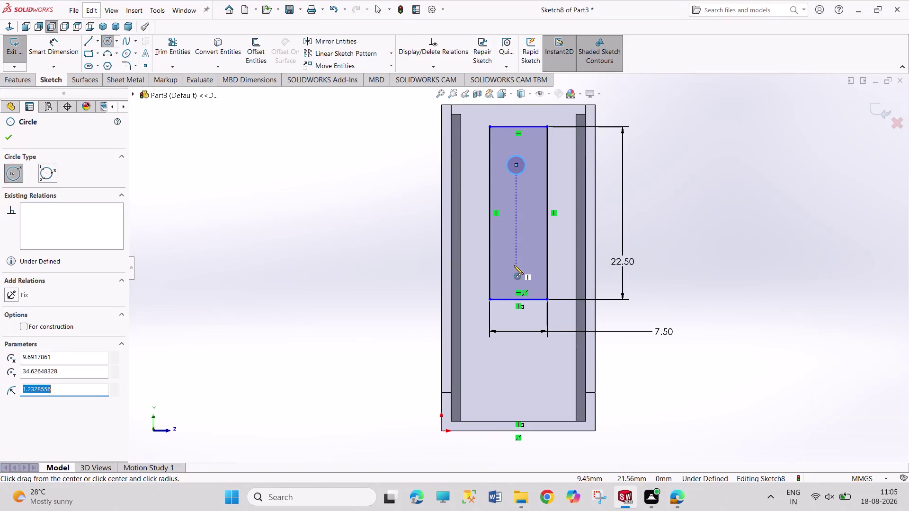
click(517, 265)
drag(524, 275, 524, 275)
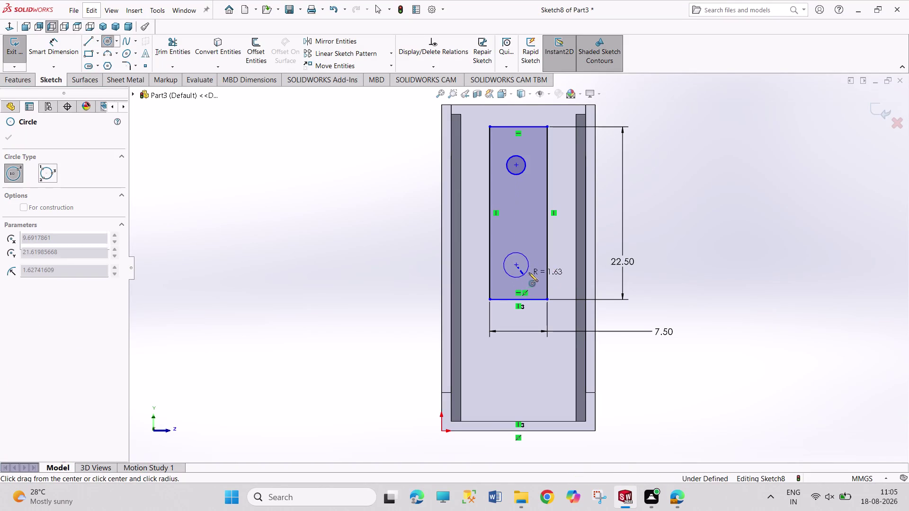
drag(523, 275, 532, 272)
right_click(731, 232)
click(746, 237)
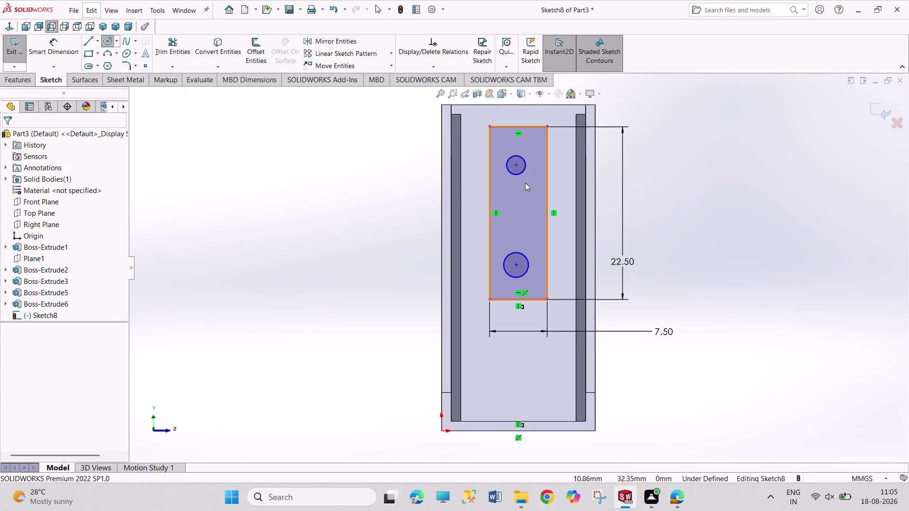
Give the two circles an Equal relation so they match in size.
click(524, 170)
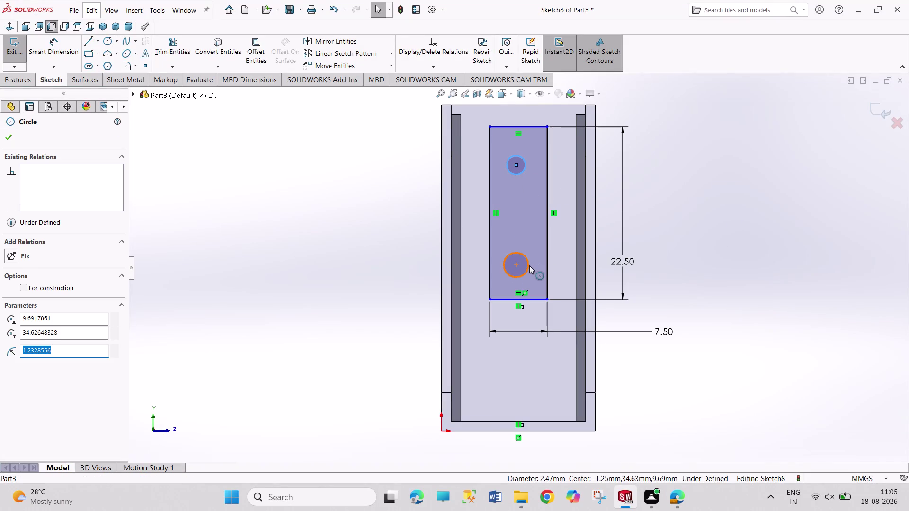
click(530, 266)
click(25, 352)
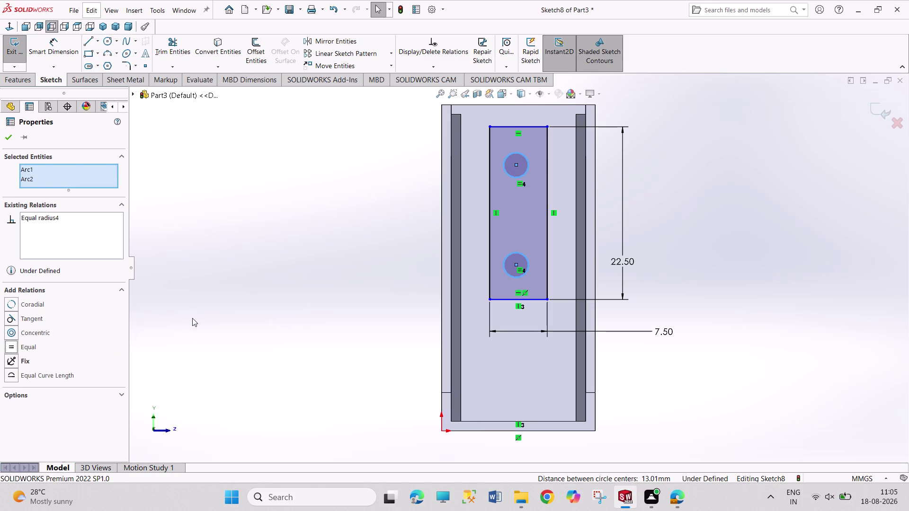
Align both hole centres vertically with the midpoint of the slot's bottom edge.
click(194, 317)
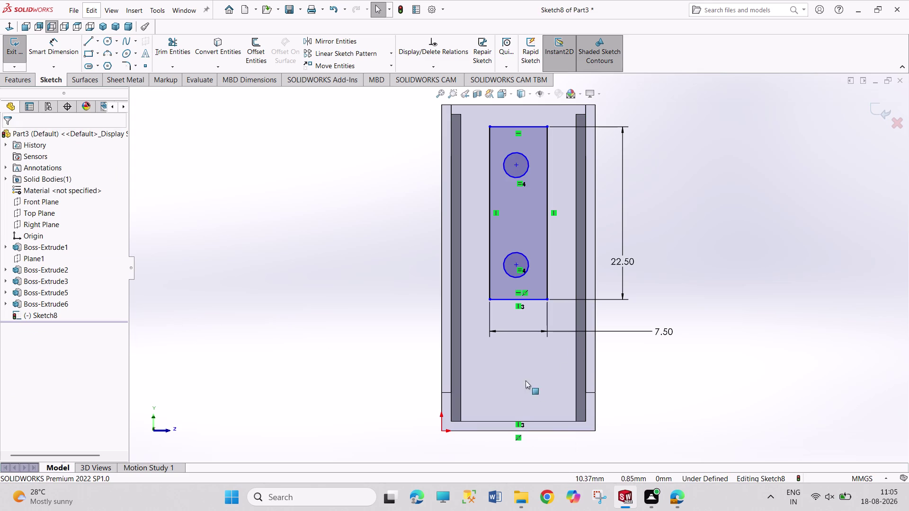
click(518, 299)
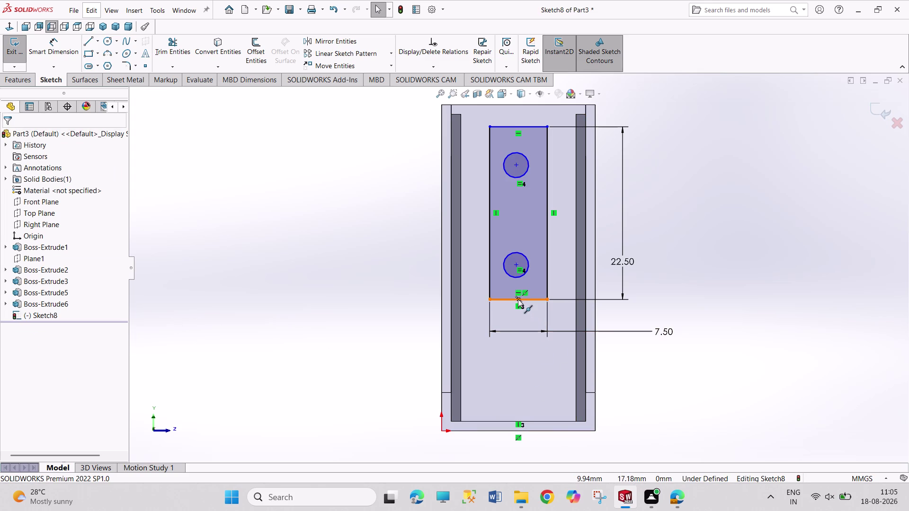
click(515, 265)
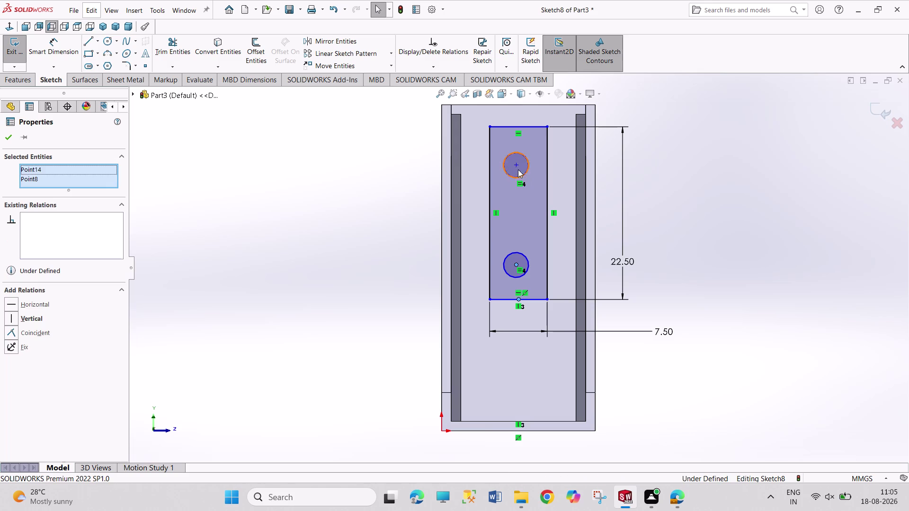
click(516, 164)
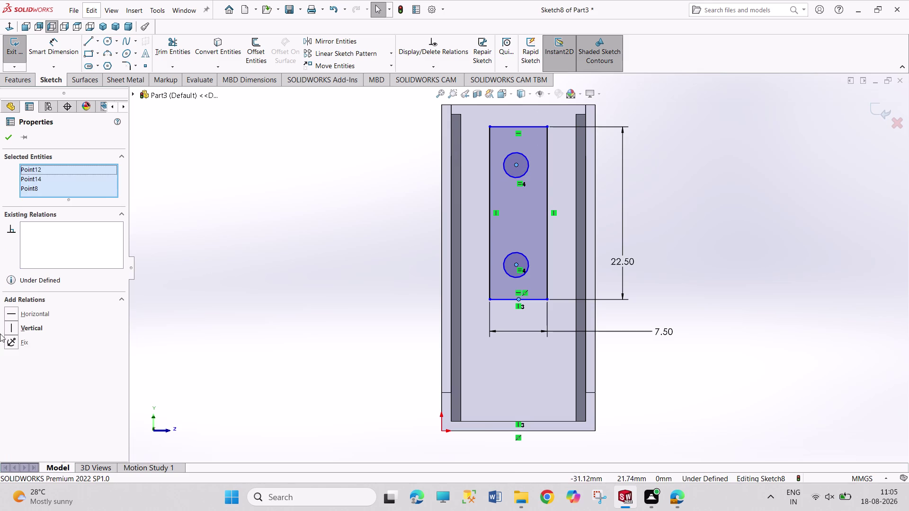
click(37, 329)
click(200, 326)
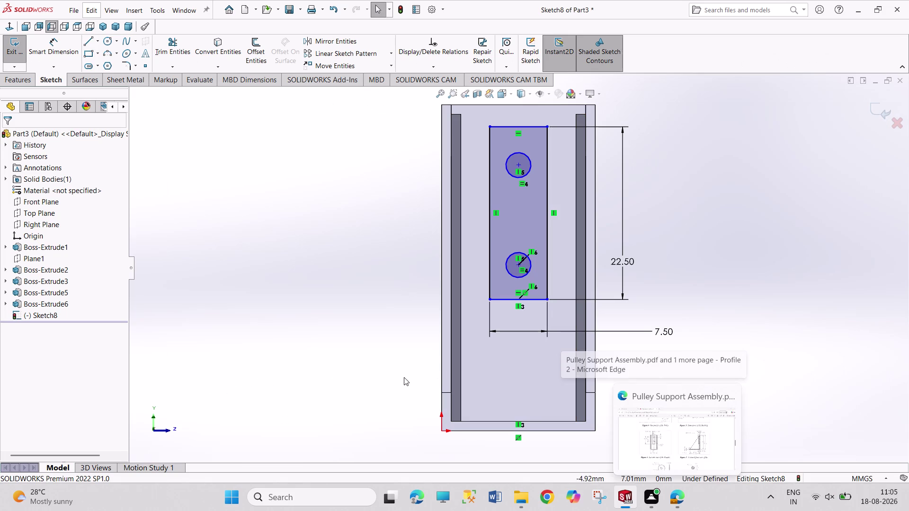
right_drag(401, 368, 395, 283)
Dimension the lower hole's diameter to 2.5 mm.
click(530, 259)
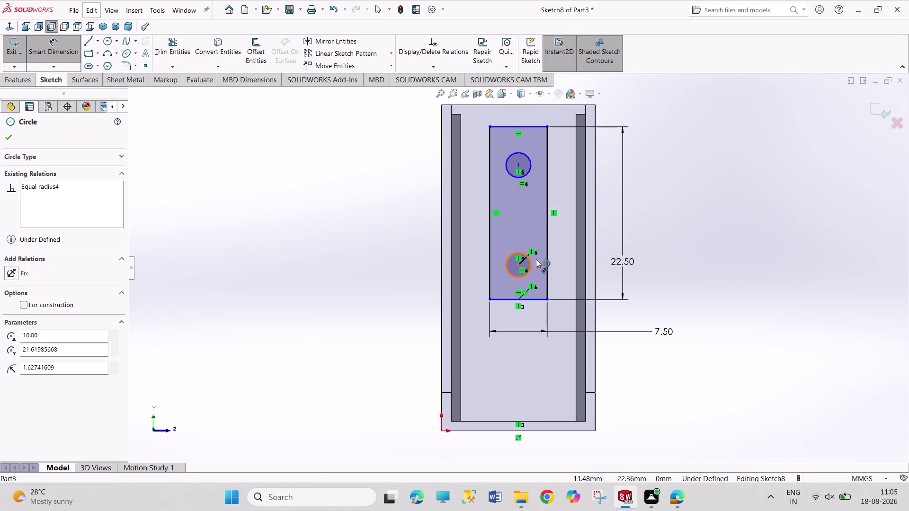
click(608, 288)
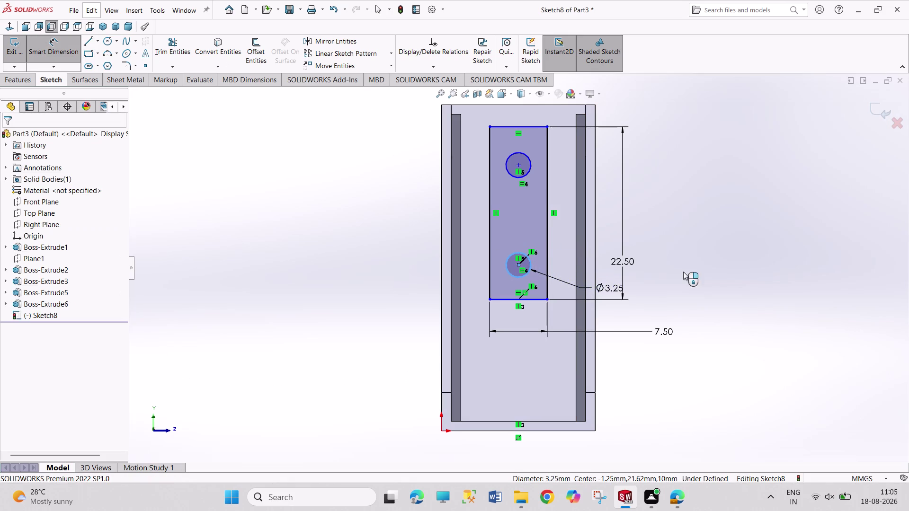
text(2.5)
key(Return)
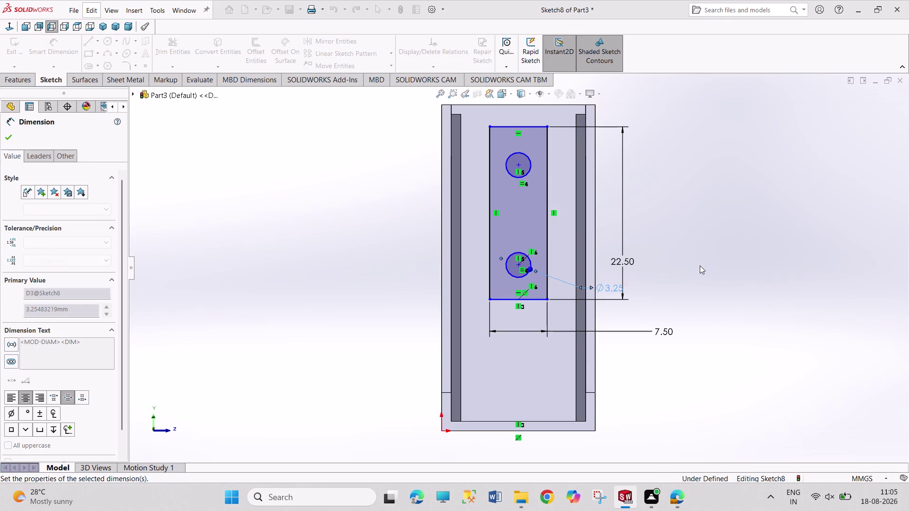
click(518, 263)
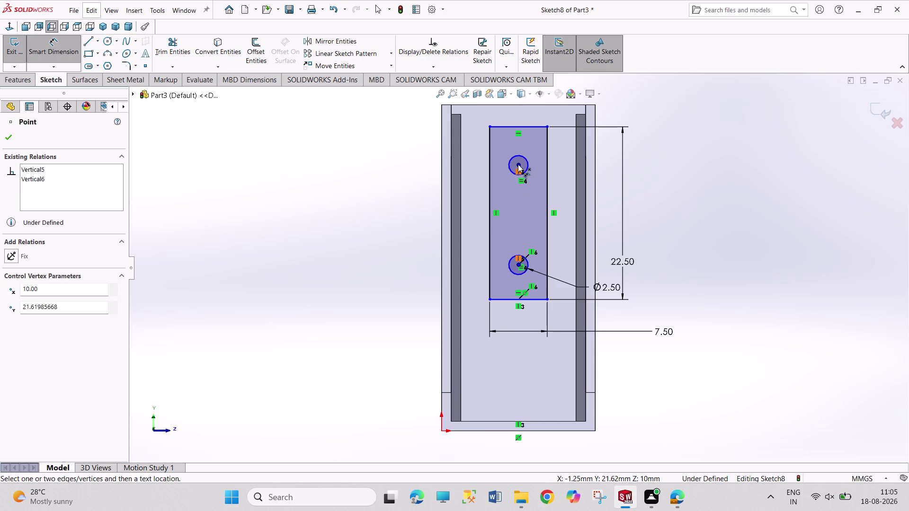
Set the spacing between the two hole centres to 10 mm.
click(518, 162)
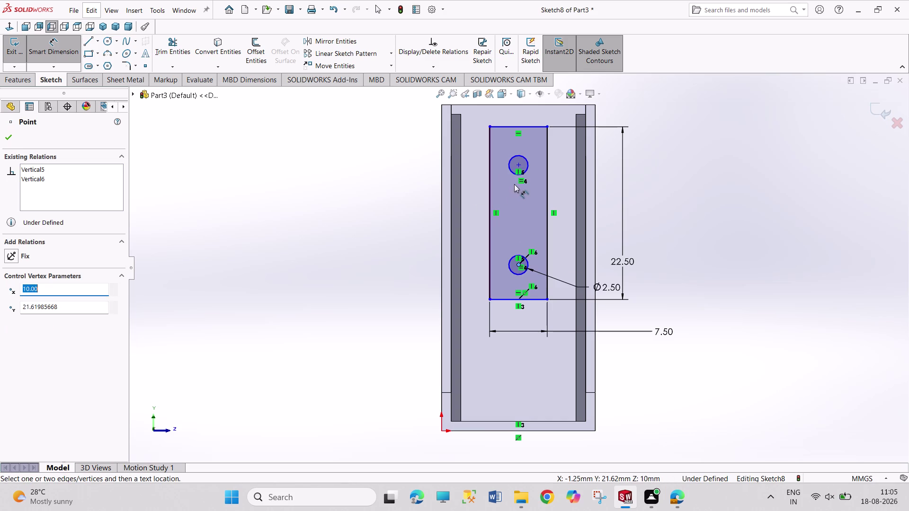
click(519, 165)
click(403, 211)
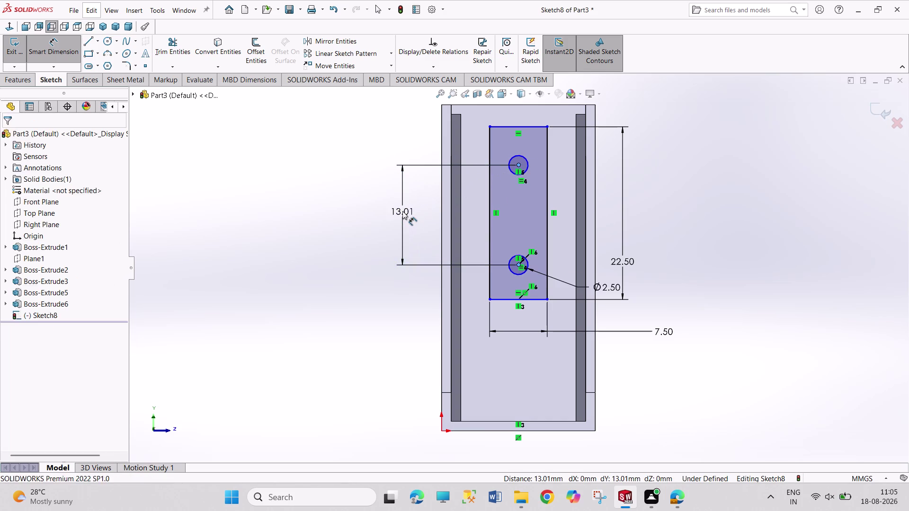
text(10)
key(Return)
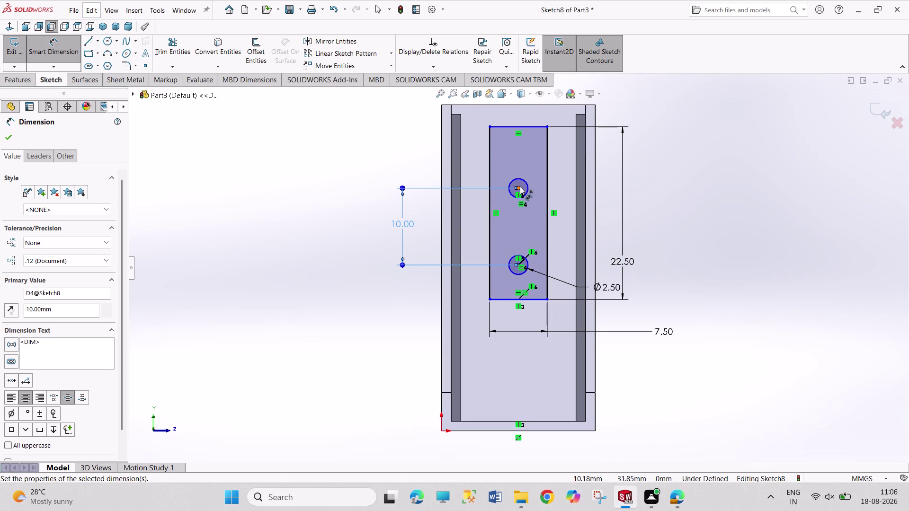
Dimension the upper hole centre 7.5 mm below the base's top edge.
click(520, 186)
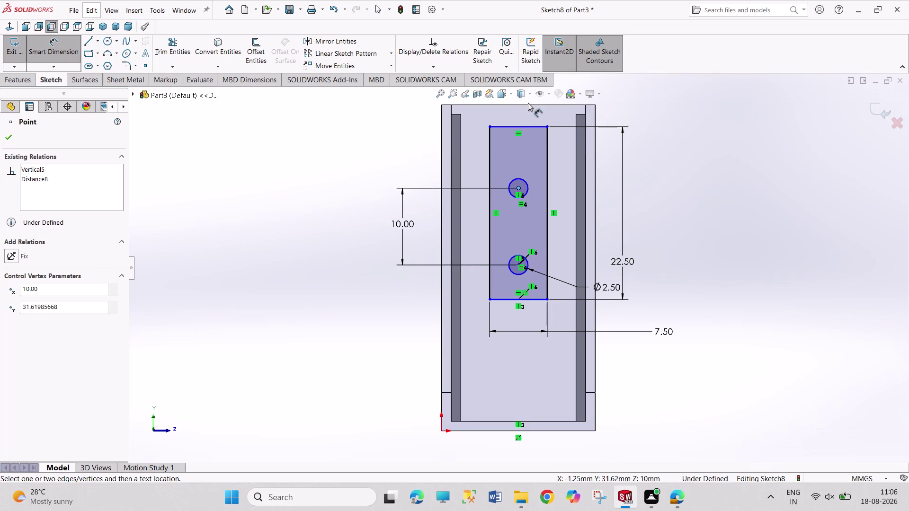
click(528, 103)
click(527, 105)
click(405, 141)
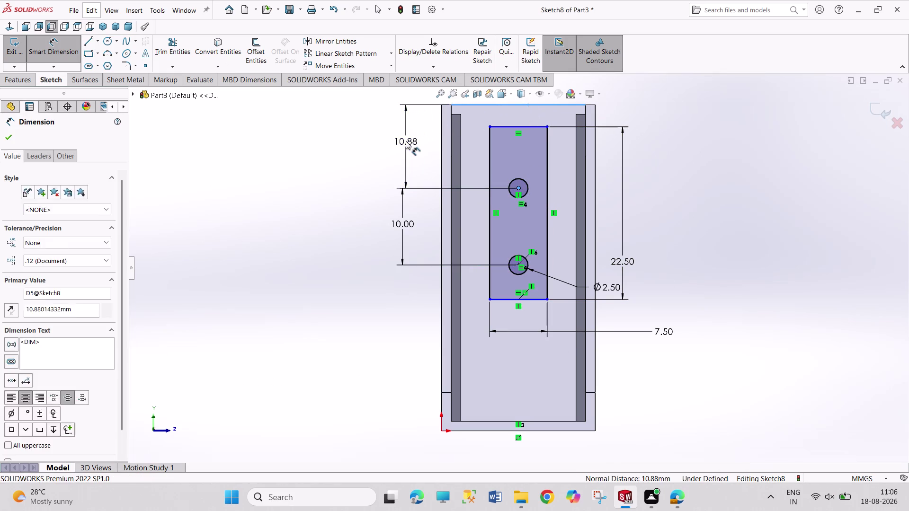
text(7.5)
key(Return)
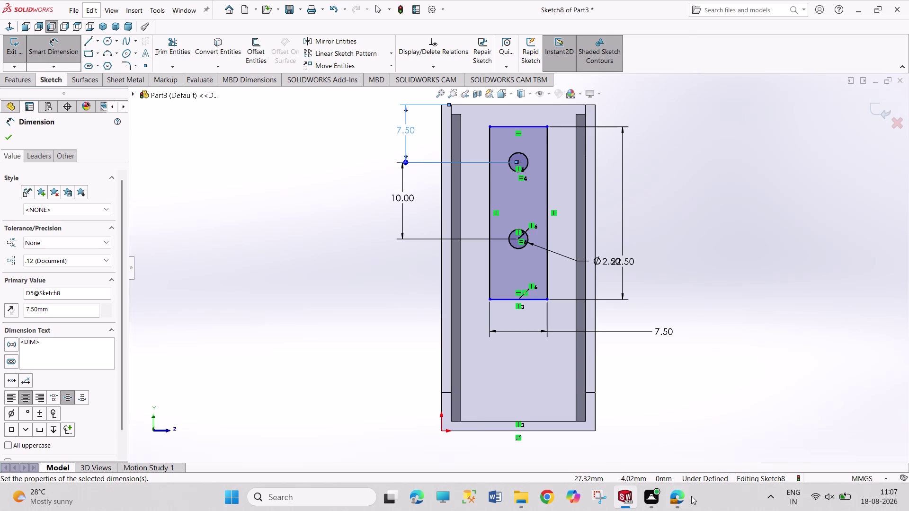
Switch to Edge and scroll the Pulley Support PDF to Figure 6's left-side bracket view.
click(685, 498)
scroll(up, 3)
scroll(up, 3)
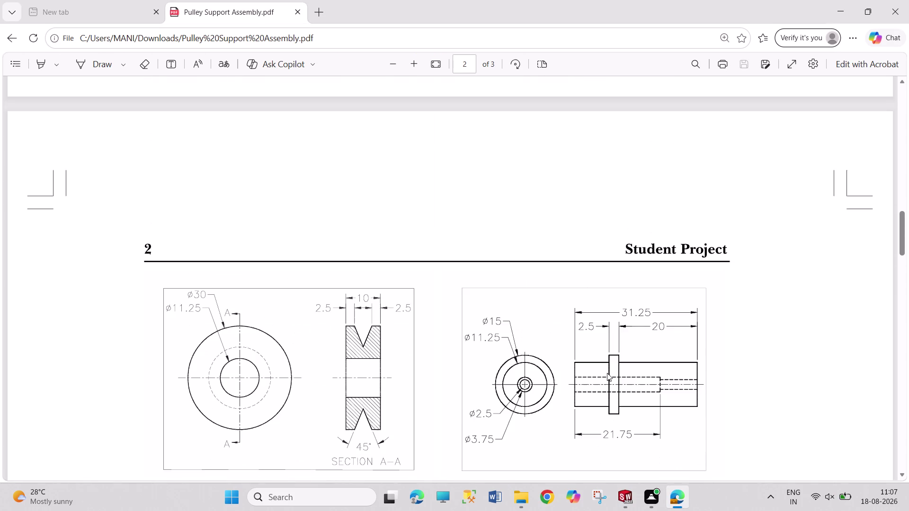
scroll(up, 3)
scroll(up, 3)
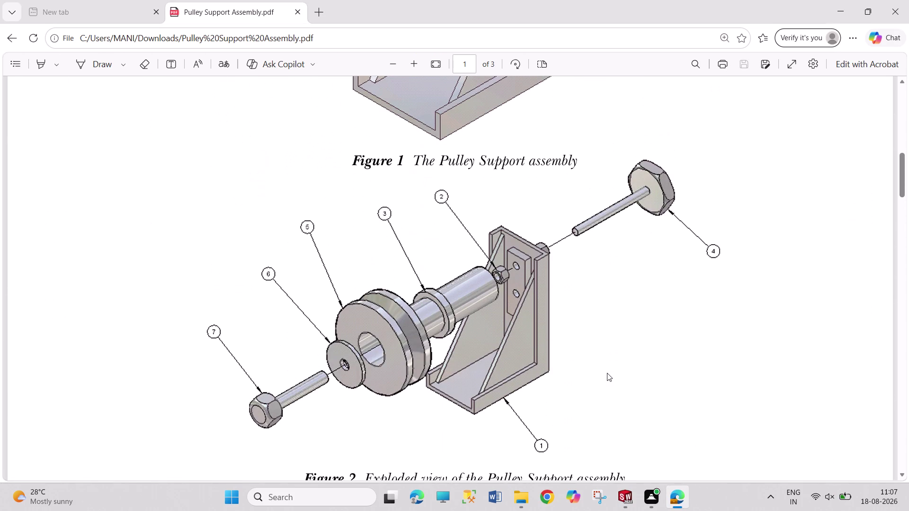
scroll(down, 3)
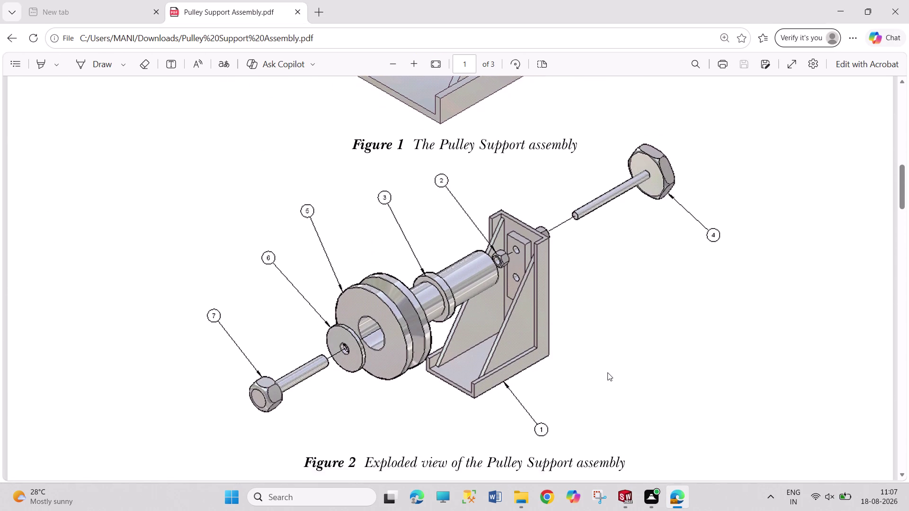
scroll(up, 3)
scroll(down, 3)
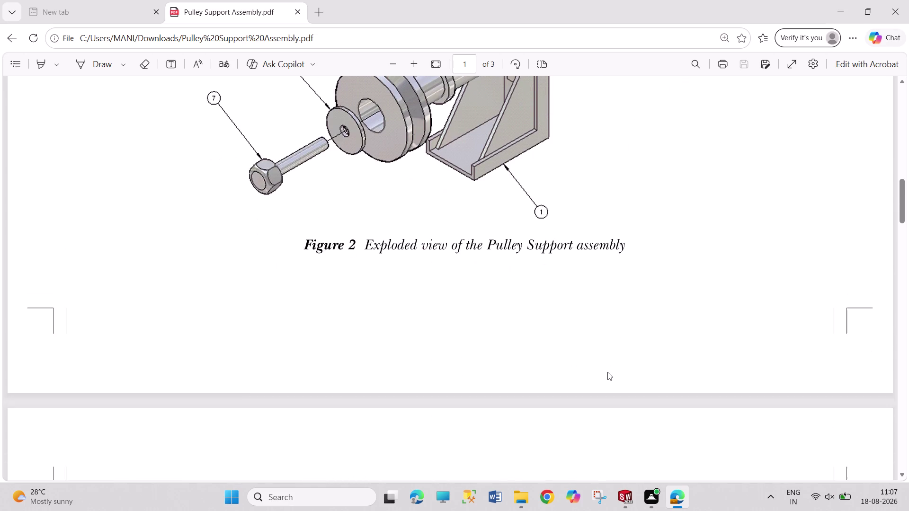
scroll(up, 3)
scroll(up, 3)
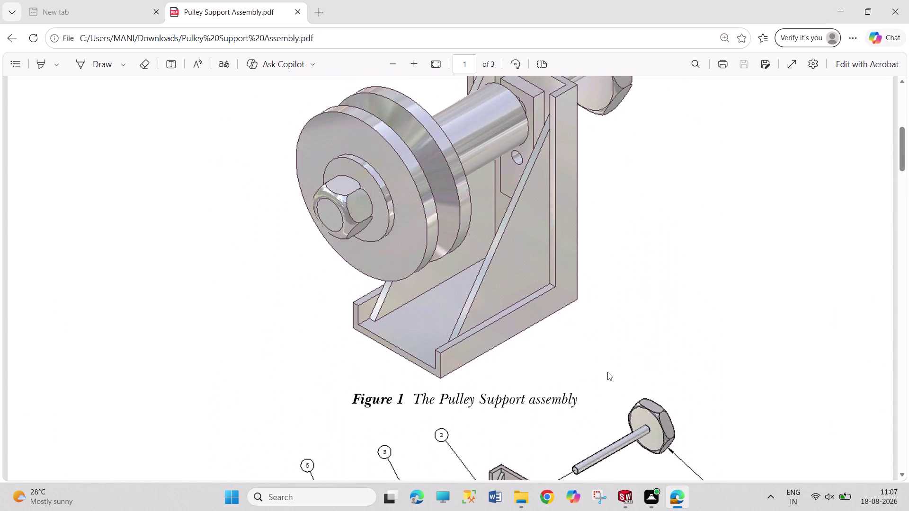
scroll(up, 3)
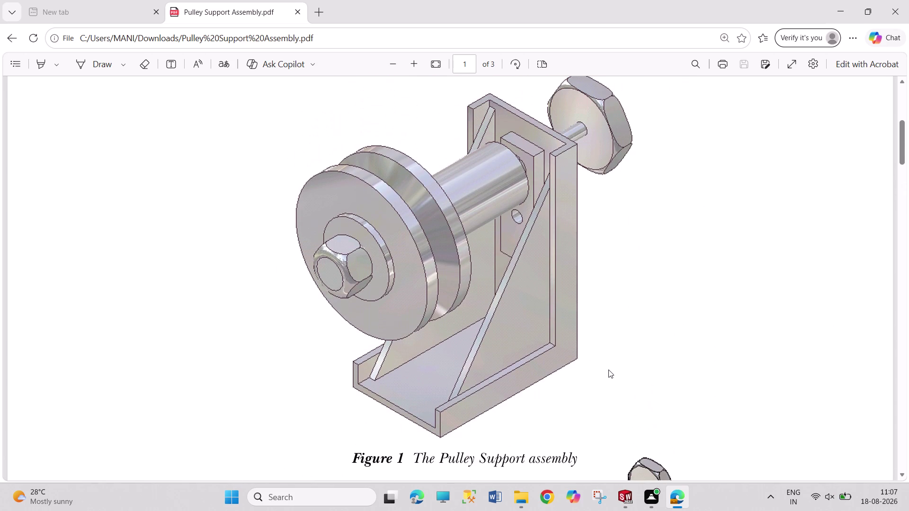
scroll(down, 3)
scroll(down, 3)
scroll(down, 3)
scroll(down, 3)
scroll(down, 3)
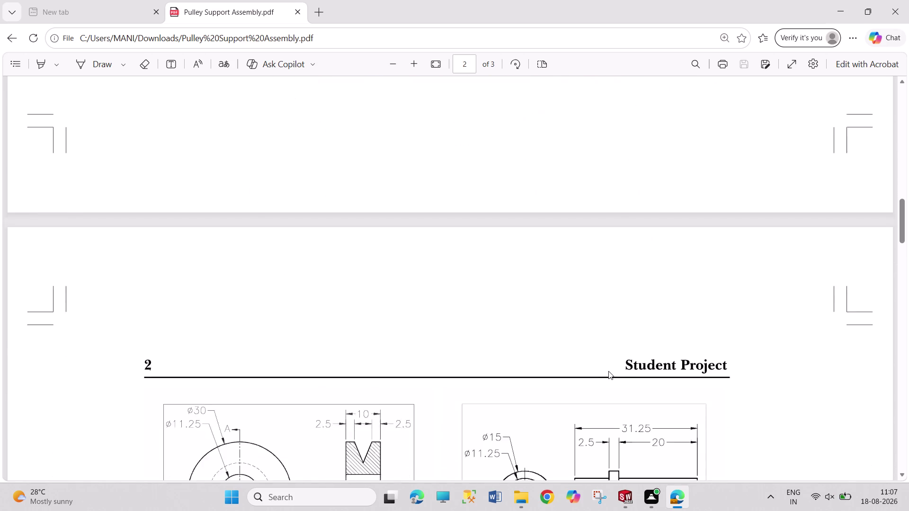
scroll(down, 3)
scroll(down, 3)
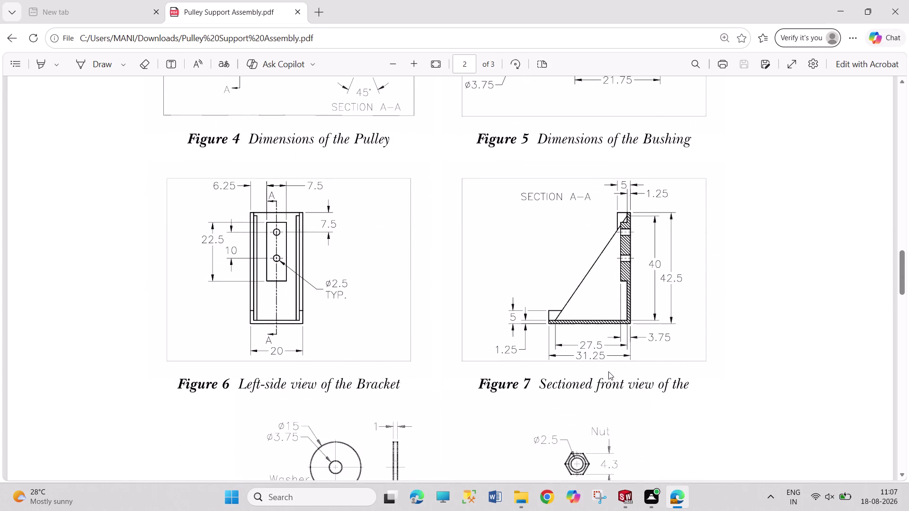